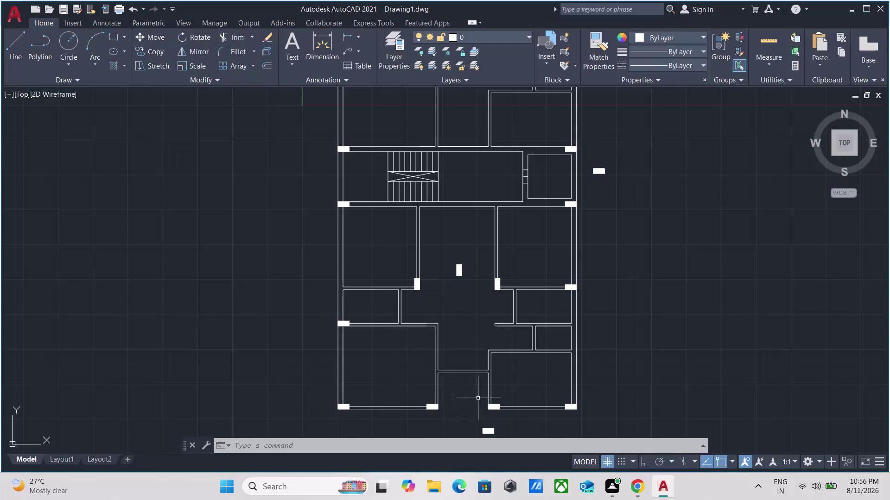
Draw an orthogonal wall line along the top edge between neighbouring column corners.
scroll(down, 3)
scroll(up, 3)
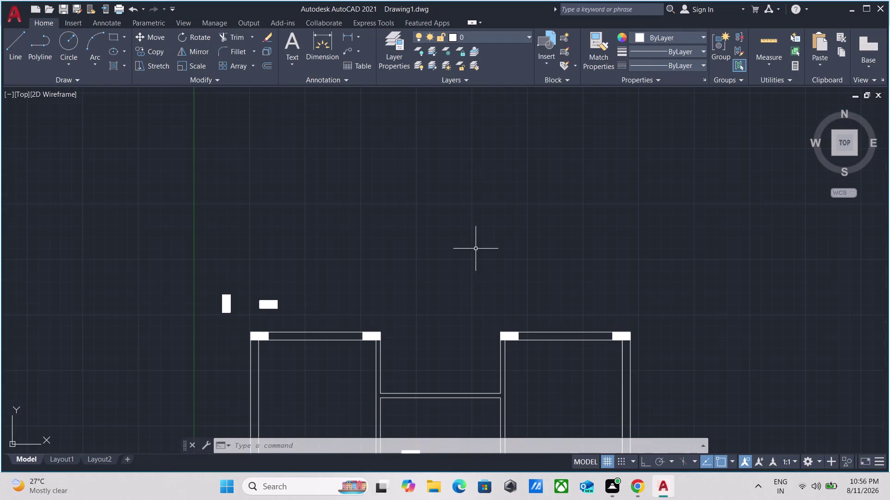
middle_drag(459, 270, 546, 48)
scroll(up, 3)
middle_drag(516, 178, 500, 218)
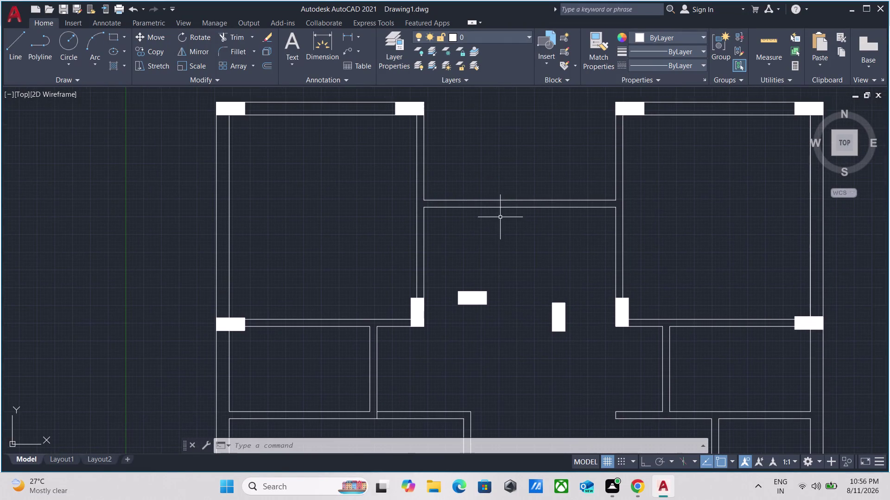
scroll(down, 3)
middle_drag(503, 216, 482, 298)
scroll(up, 3)
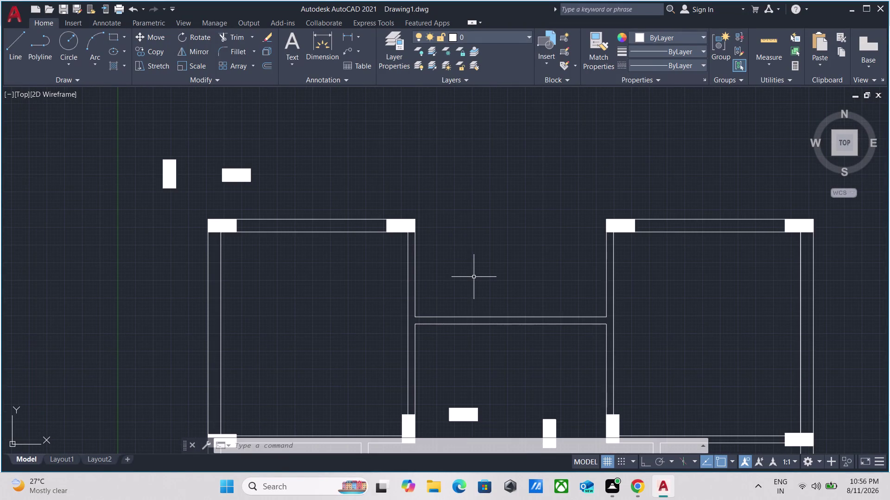
key(l)
key(Return)
scroll(up, 3)
click(413, 211)
scroll(down, 3)
key(F8)
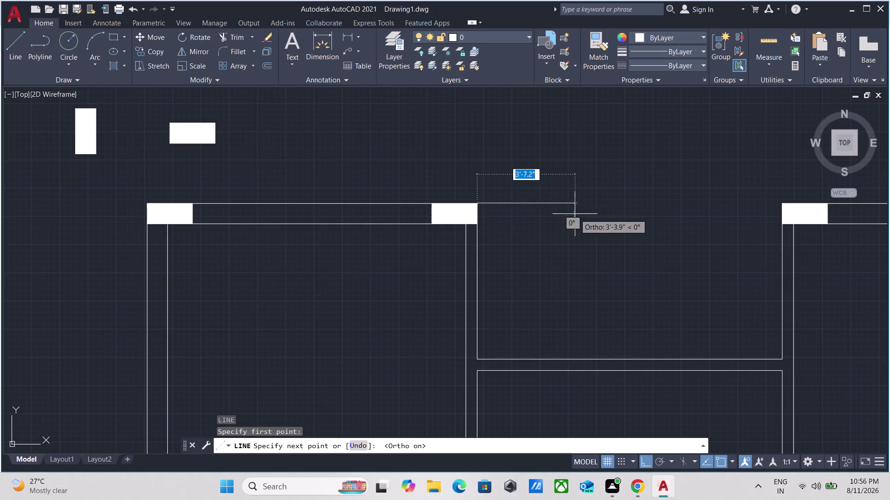
click(780, 203)
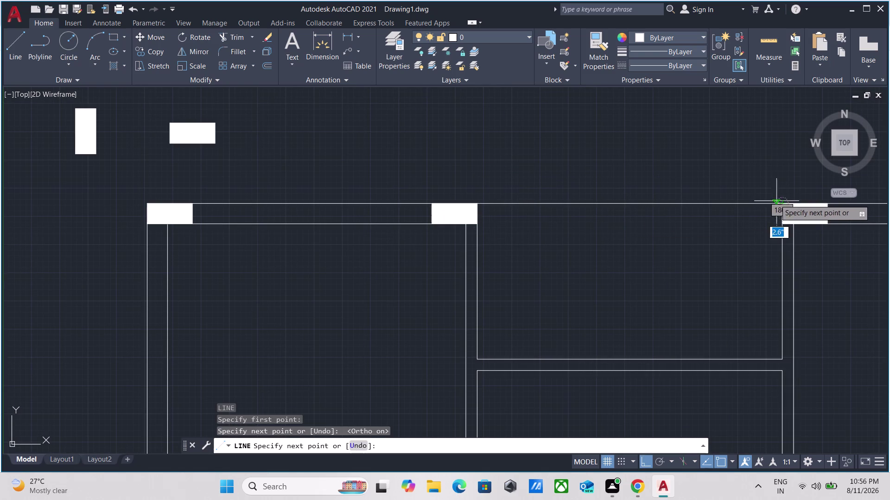
key(Escape)
Draw a wall line along the bottom edge joining two neighbouring columns.
scroll(down, 3)
middle_drag(692, 255, 641, 32)
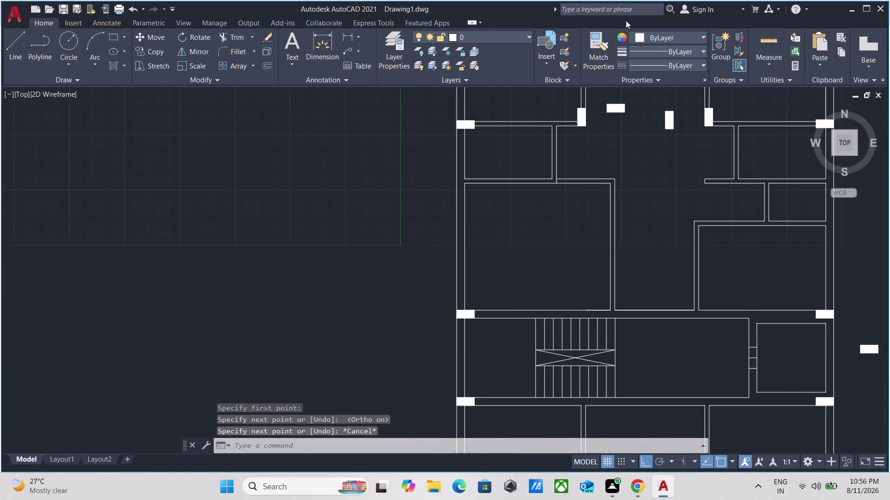
scroll(down, 3)
middle_drag(635, 305, 649, 76)
scroll(up, 3)
middle_drag(633, 186, 612, 363)
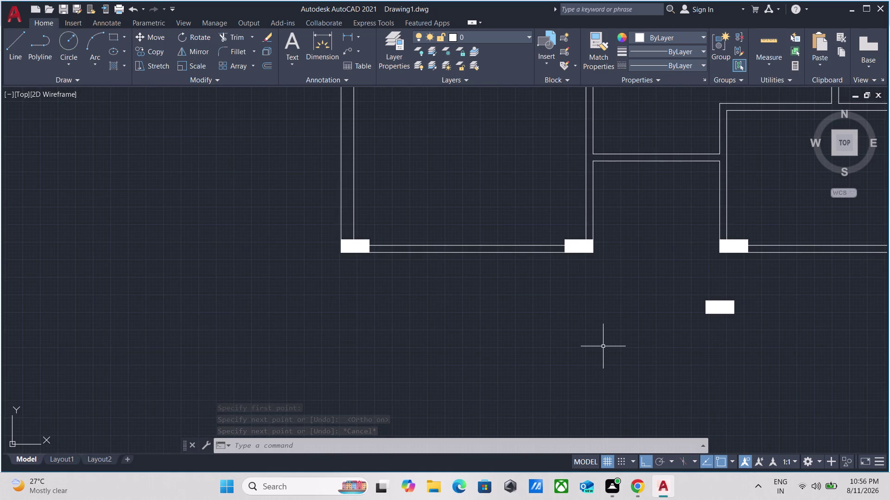
key(l)
key(Return)
scroll(up, 3)
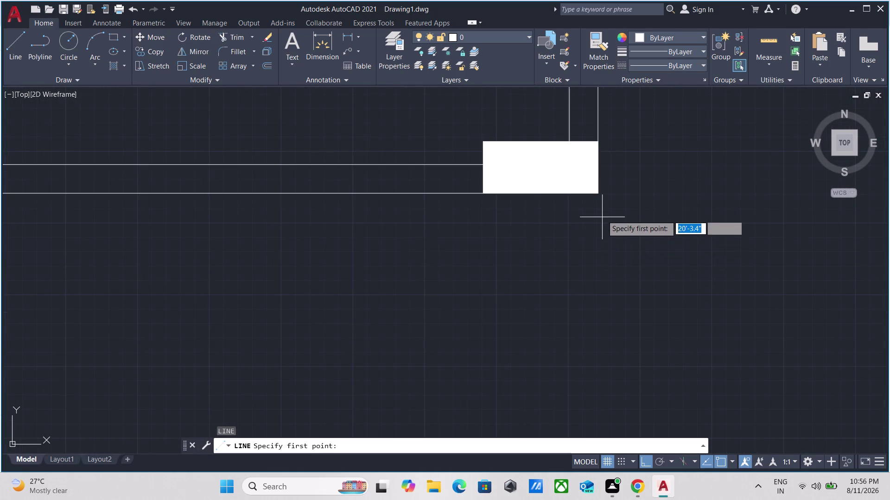
click(600, 194)
scroll(down, 3)
middle_drag(689, 189, 559, 210)
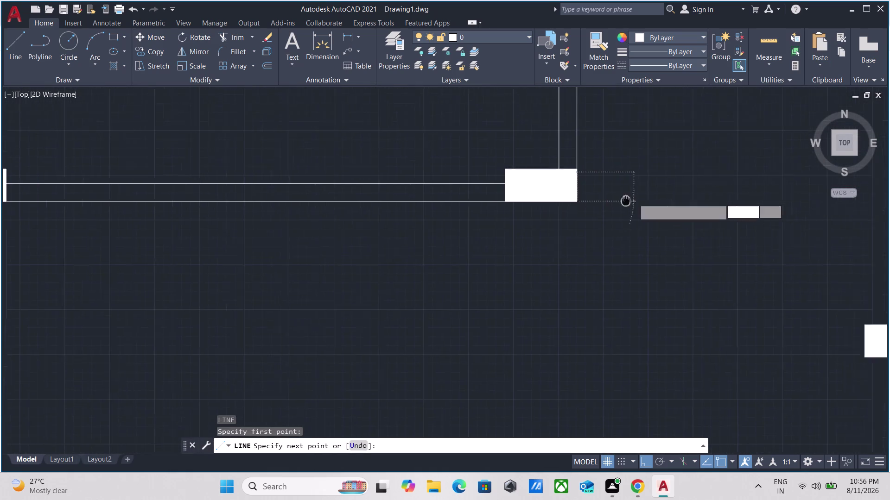
middle_drag(559, 210, 464, 213)
click(732, 213)
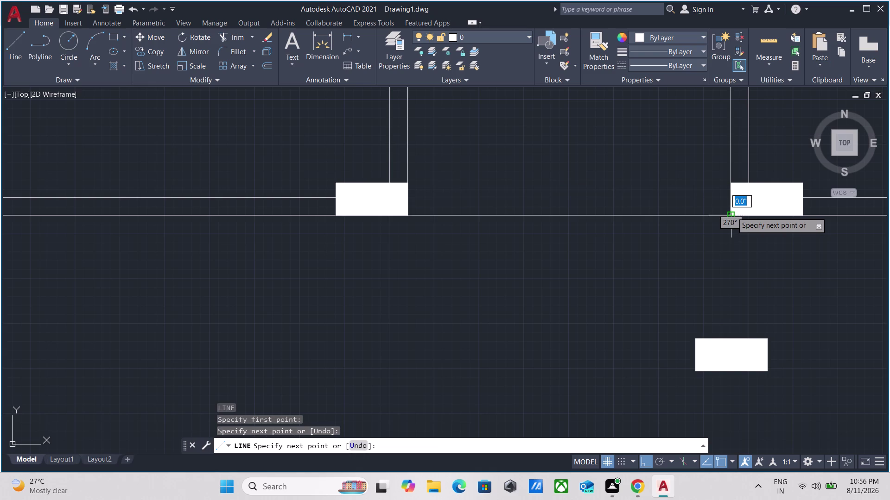
key(Escape)
Cancel an accidental selection box and pan along the bottom wall of the plan.
scroll(down, 3)
scroll(up, 3)
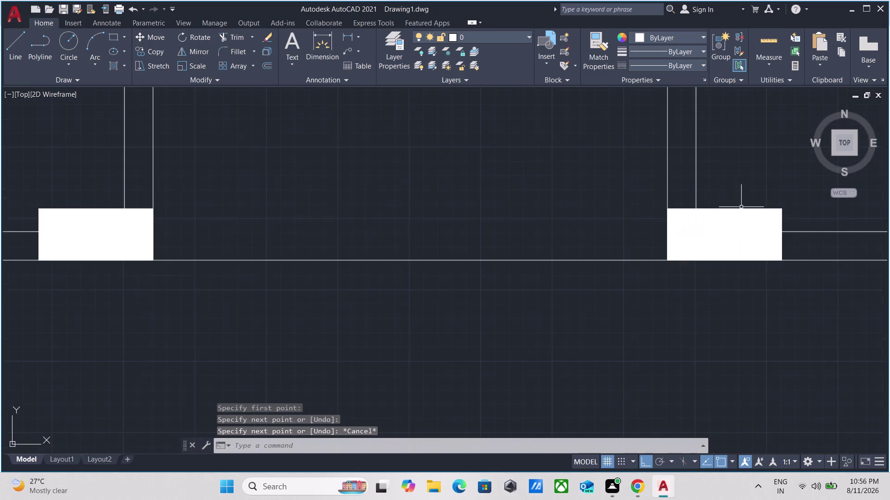
scroll(up, 3)
click(586, 194)
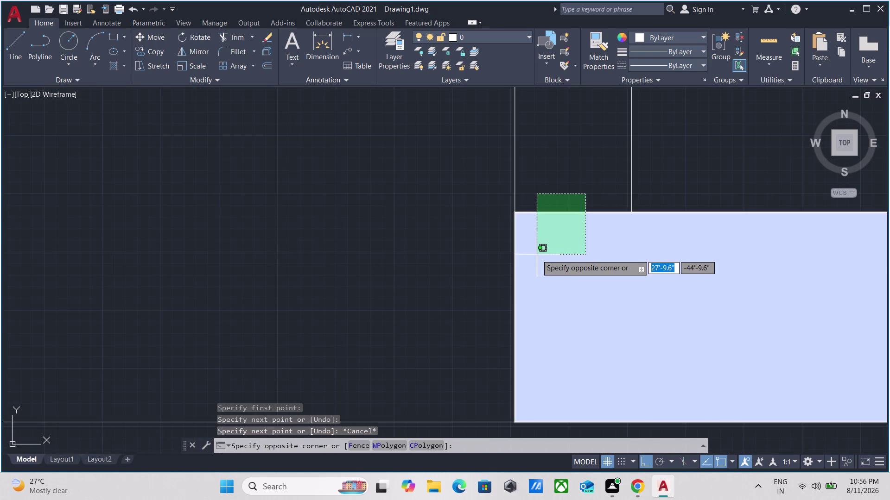
key(Escape)
scroll(down, 3)
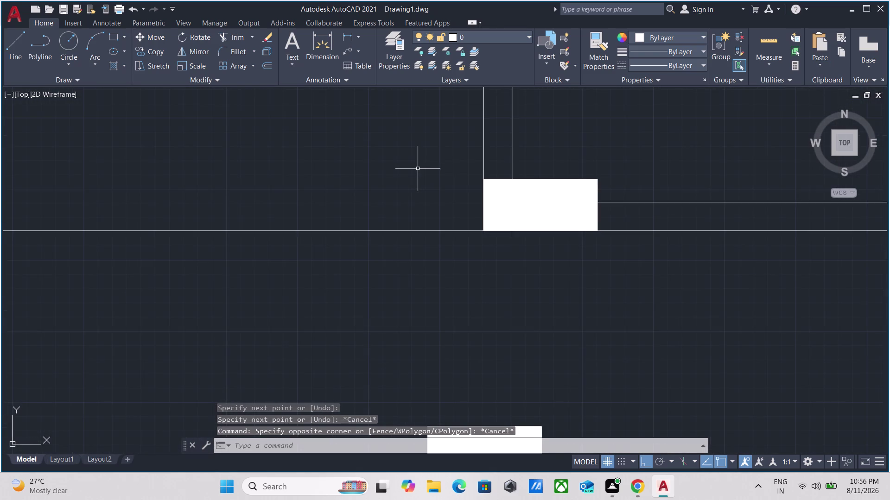
middle_drag(419, 168, 632, 239)
scroll(down, 3)
middle_drag(602, 241, 614, 313)
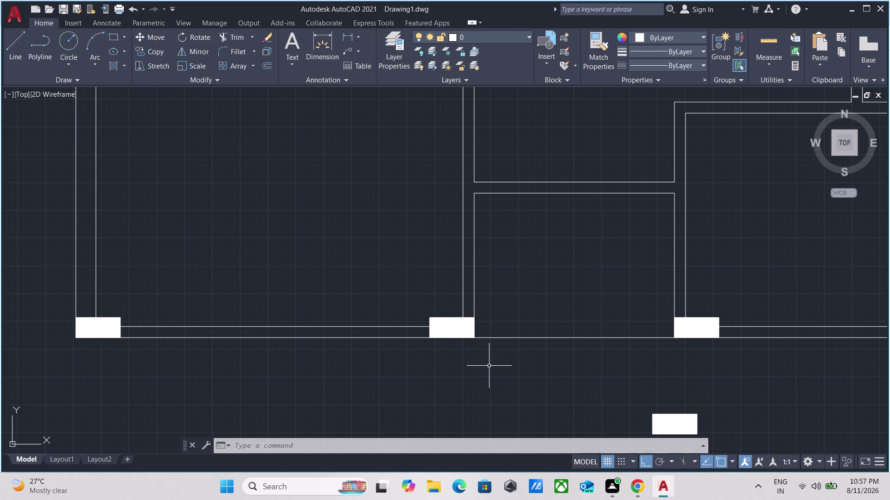
scroll(down, 3)
scroll(down, 3)
scroll(up, 3)
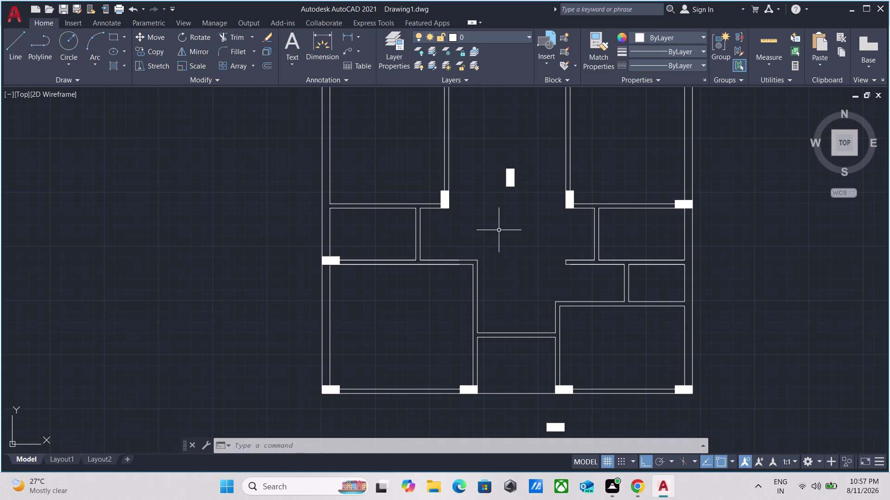
middle_drag(499, 230, 470, 335)
scroll(down, 3)
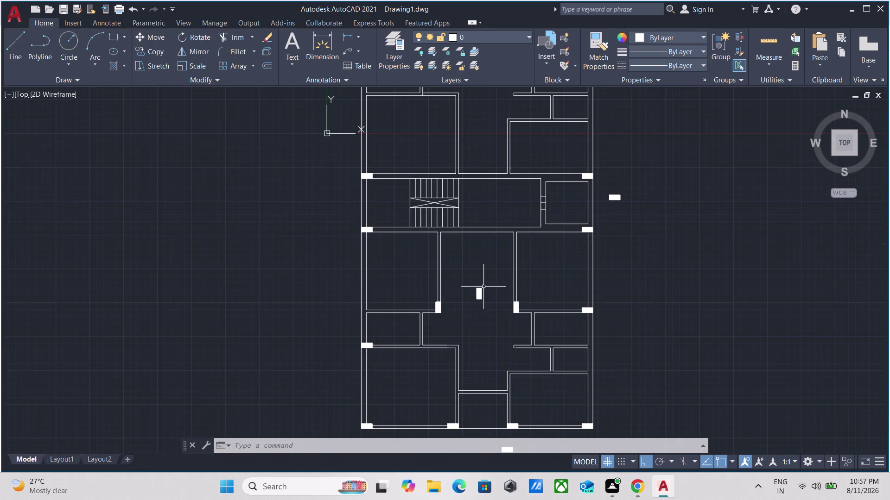
scroll(up, 3)
scroll(down, 3)
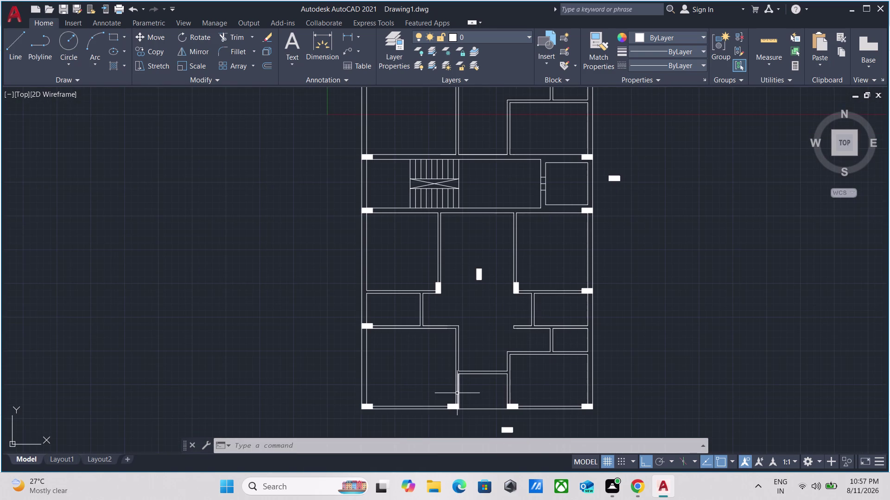
scroll(up, 3)
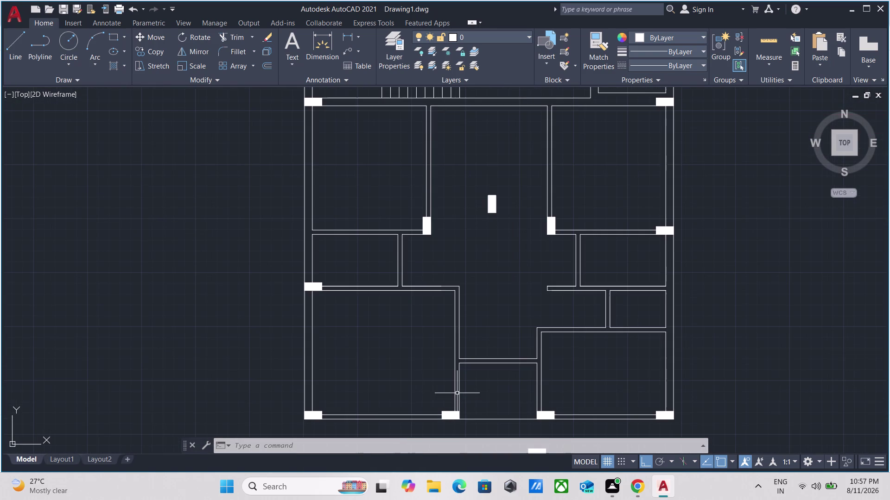
scroll(down, 3)
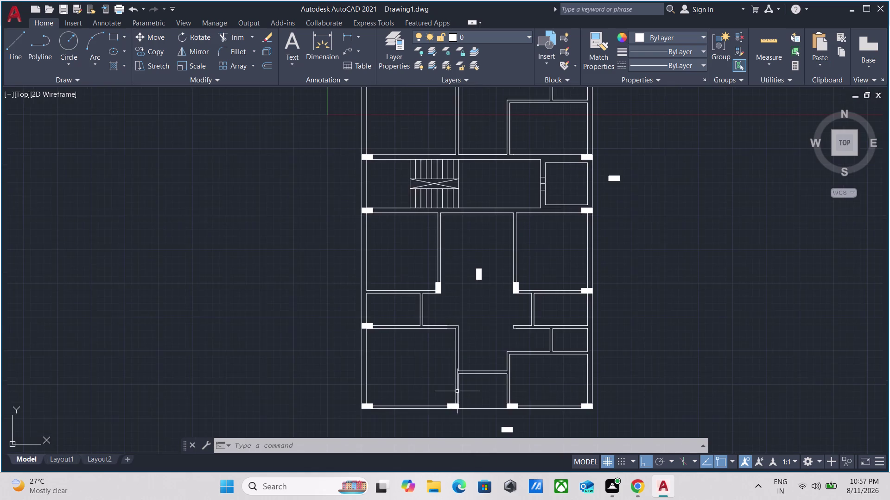
scroll(up, 3)
scroll(down, 3)
middle_drag(498, 220, 371, 404)
scroll(down, 3)
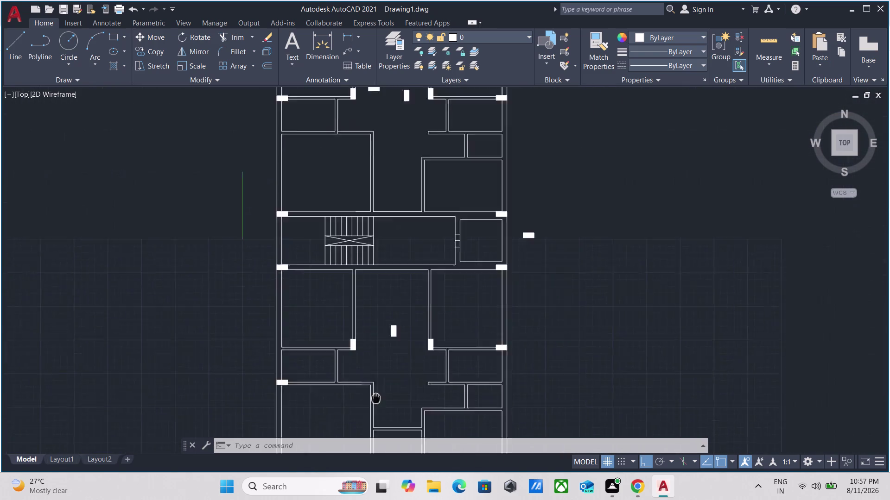
middle_drag(372, 405, 359, 422)
scroll(up, 3)
scroll(up, 3)
middle_drag(306, 195, 356, 330)
text(T)
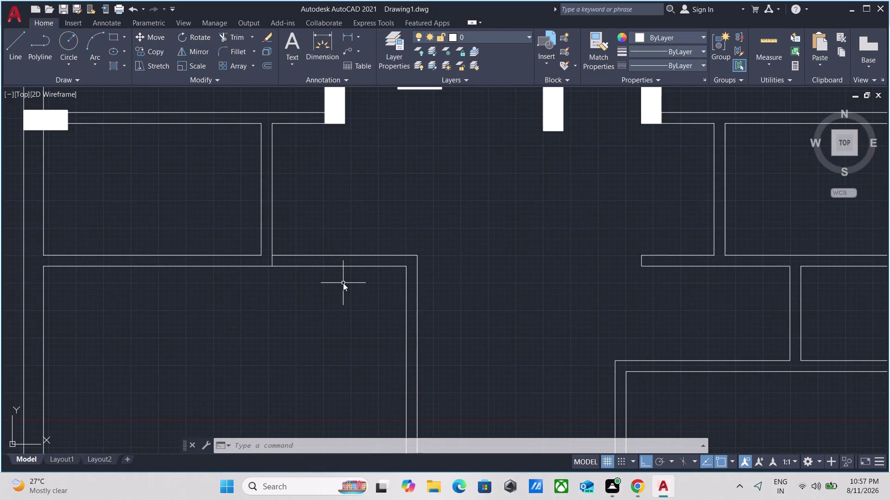
text(R)
key(Return)
scroll(up, 3)
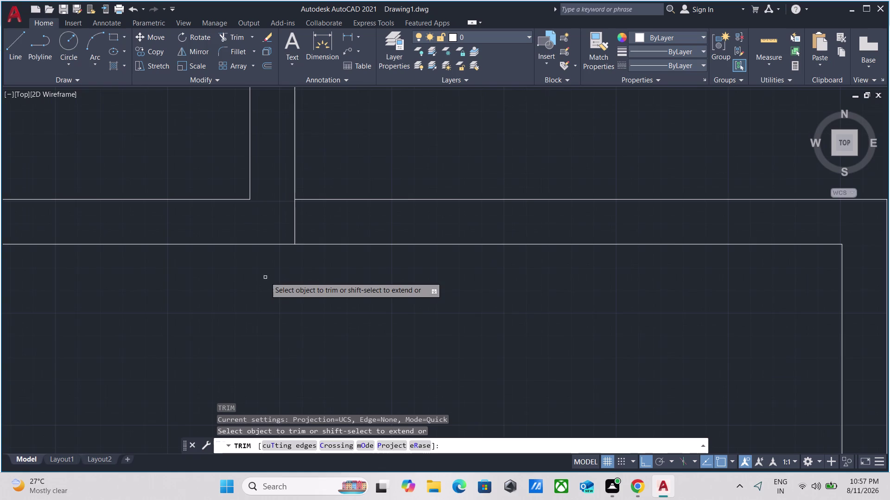
click(303, 225)
click(284, 220)
key(Escape)
scroll(down, 3)
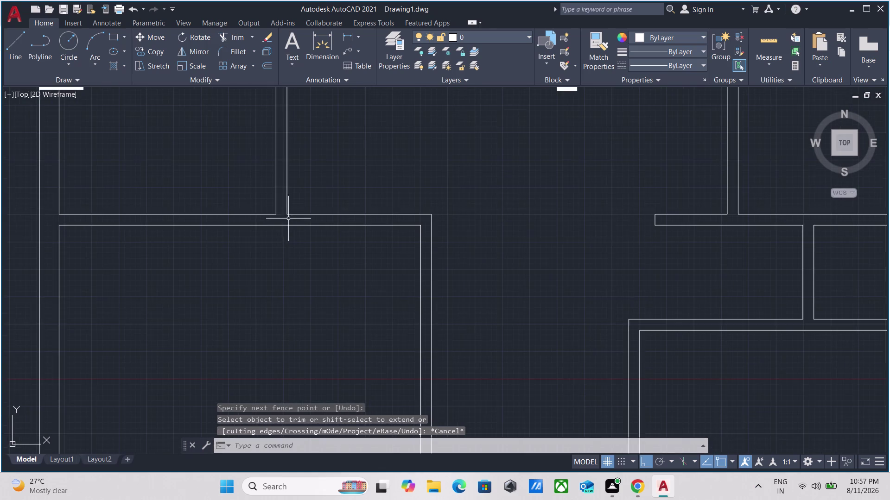
scroll(down, 3)
middle_drag(316, 185, 327, 336)
scroll(up, 3)
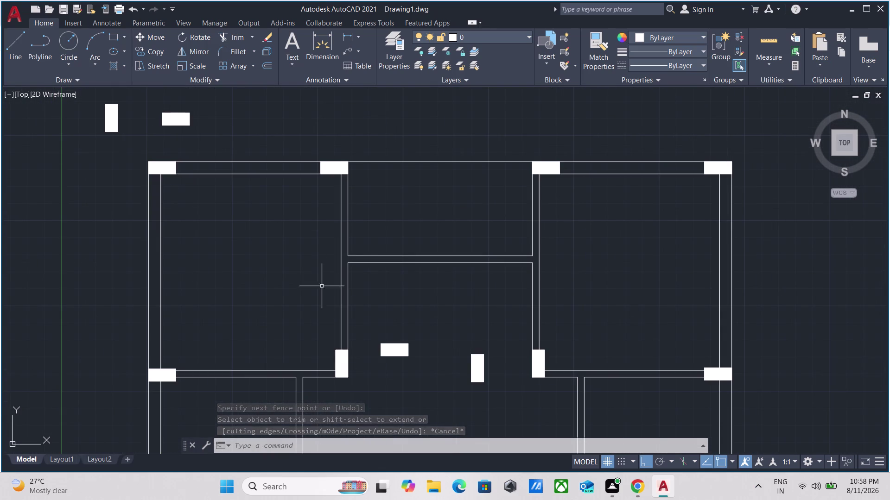
scroll(up, 3)
middle_drag(323, 327, 322, 287)
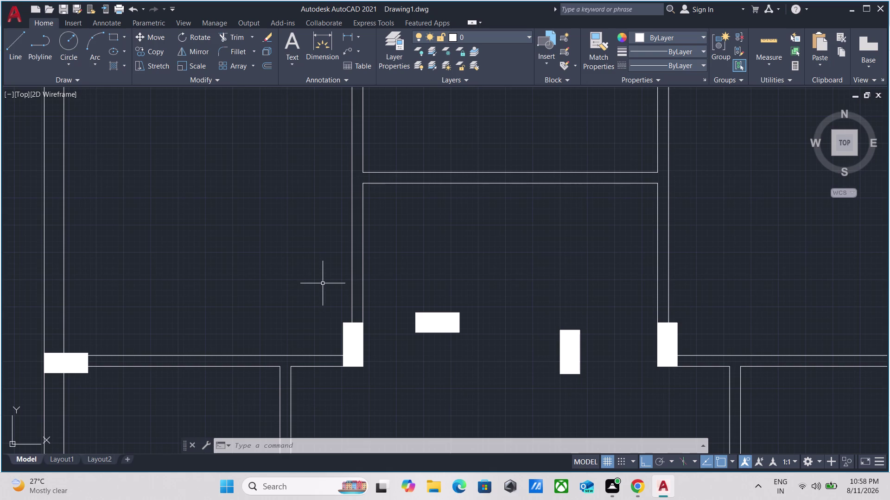
scroll(up, 3)
scroll(down, 3)
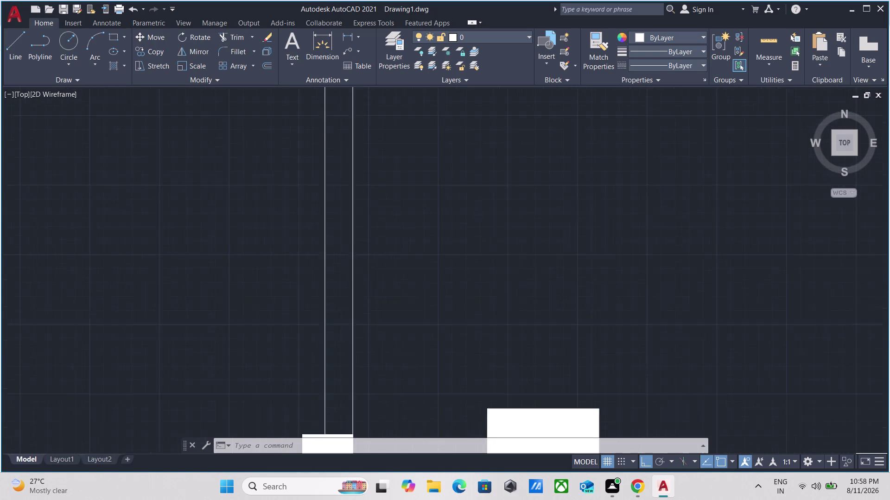
middle_drag(368, 249, 376, 291)
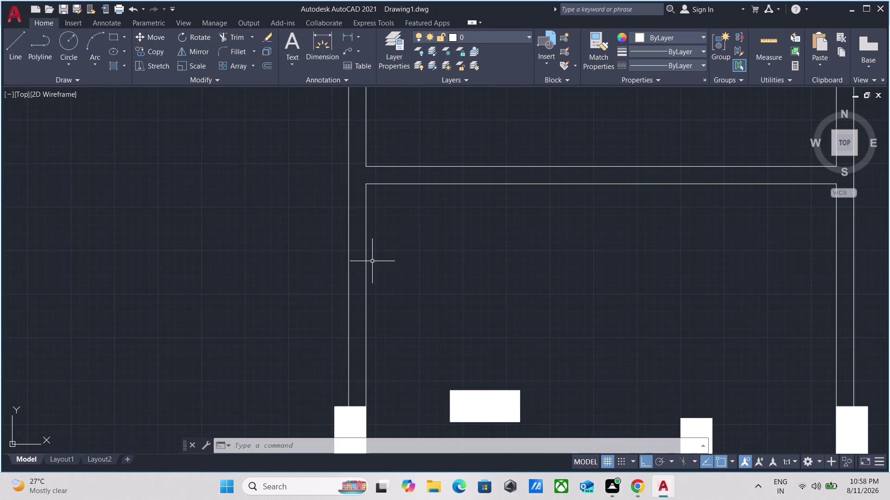
key(l)
key(Return)
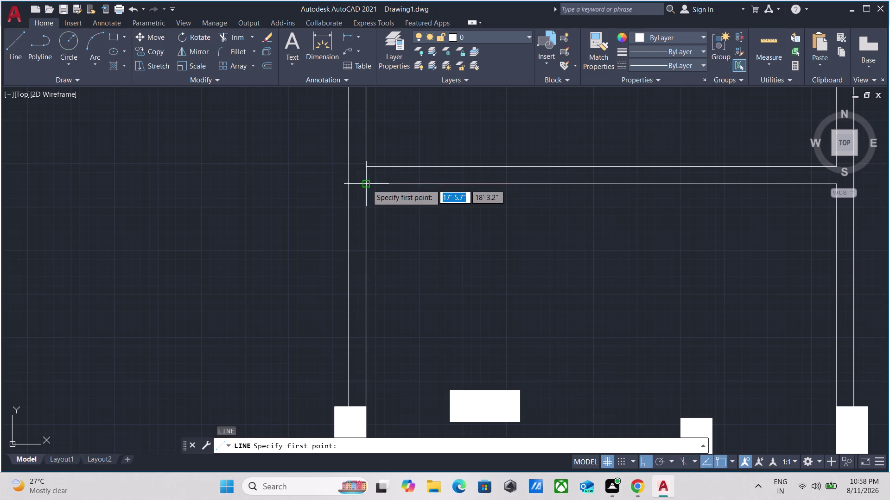
click(366, 185)
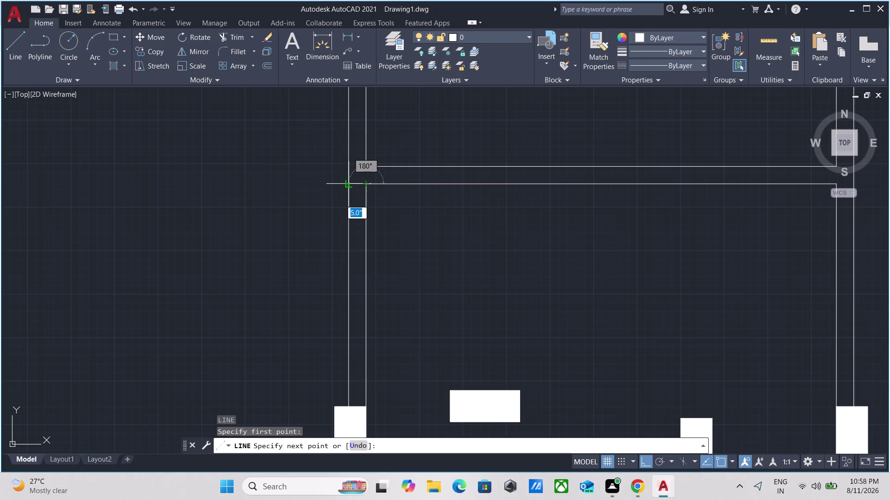
key(Escape)
scroll(down, 3)
middle_drag(389, 256, 413, 166)
scroll(up, 3)
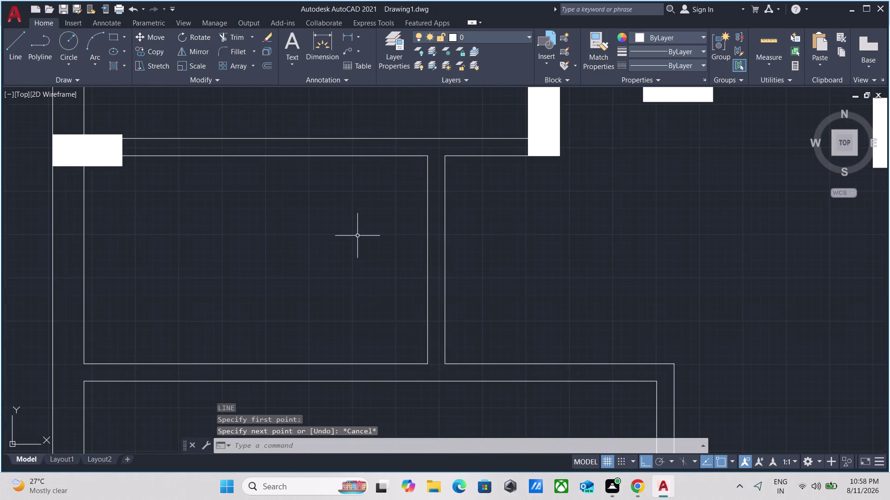
scroll(down, 3)
key(m)
text(E)
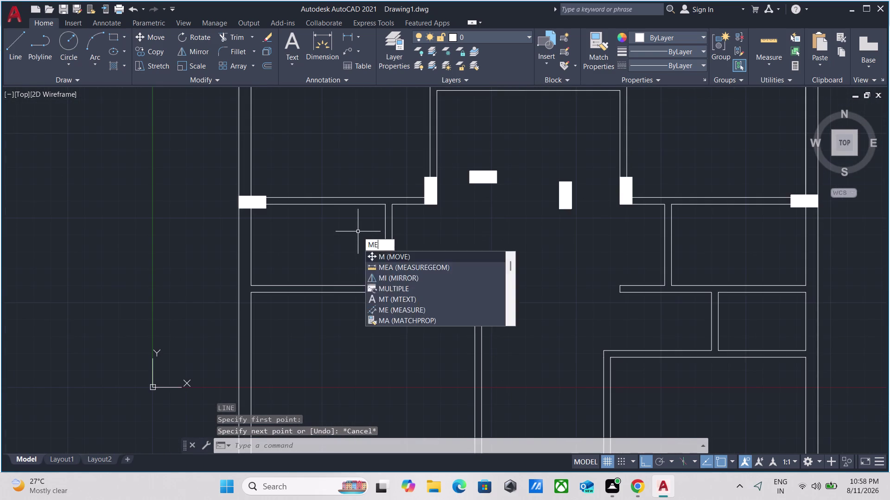
text(A)
key(Return)
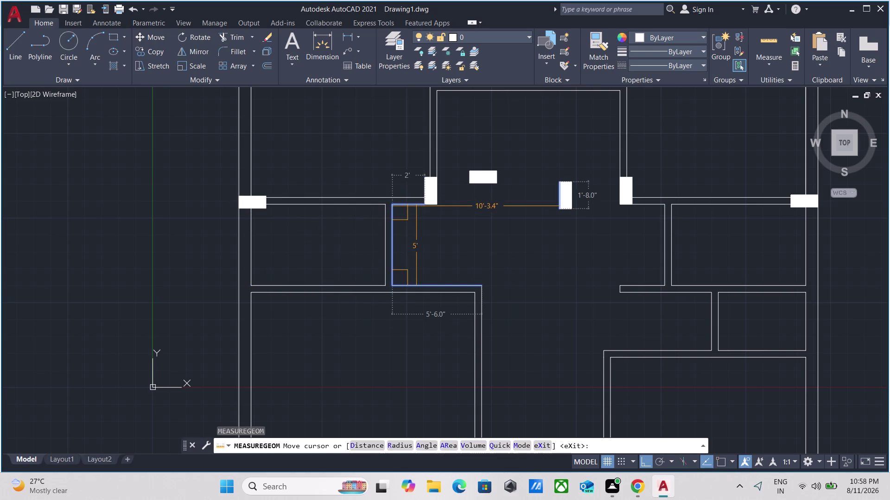
scroll(up, 3)
scroll(down, 3)
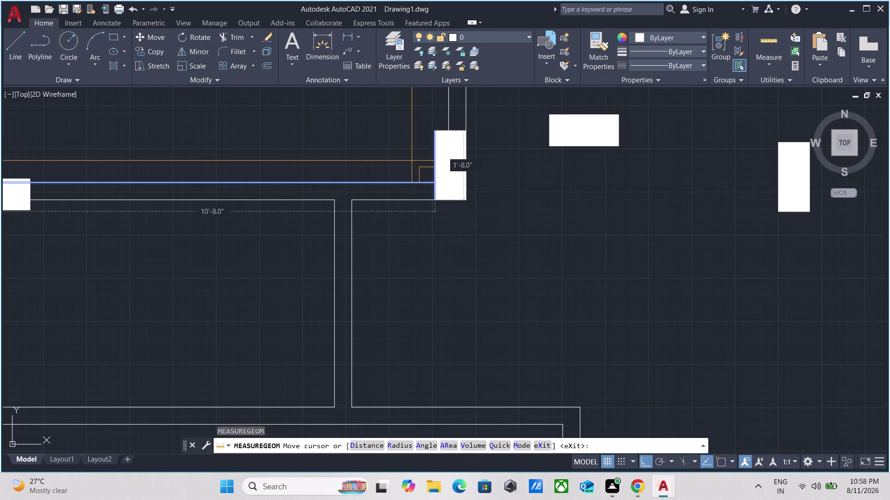
scroll(down, 3)
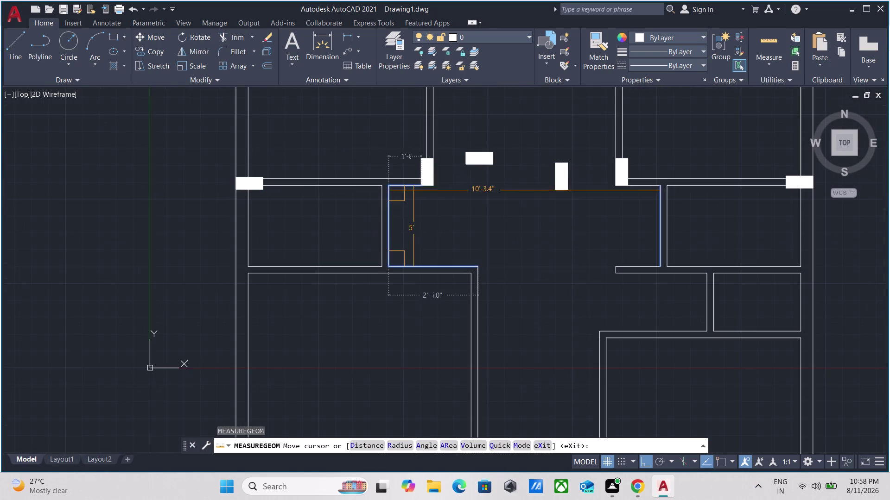
scroll(down, 3)
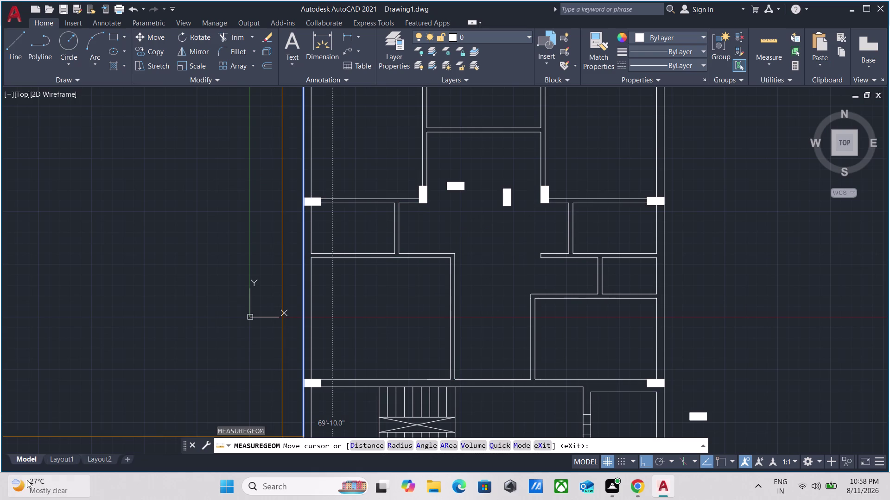
middle_drag(397, 298, 401, 192)
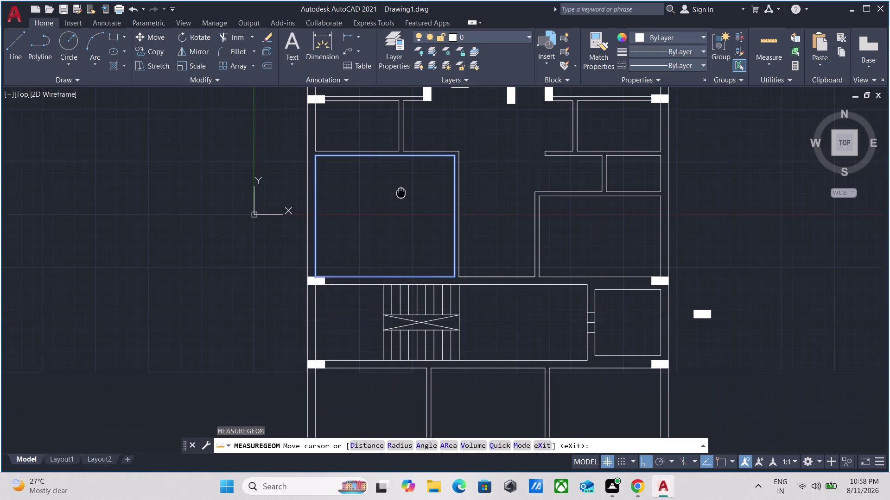
middle_drag(400, 192, 401, 189)
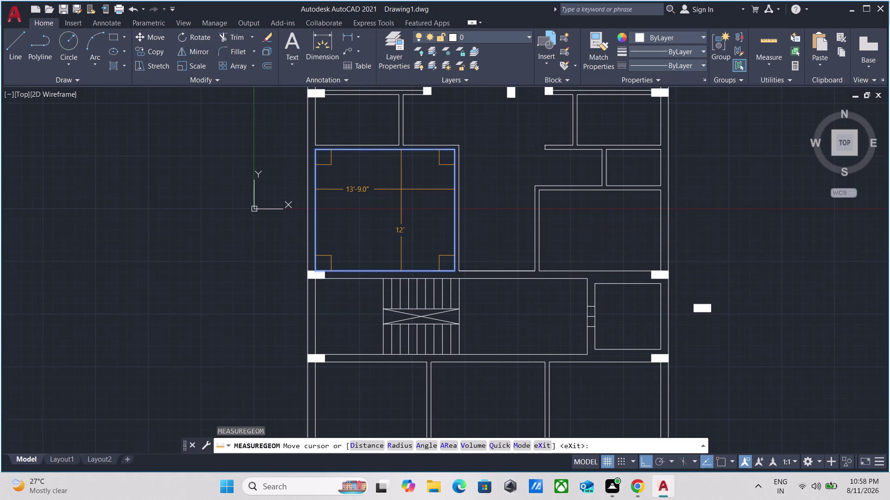
scroll(down, 3)
middle_drag(406, 191, 433, 47)
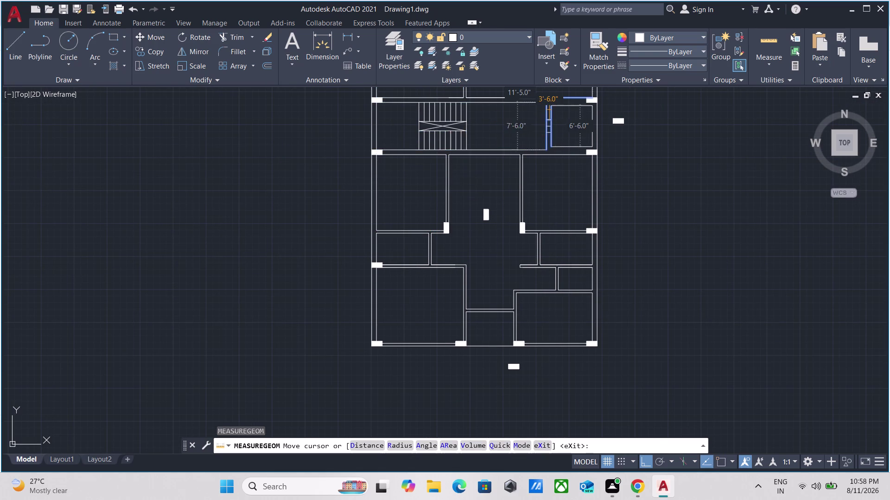
scroll(up, 3)
middle_drag(634, 143, 605, 187)
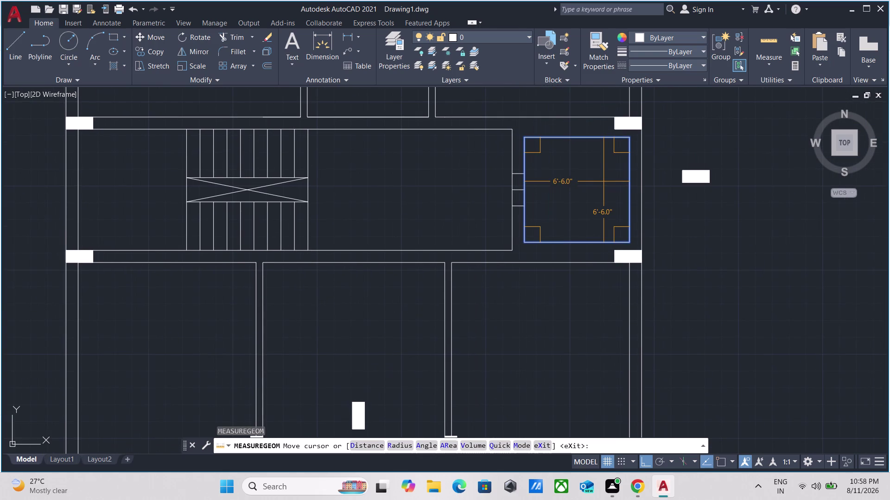
key(Escape)
click(757, 176)
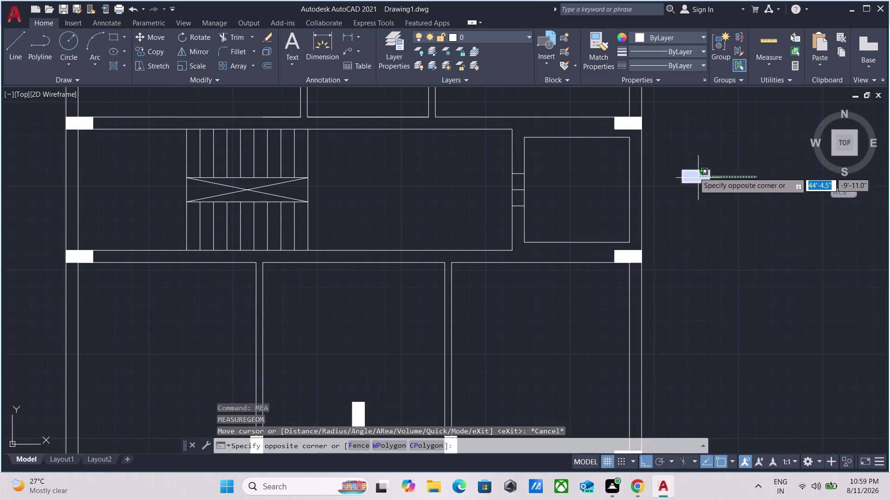
Window-select the spare column and start COPY using its corner as base point.
click(677, 154)
drag(715, 193, 711, 188)
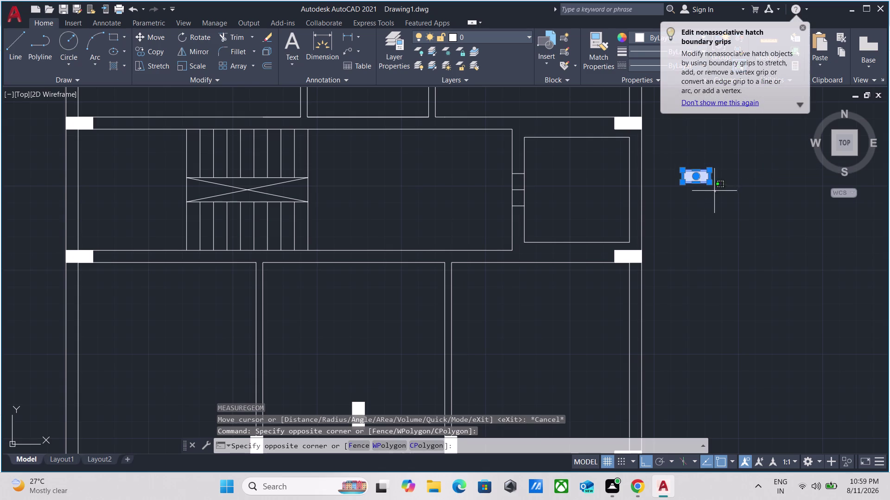
click(678, 161)
text(C)
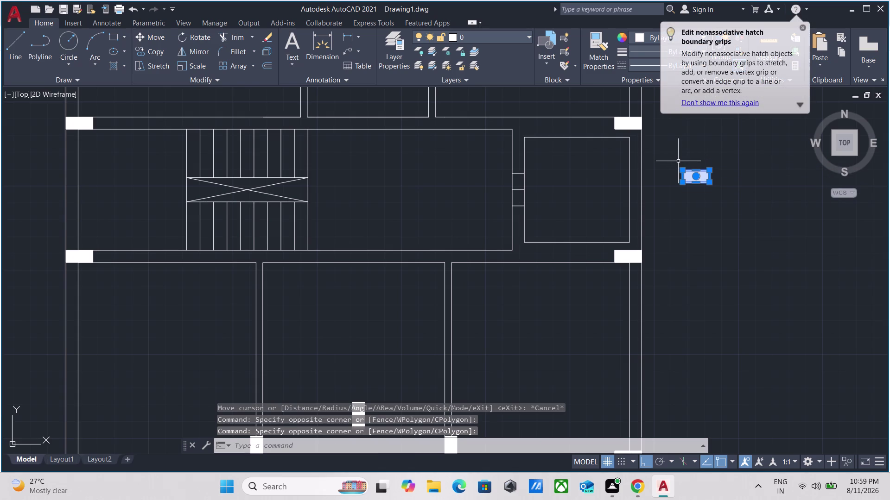
text(O)
key(Return)
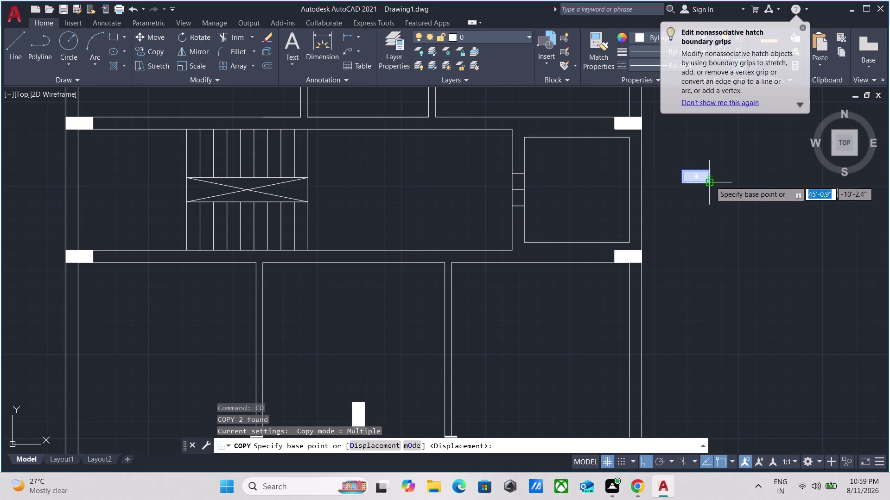
click(710, 181)
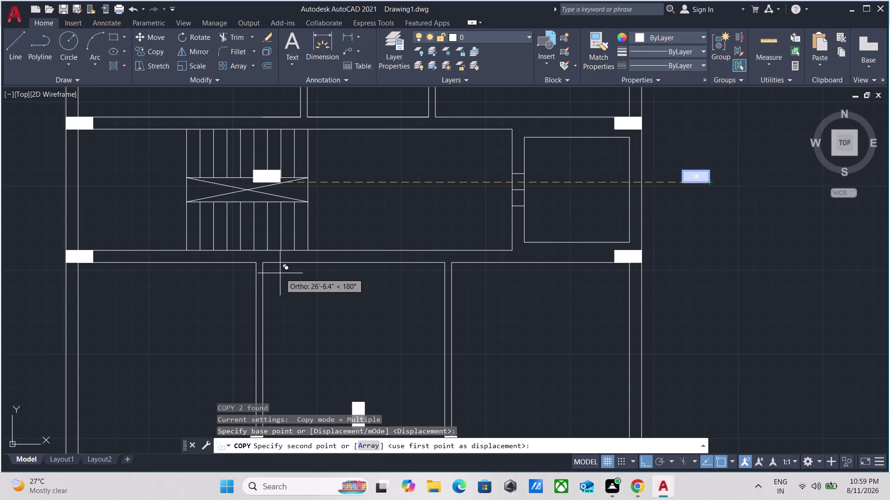
Place the column copy on the wall below the stairs with Ortho off, then end copying.
key(F8)
scroll(up, 3)
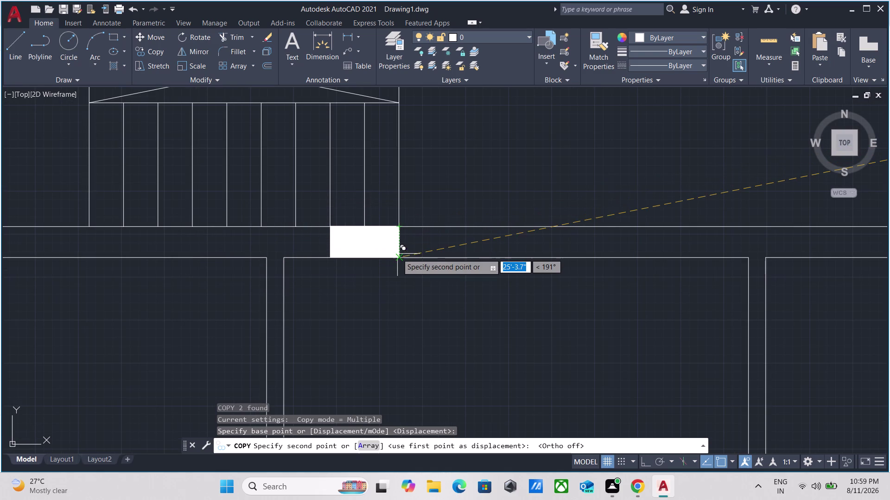
click(397, 255)
scroll(down, 3)
middle_drag(441, 149, 426, 327)
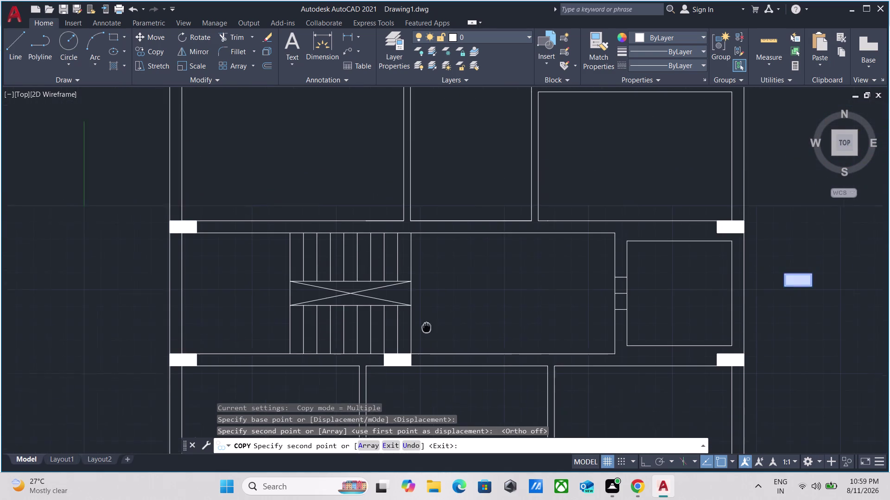
middle_drag(426, 327, 426, 328)
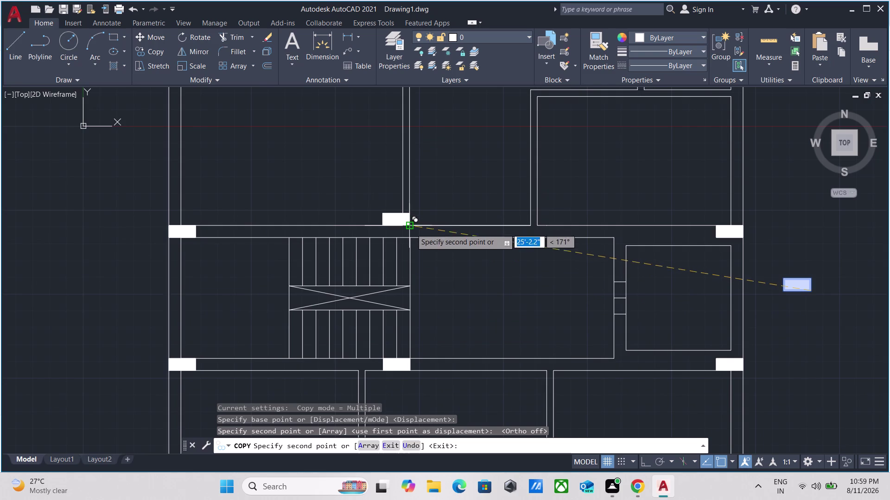
key(Escape)
scroll(up, 3)
scroll(up, 3)
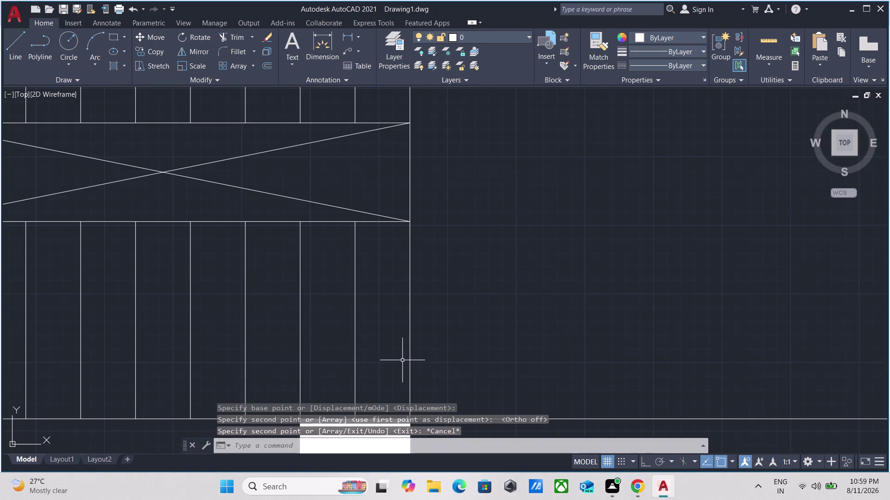
middle_drag(405, 355, 516, 83)
scroll(up, 3)
Move the copied column from its left edge onto the wall junction.
click(548, 144)
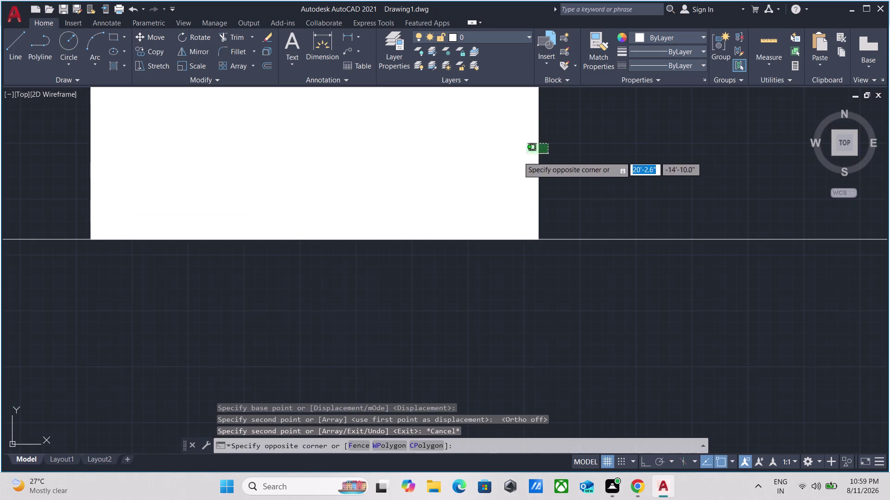
click(16, 199)
scroll(down, 3)
middle_drag(139, 206, 175, 214)
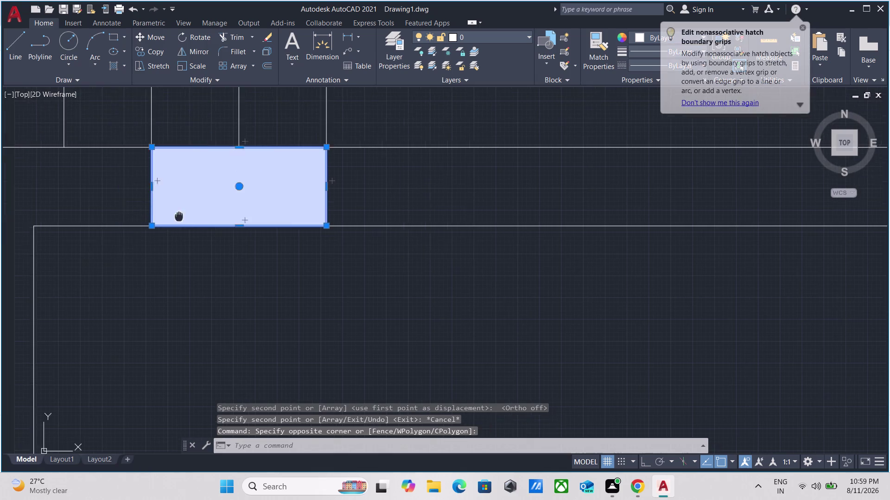
middle_drag(175, 215, 249, 243)
key(m)
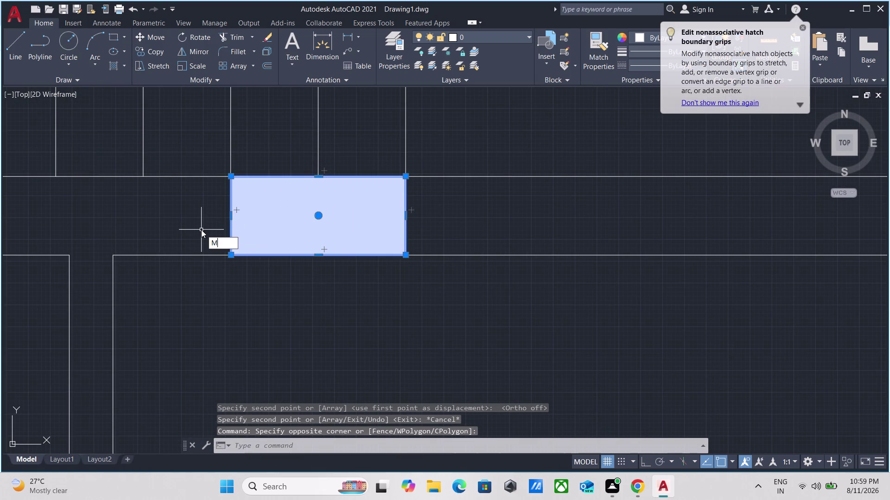
key(Return)
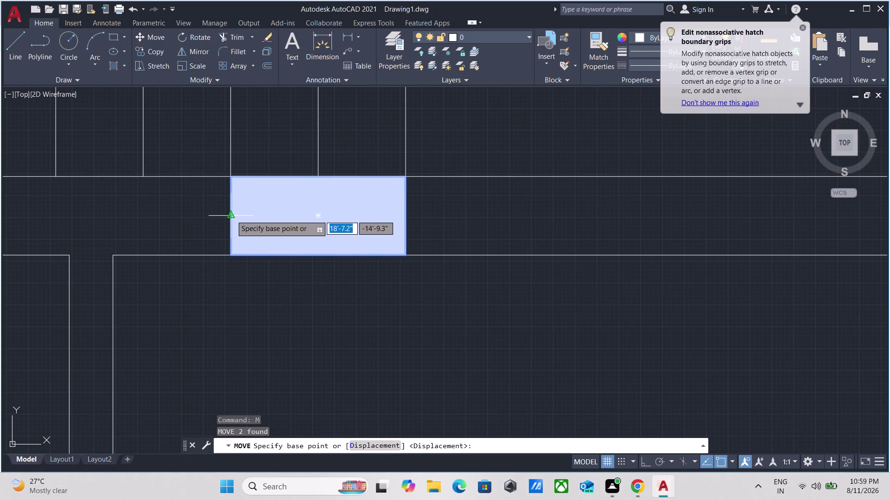
click(231, 215)
scroll(down, 3)
middle_drag(172, 213, 326, 218)
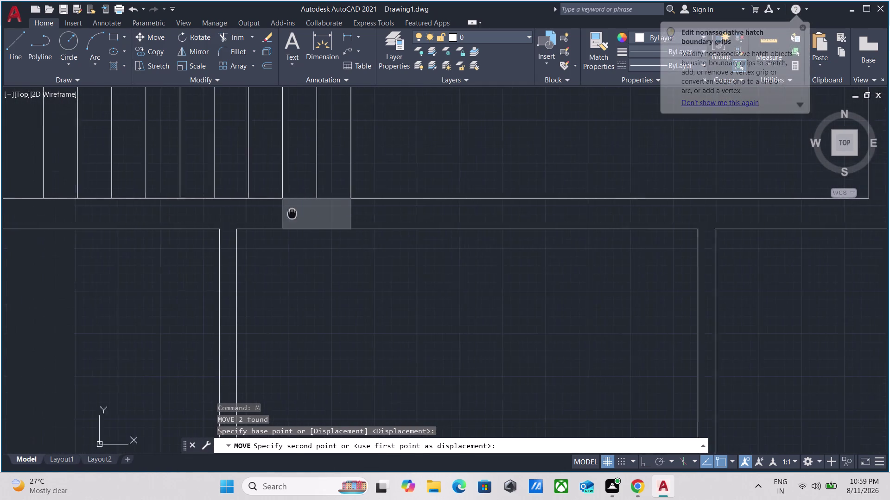
middle_drag(326, 218, 406, 234)
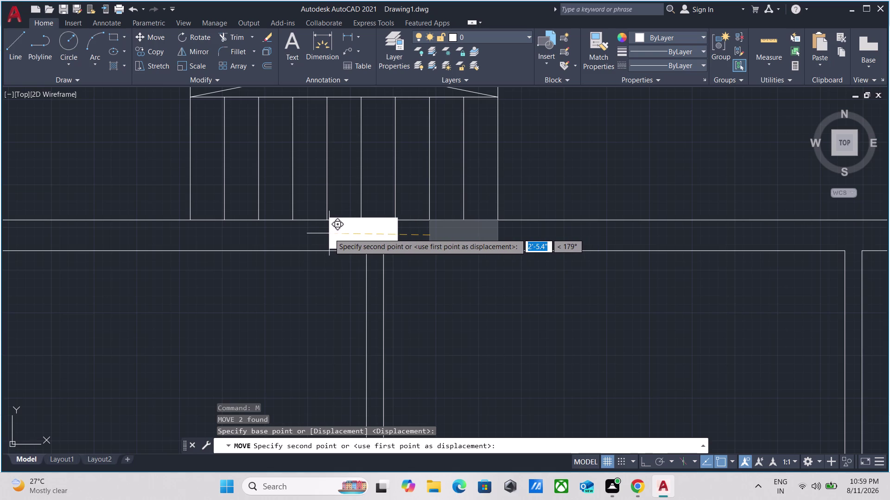
click(329, 234)
scroll(down, 3)
scroll(up, 3)
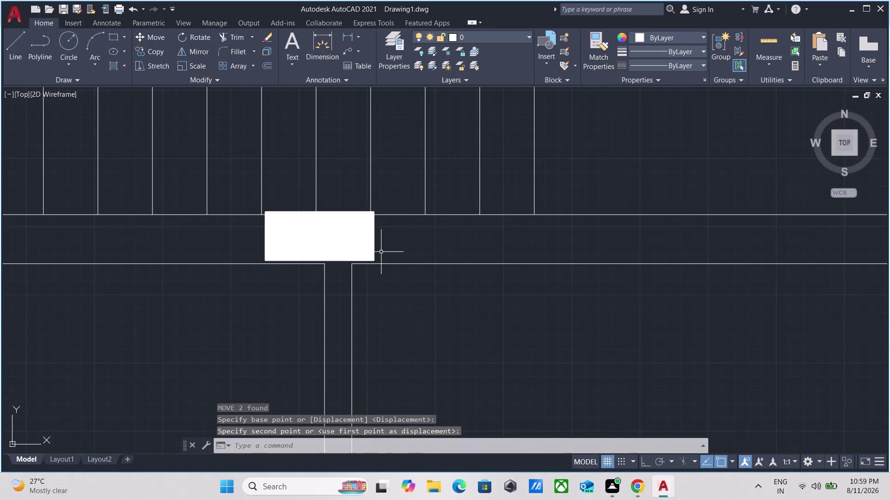
scroll(up, 3)
Move the column again from its top-right corner so it sits flush with the wall line.
click(384, 226)
click(327, 237)
scroll(down, 3)
middle_drag(410, 227, 467, 275)
key(m)
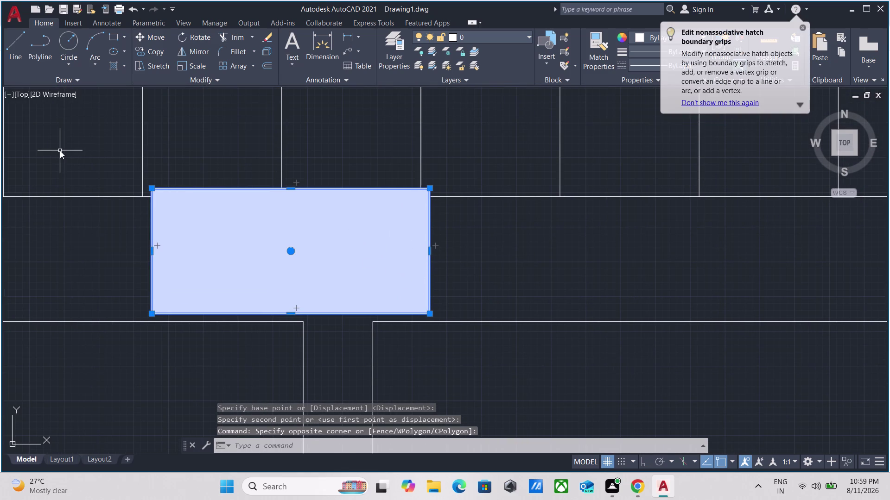
key(Return)
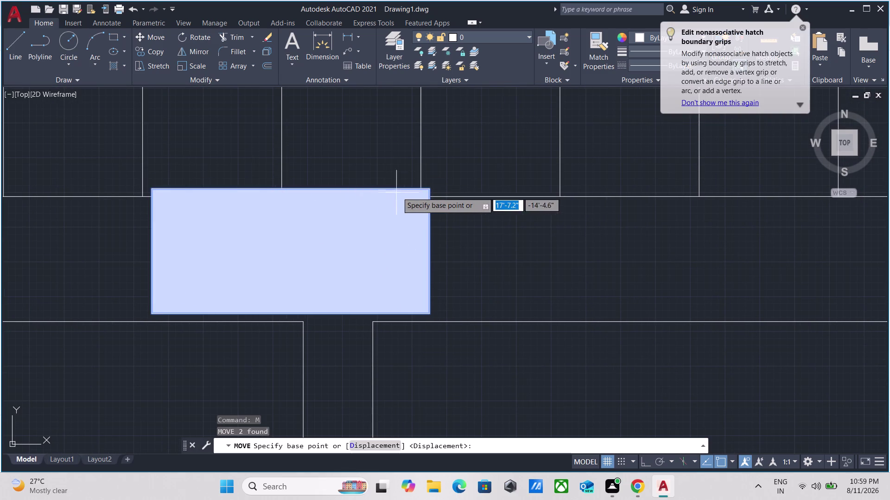
click(432, 190)
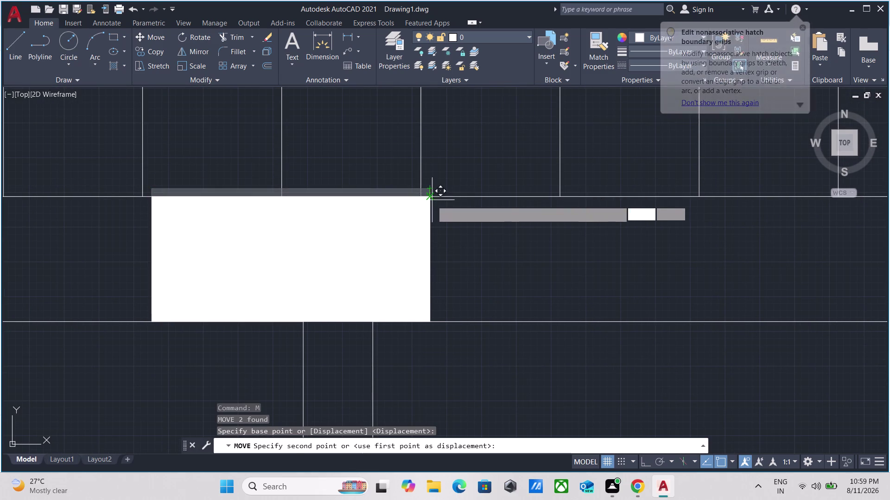
click(432, 199)
scroll(down, 3)
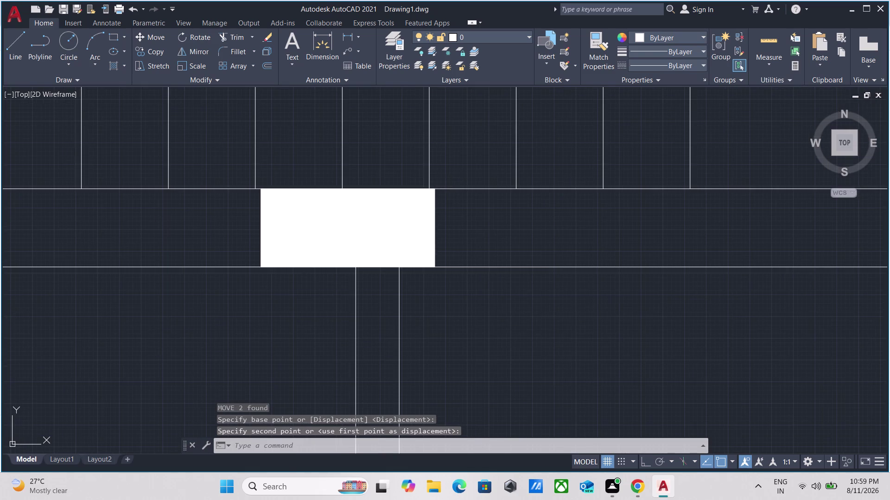
scroll(up, 3)
scroll(down, 3)
scroll(down, 3)
scroll(down, 3)
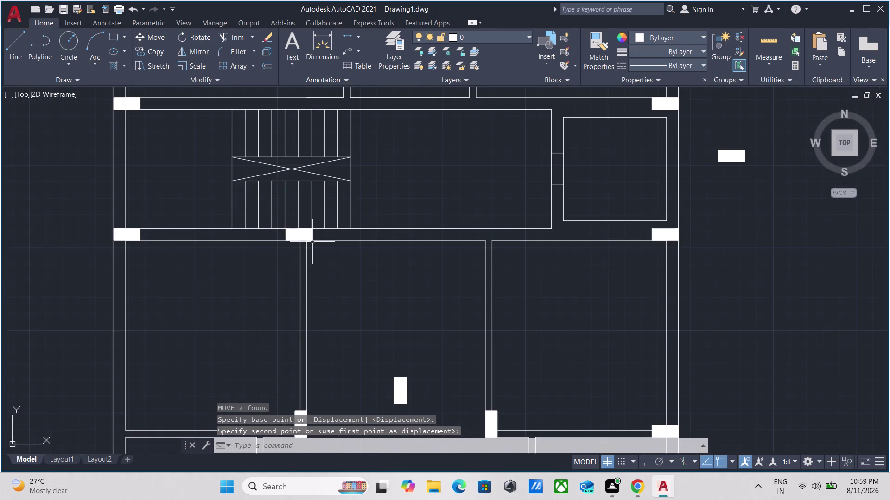
scroll(up, 3)
click(329, 215)
Copy the aligned column straight up with Ortho onto the staircase room's upper corridor wall.
click(252, 203)
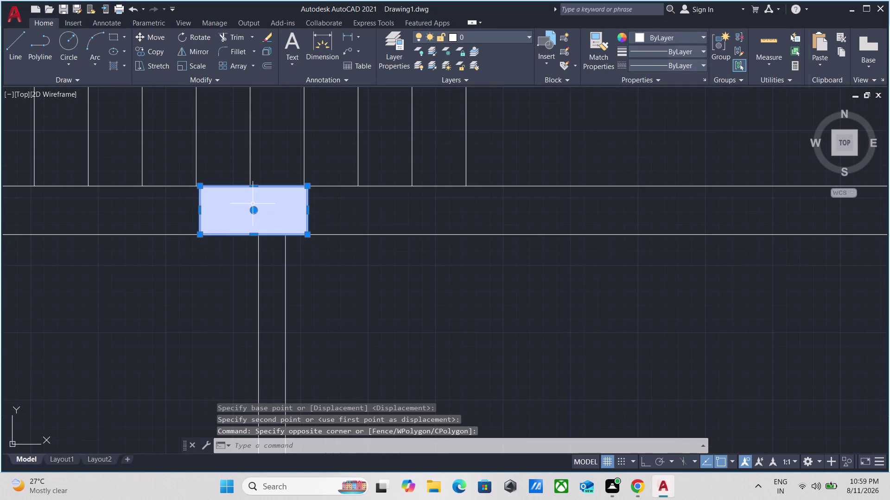
text(CO)
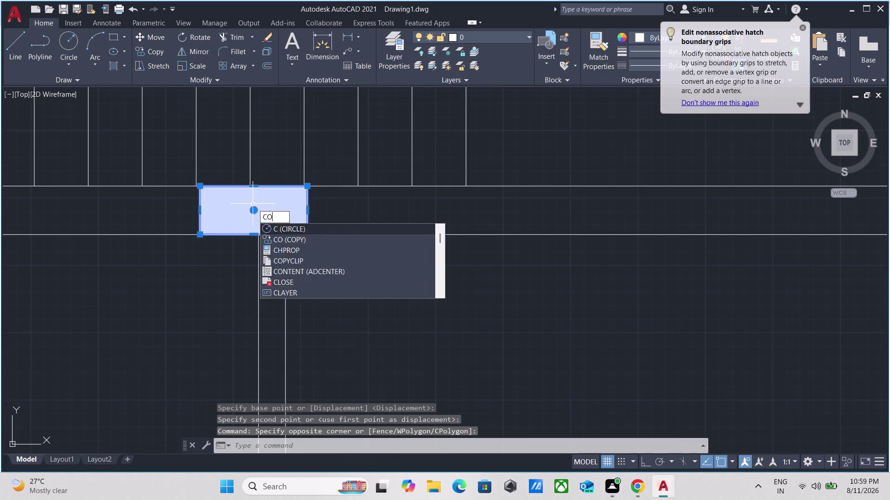
key(Return)
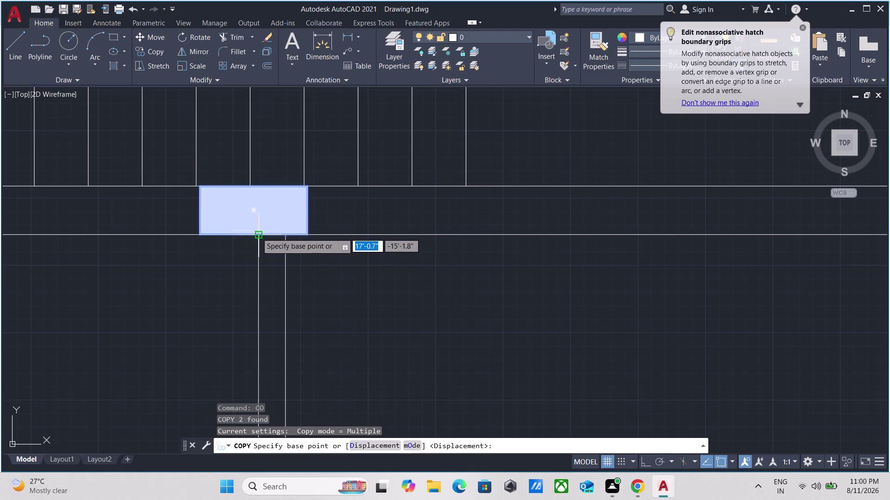
click(253, 231)
scroll(down, 3)
middle_drag(252, 123, 250, 322)
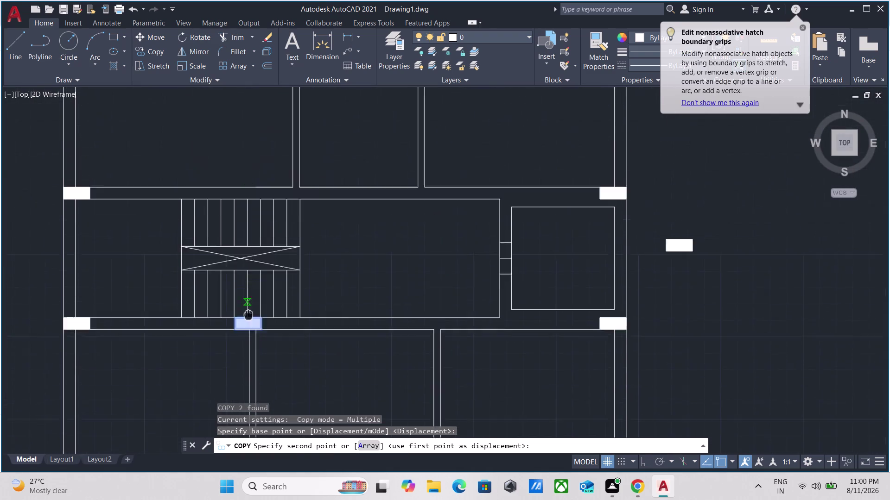
middle_drag(250, 321, 255, 323)
scroll(up, 3)
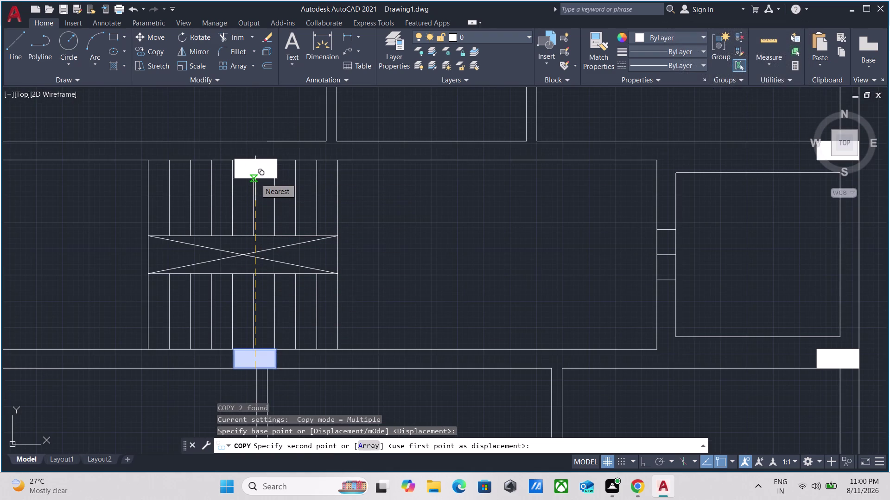
key(F8)
scroll(up, 3)
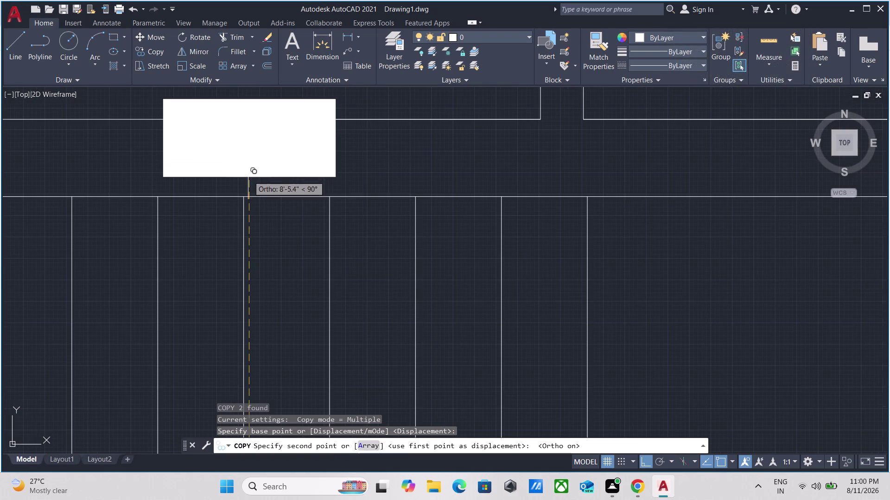
click(248, 195)
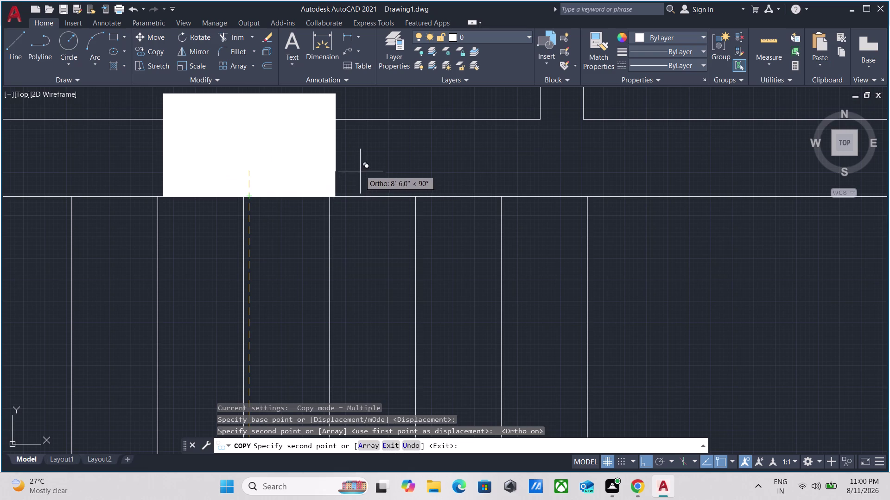
key(Escape)
scroll(down, 3)
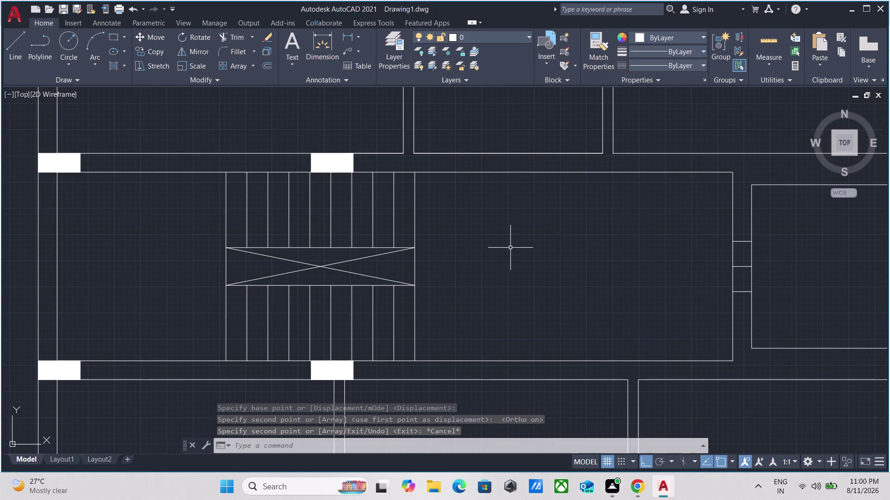
scroll(down, 3)
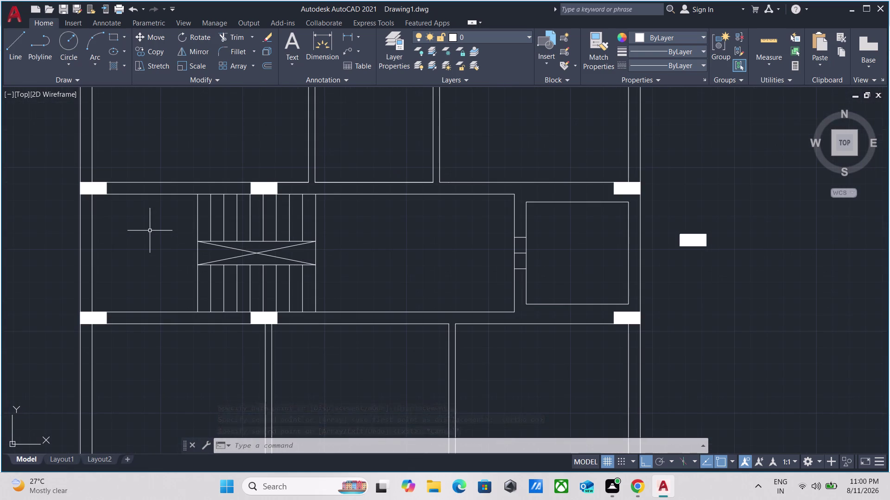
middle_drag(149, 231, 223, 192)
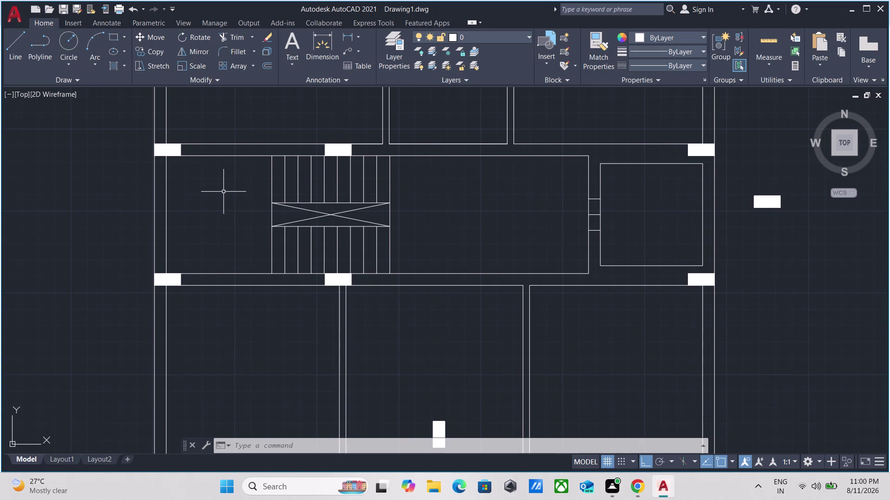
scroll(up, 3)
scroll(down, 3)
middle_drag(483, 242, 407, 291)
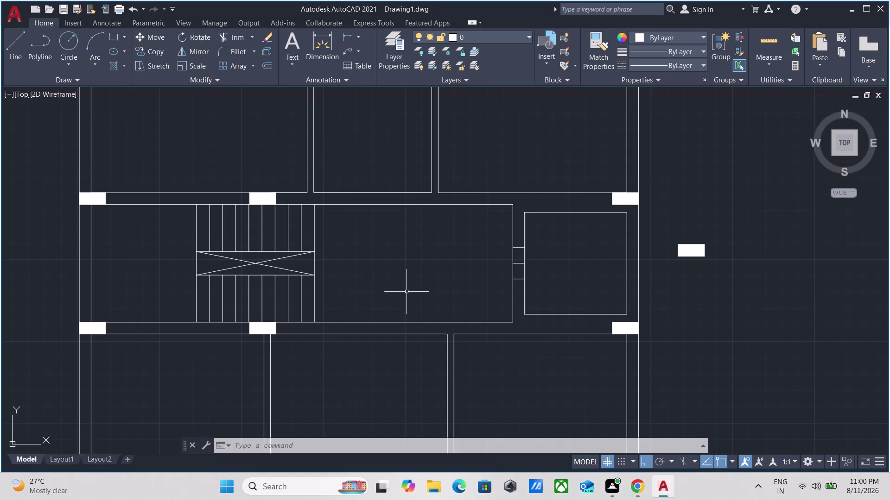
scroll(down, 3)
scroll(up, 3)
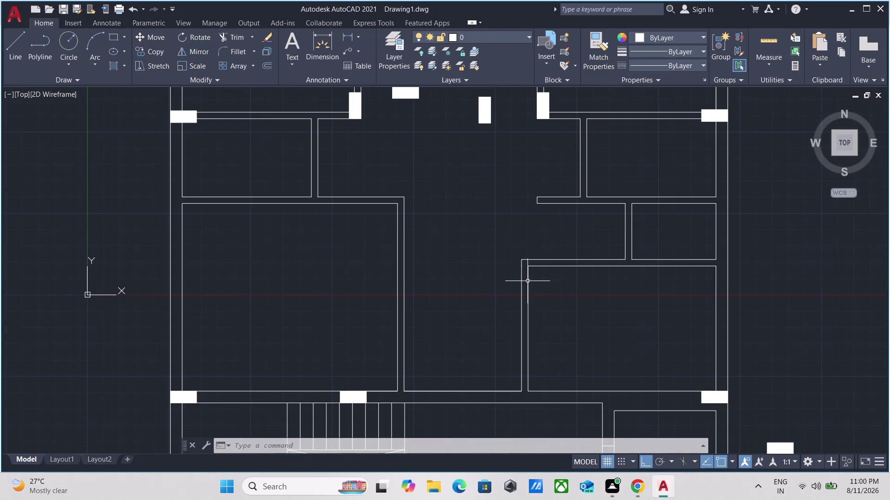
scroll(up, 3)
scroll(down, 3)
scroll(up, 3)
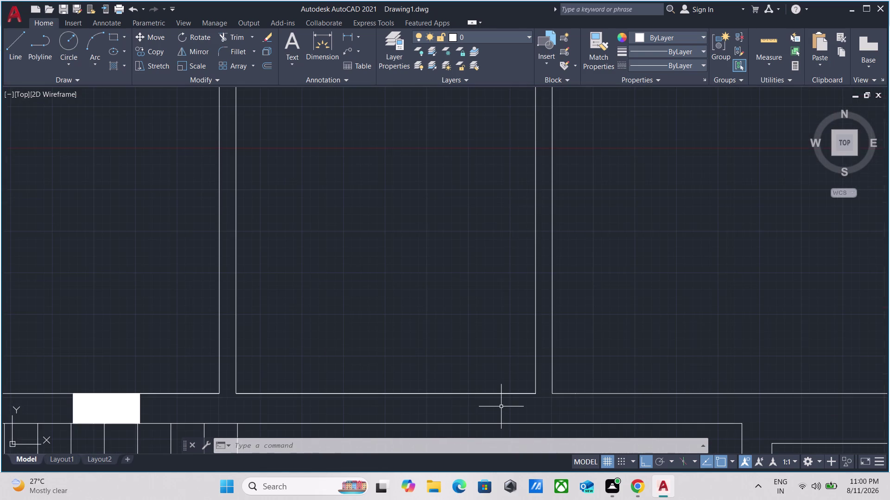
scroll(down, 3)
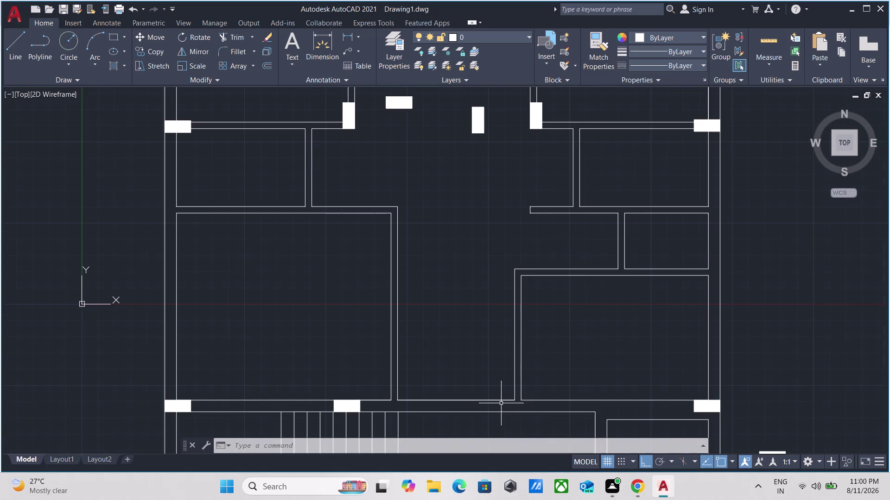
middle_drag(501, 403, 501, 367)
scroll(up, 3)
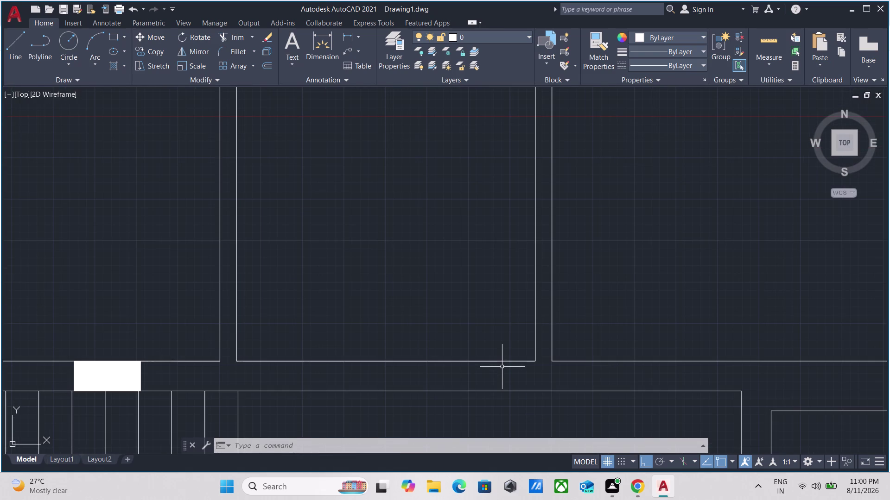
Draw the first partition edge from its corner to the corridor wall's outer edge.
key(l)
key(Return)
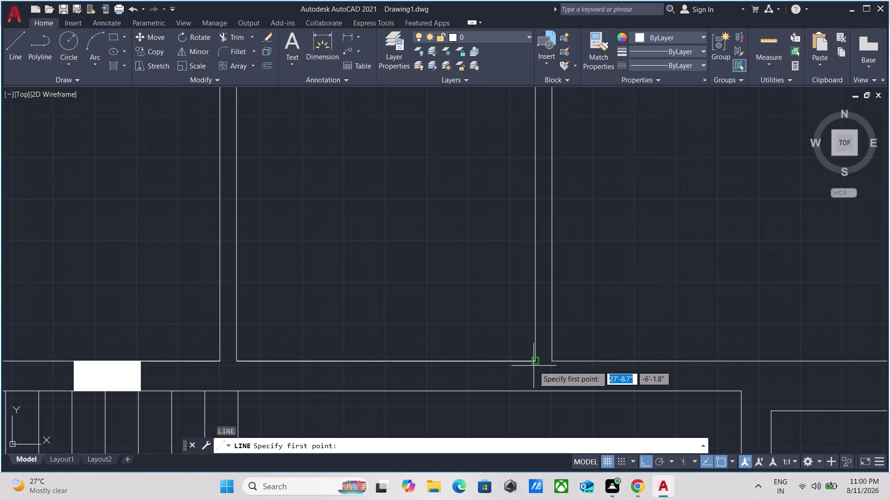
click(537, 362)
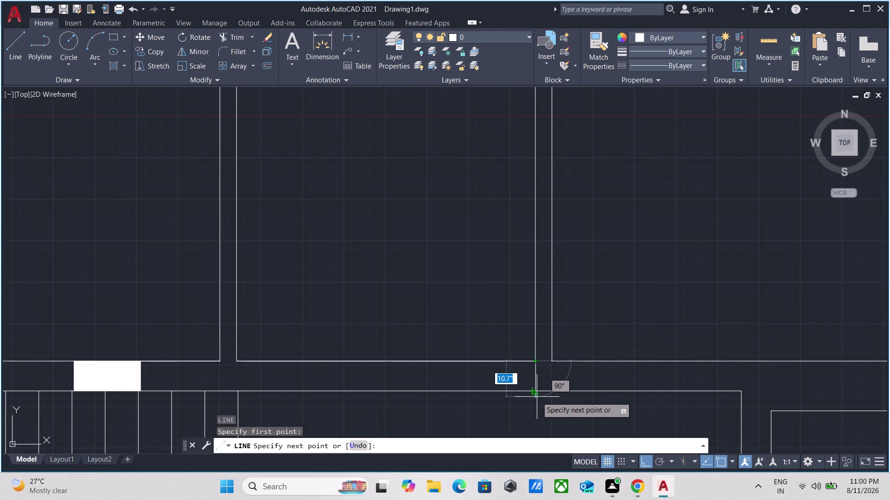
click(533, 391)
key(grave)
scroll(up, 3)
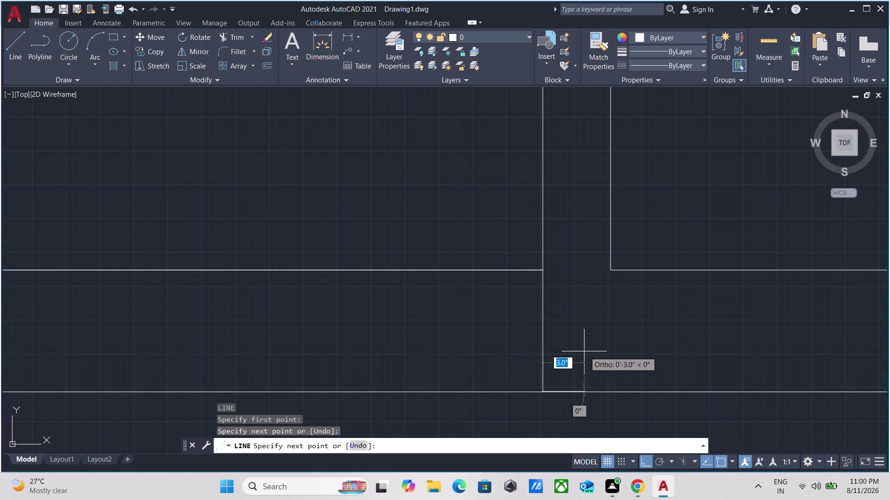
key(Escape)
Offset the first partition line 6" to form the partition thickness.
click(581, 349)
click(500, 327)
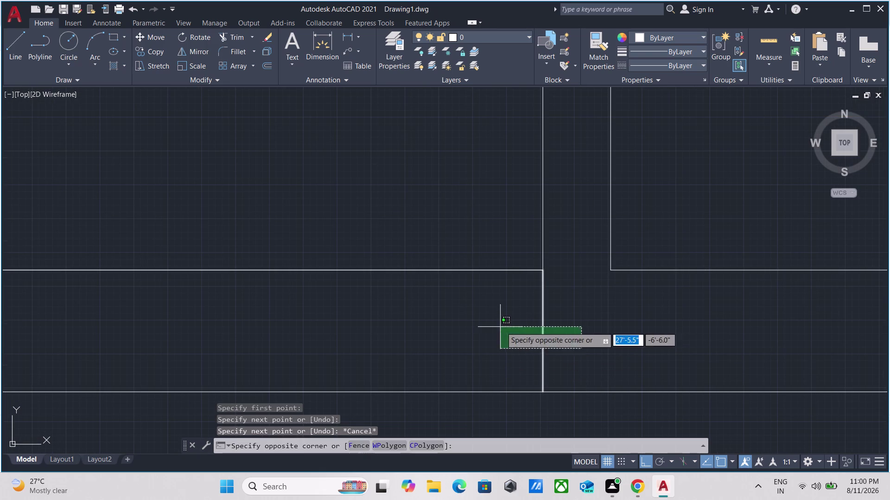
key(o)
key(Return)
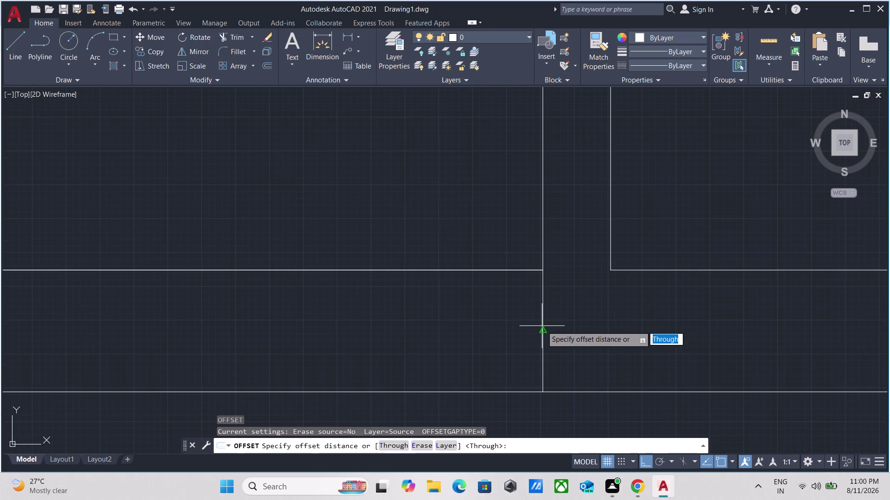
click(544, 326)
click(508, 328)
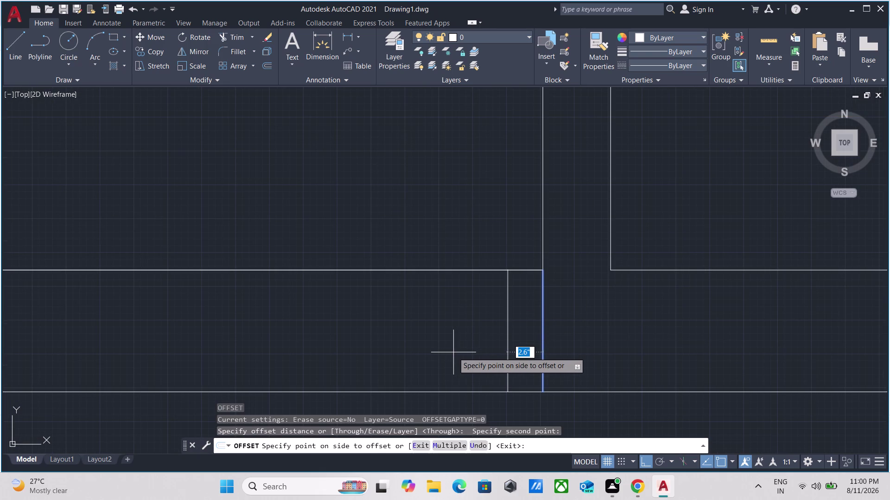
key(6)
key(shift+quotedbl)
key(Return)
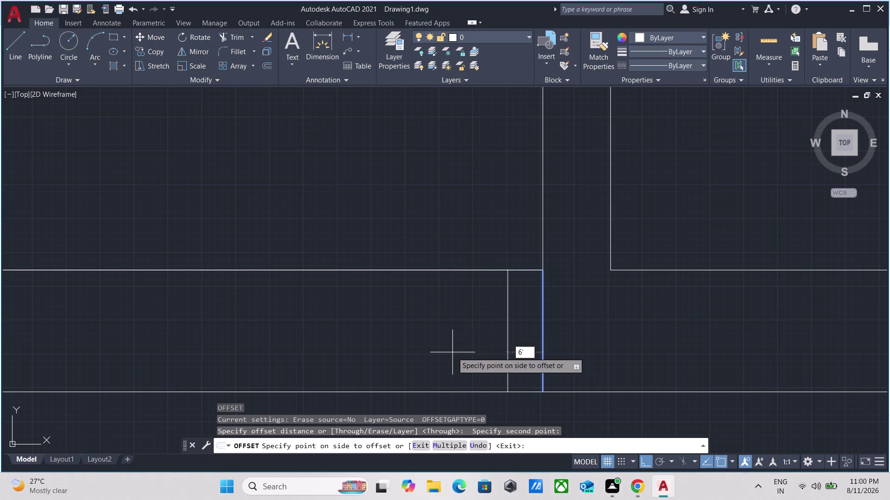
key(Escape)
scroll(down, 3)
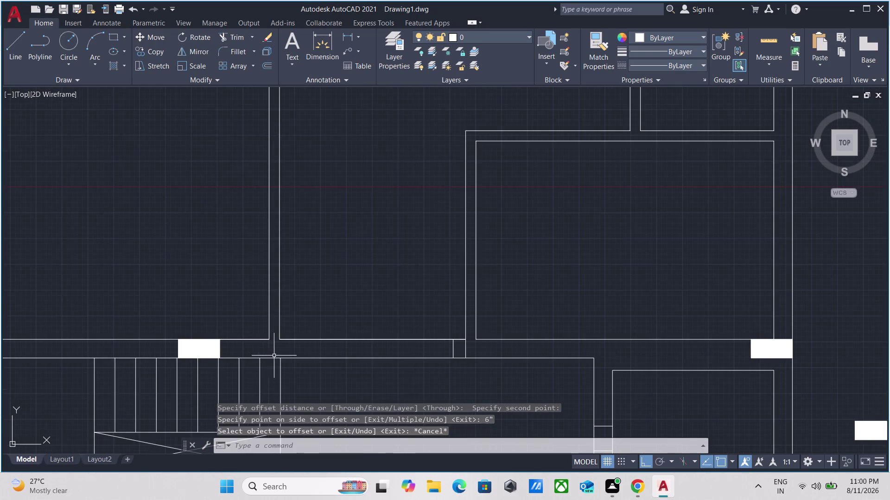
scroll(up, 3)
Draw the second partition edge from its corner to the corridor wall's outer edge.
key(l)
key(Return)
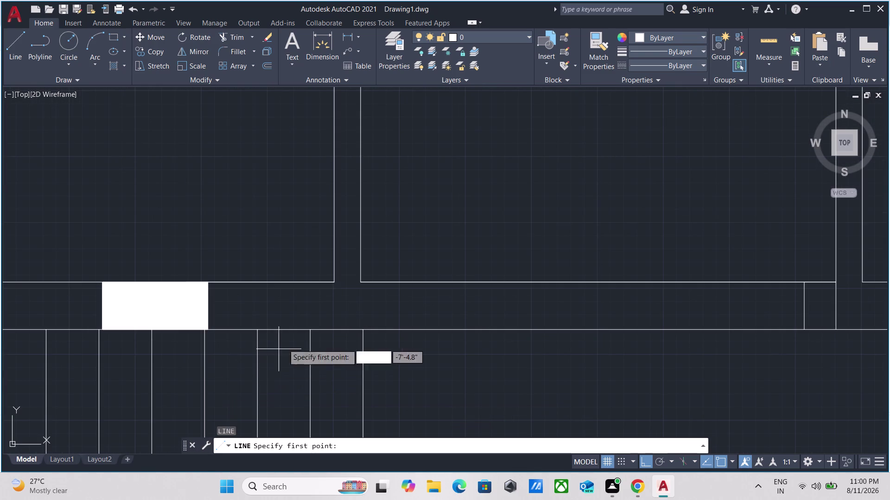
click(362, 281)
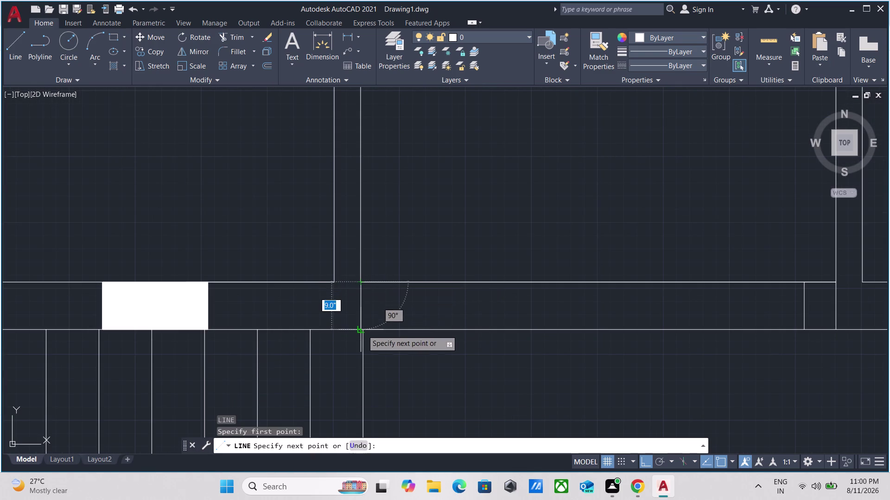
click(363, 332)
key(Escape)
Offset the second partition line 6" to the right.
scroll(up, 3)
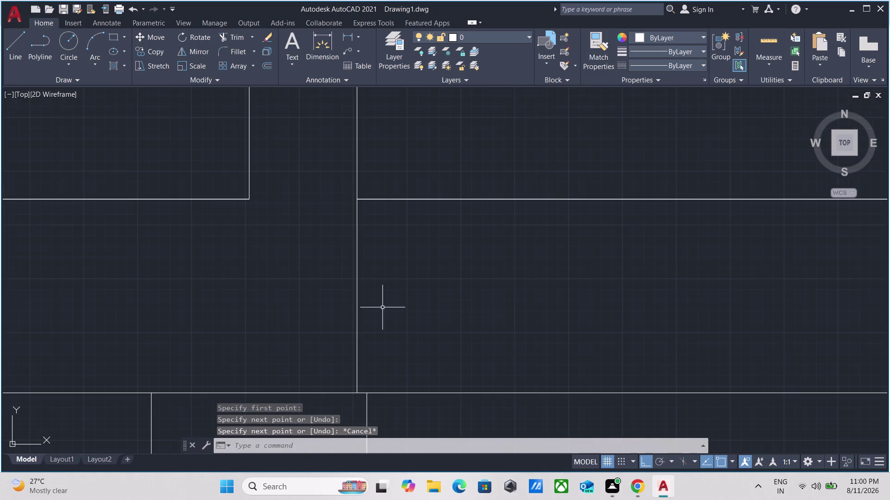
click(383, 307)
click(283, 291)
key(o)
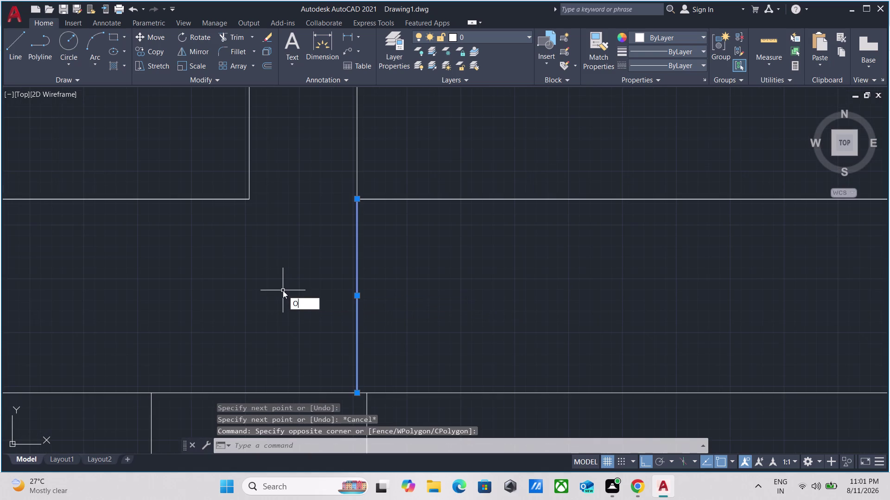
key(Return)
click(358, 298)
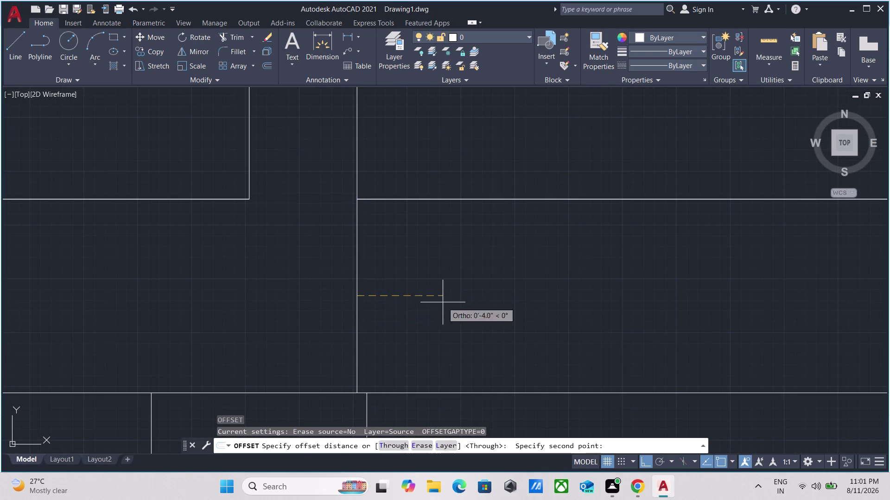
click(442, 303)
key(6)
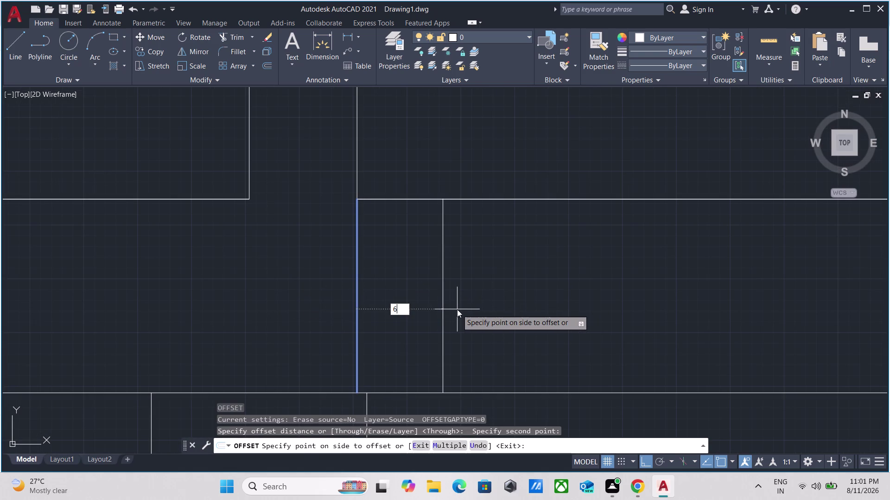
key(shift+quotedbl)
key(Return)
scroll(down, 3)
key(Escape)
scroll(down, 3)
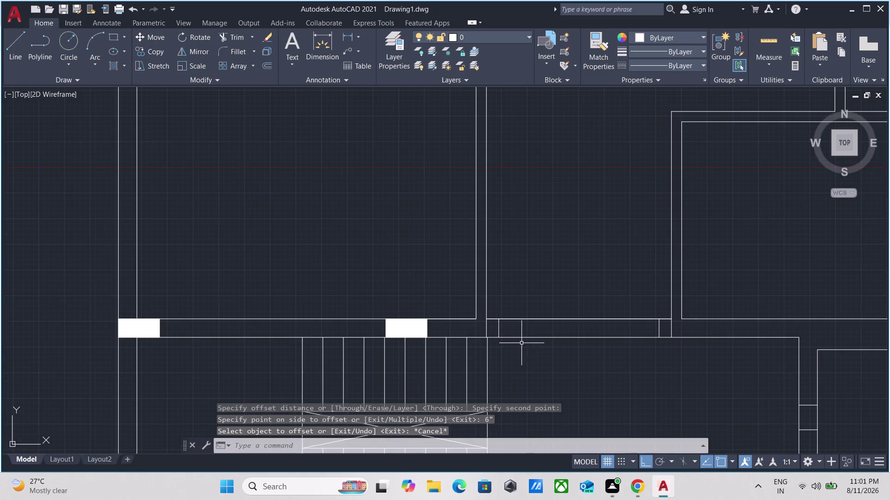
Pan back over the corridor near the staircase and start TRIM.
middle_drag(527, 362, 447, 332)
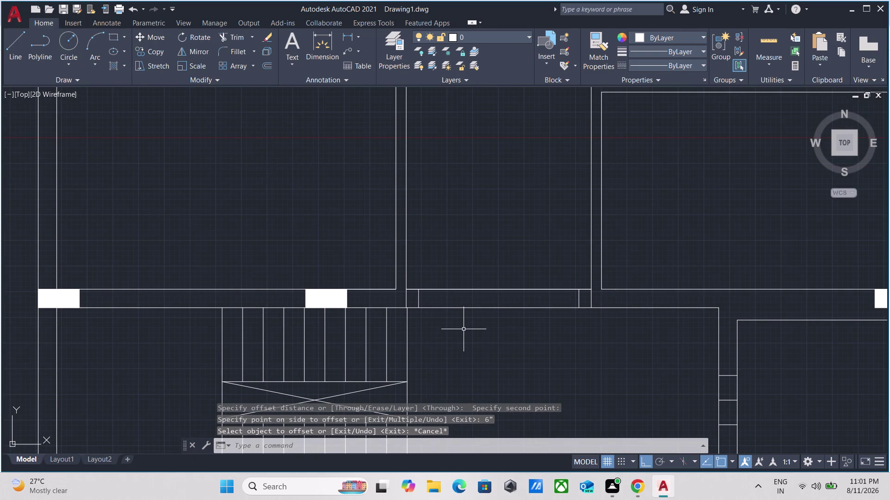
text(TR)
key(Return)
Trim the corridor wall pieces where both new partitions cross it.
click(465, 328)
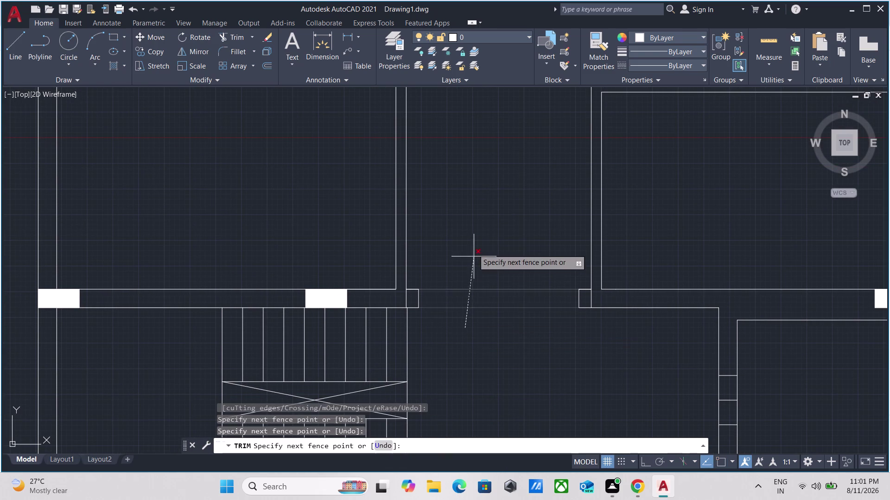
click(473, 238)
scroll(up, 3)
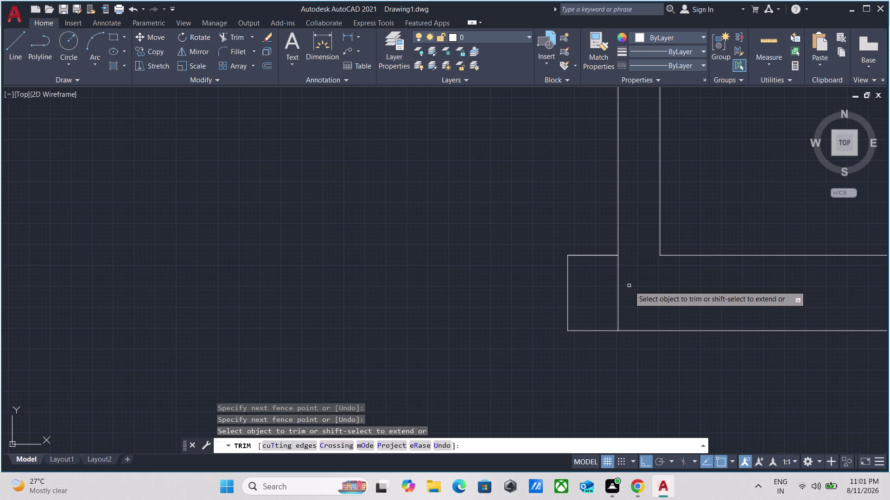
click(629, 286)
click(599, 293)
scroll(down, 3)
middle_drag(322, 325, 512, 279)
scroll(up, 3)
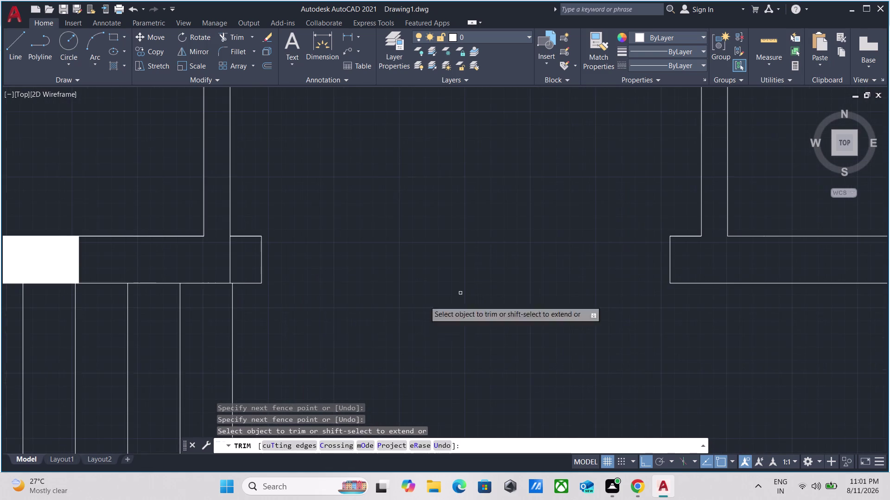
scroll(up, 3)
click(235, 257)
click(207, 260)
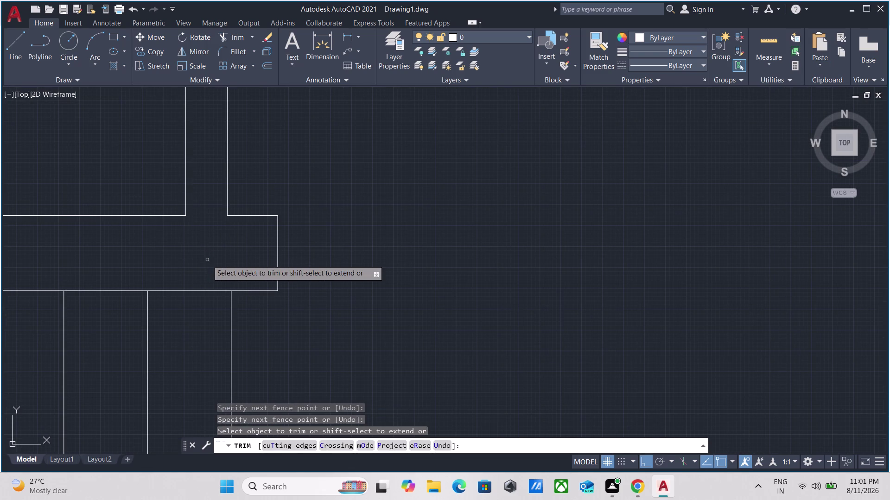
End trimming and zoom to the wall junction below the staircase.
scroll(down, 3)
key(Escape)
scroll(down, 3)
middle_drag(278, 261, 322, 215)
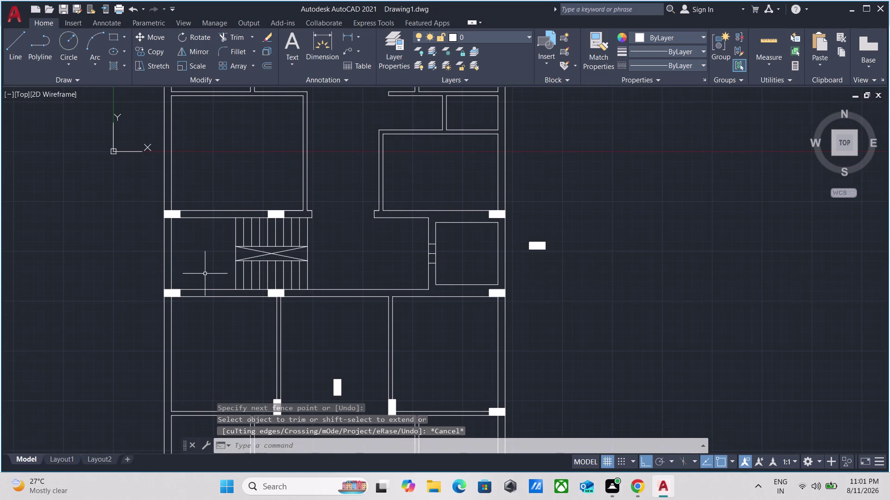
scroll(up, 3)
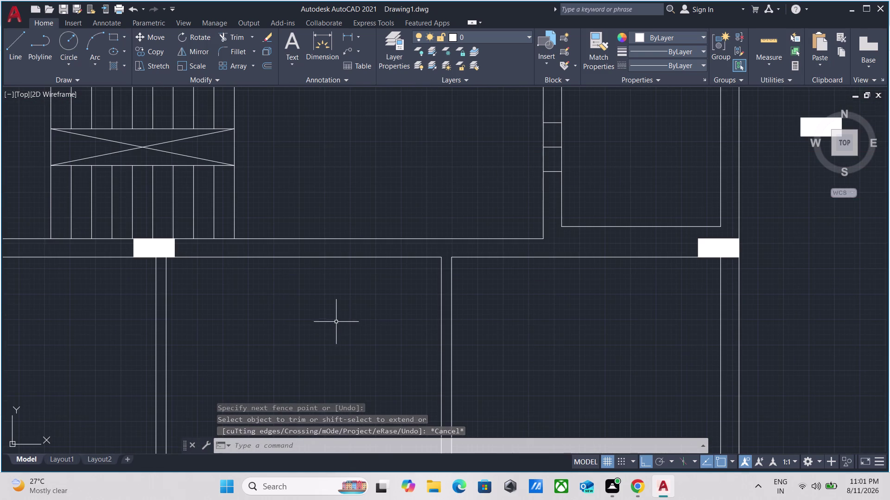
Draw the first cross line over the wall thickness at the junction.
key(l)
key(Return)
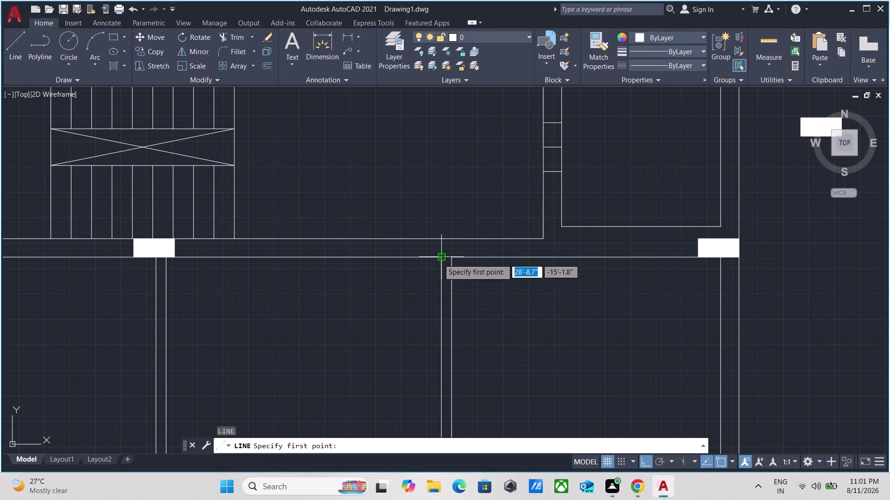
click(439, 258)
scroll(up, 3)
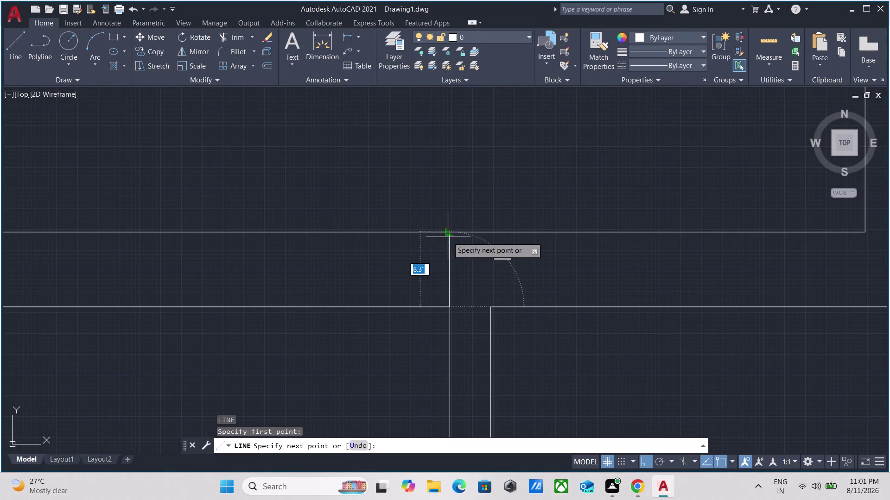
click(451, 232)
key(Escape)
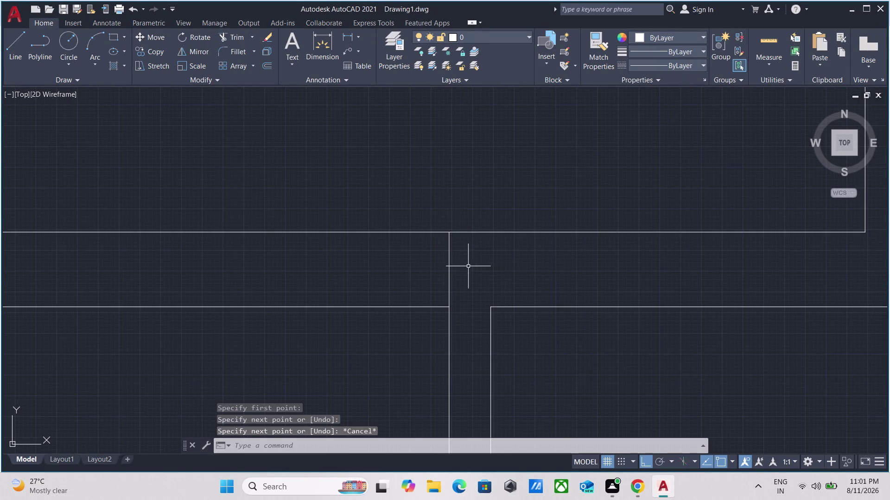
drag(470, 271, 453, 266)
click(401, 246)
Offset the first cross line 9" to the left.
key(o)
key(Return)
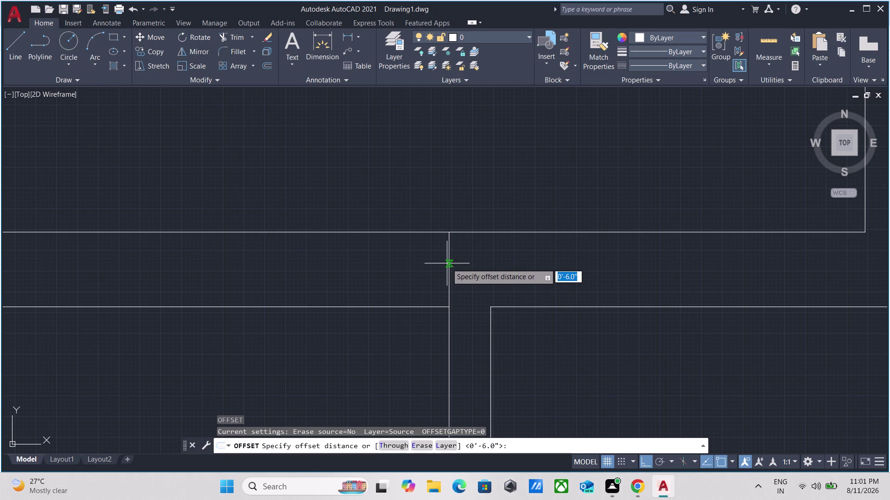
drag(450, 268, 445, 268)
click(414, 269)
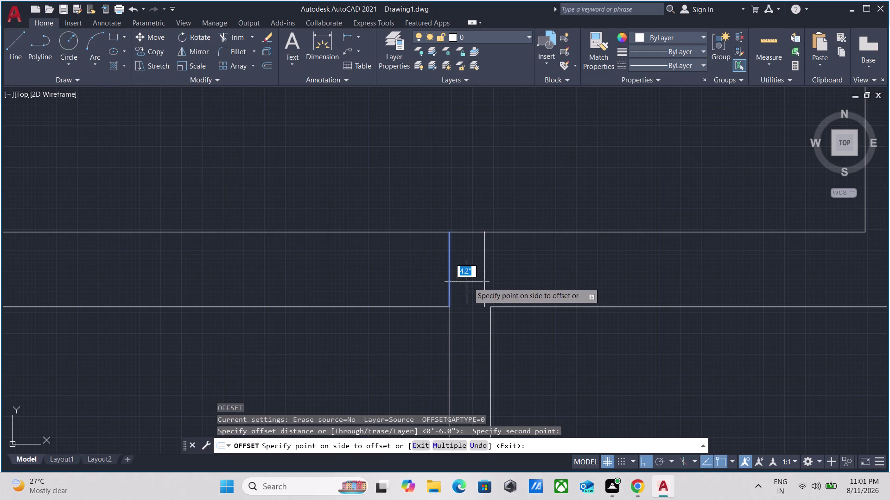
key(9)
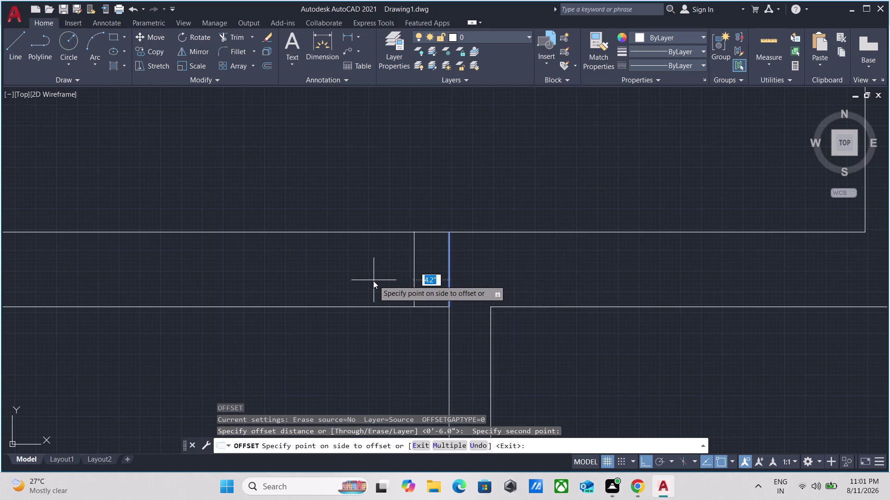
key(shift+quotedbl)
key(Return)
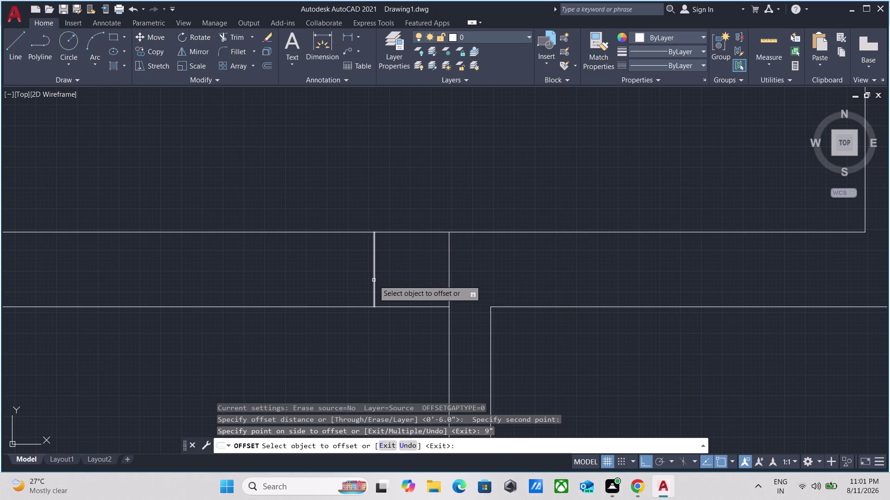
scroll(down, 3)
scroll(up, 3)
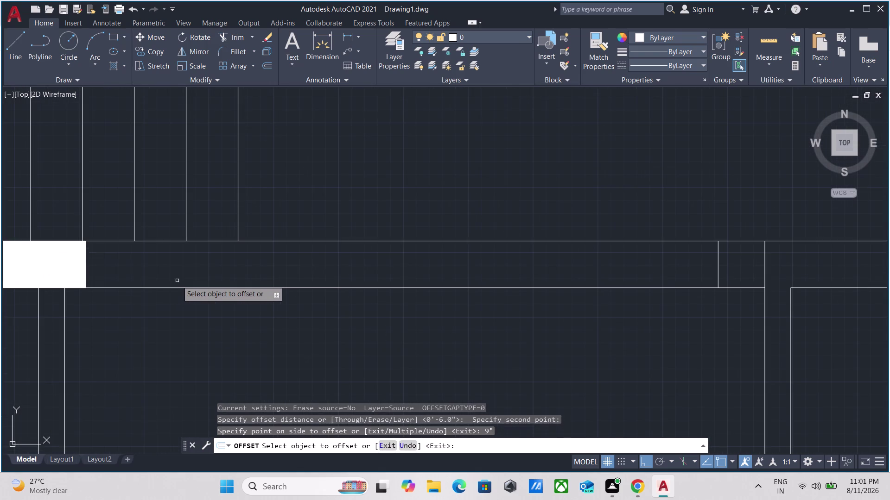
key(Escape)
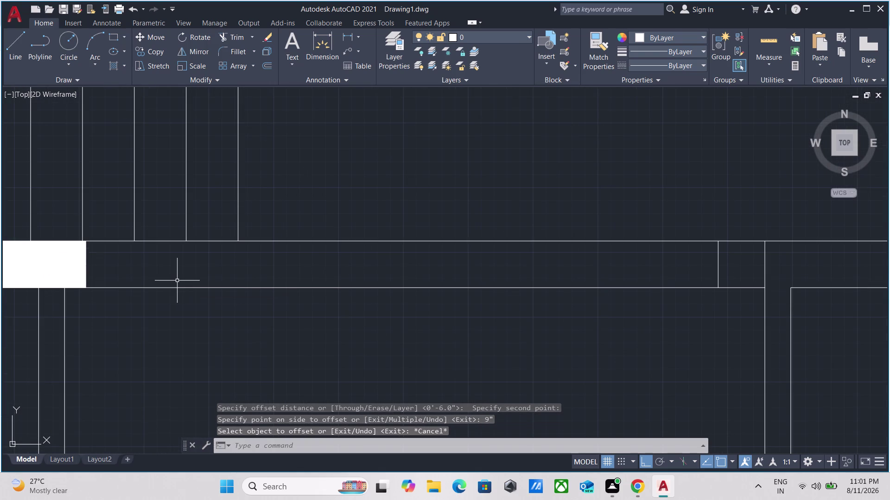
Draw a second cross line from the upper to the lower wall edge.
key(l)
key(Return)
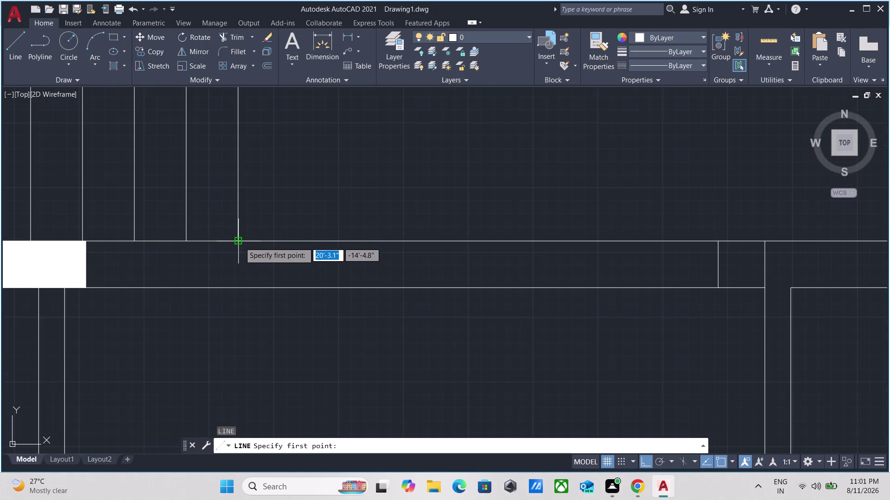
click(239, 238)
click(237, 289)
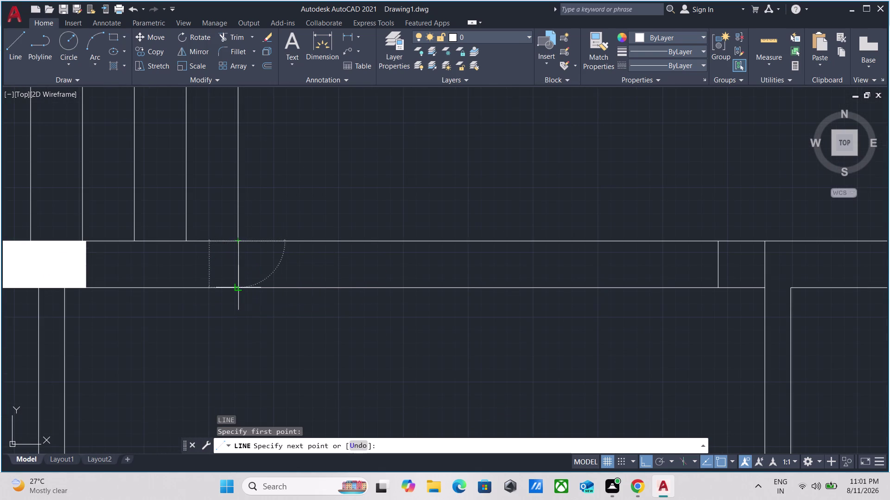
key(Escape)
click(240, 268)
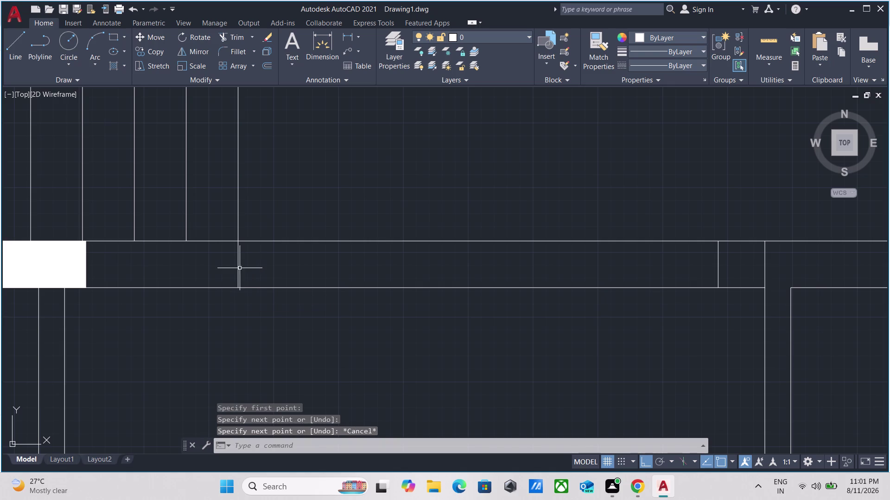
key(Escape)
drag(255, 268, 245, 267)
click(199, 260)
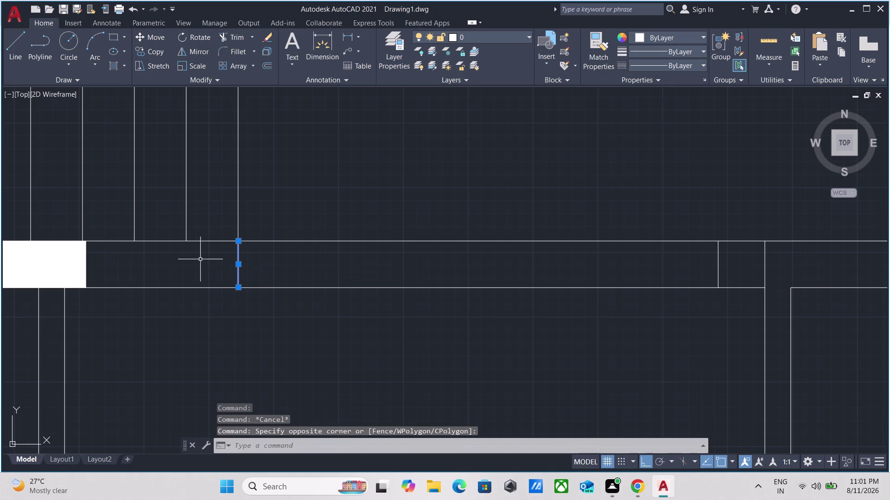
Offset the second cross line 9" to the right.
key(o)
key(Return)
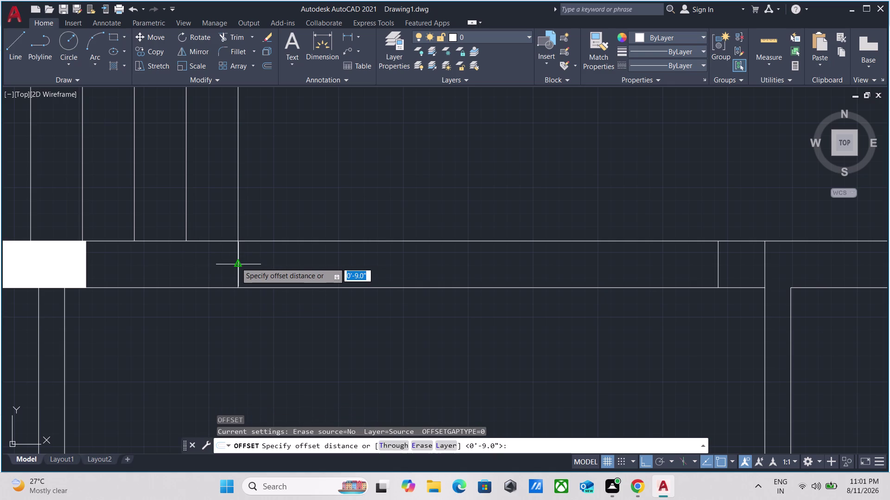
drag(236, 262, 245, 261)
click(288, 261)
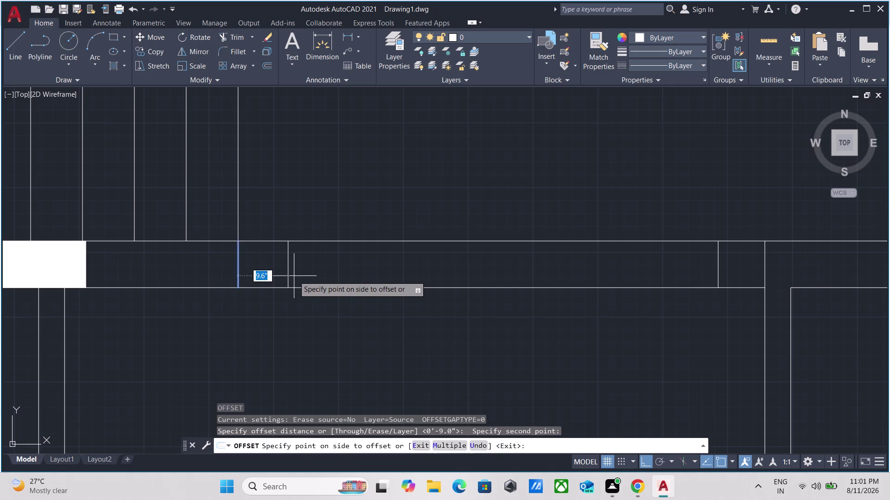
key(9)
key(shift+quotedbl)
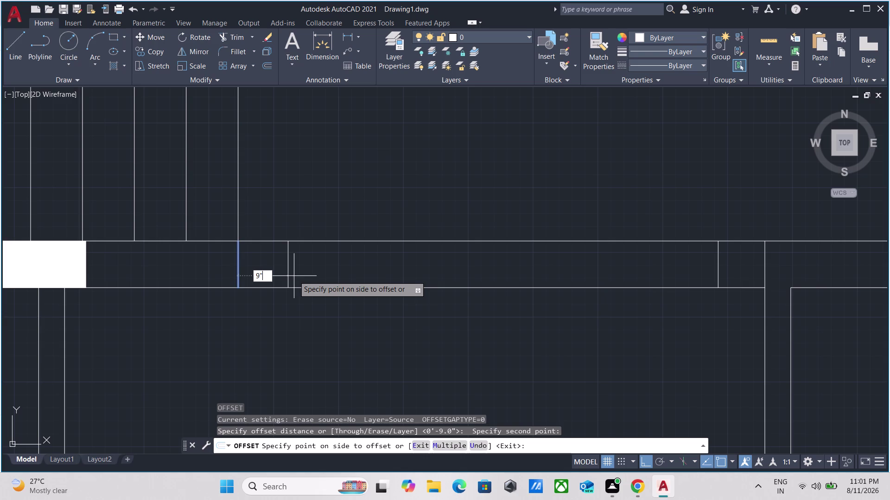
key(Return)
key(Escape)
scroll(down, 3)
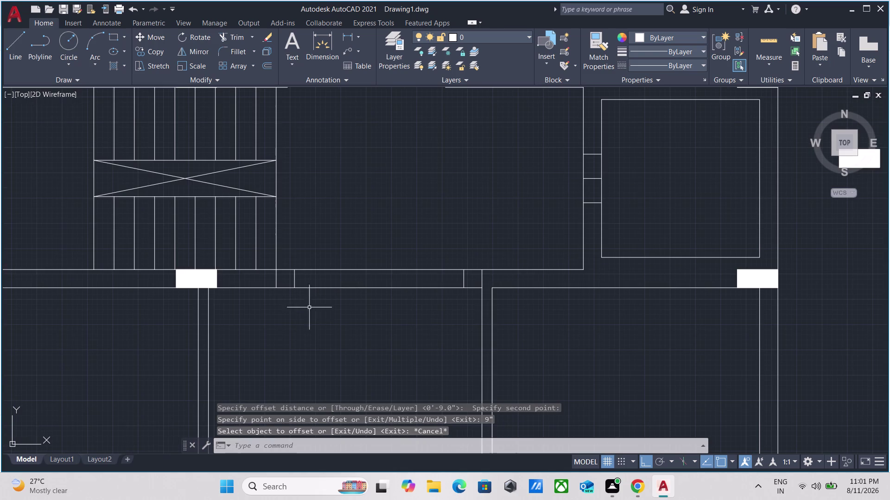
Trim the wall lines between the 9" jamb lines below the staircase.
text(TR)
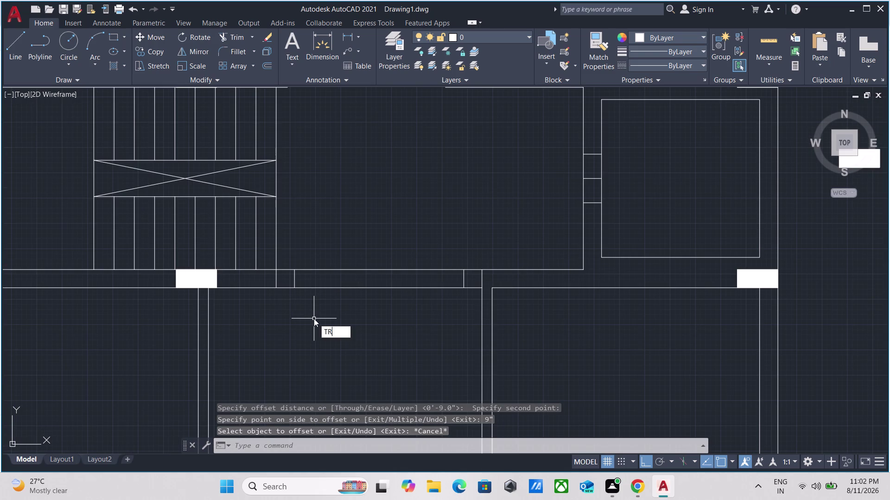
key(Return)
click(371, 317)
click(372, 244)
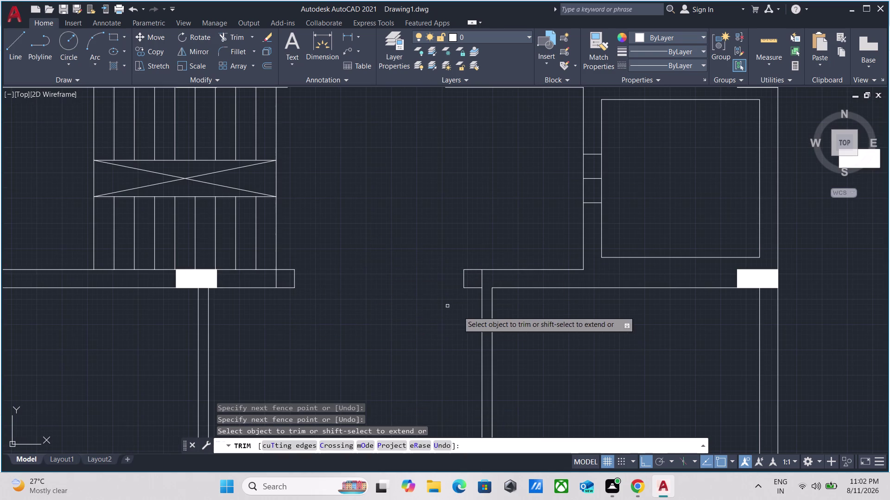
scroll(up, 3)
click(472, 228)
click(433, 229)
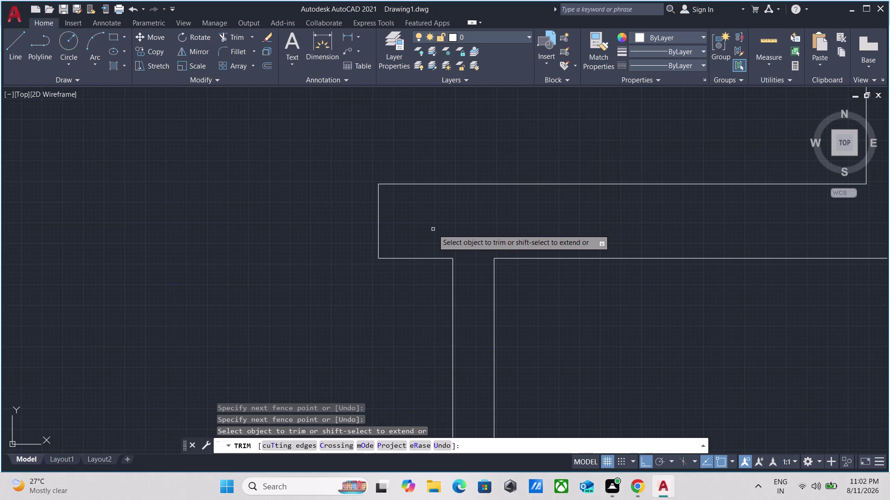
Pan across the plan and back to the staircase, then end trimming.
scroll(down, 3)
scroll(down, 3)
middle_drag(127, 347, 318, 348)
scroll(up, 3)
drag(327, 301, 323, 301)
click(268, 303)
scroll(down, 3)
middle_drag(345, 240, 350, 361)
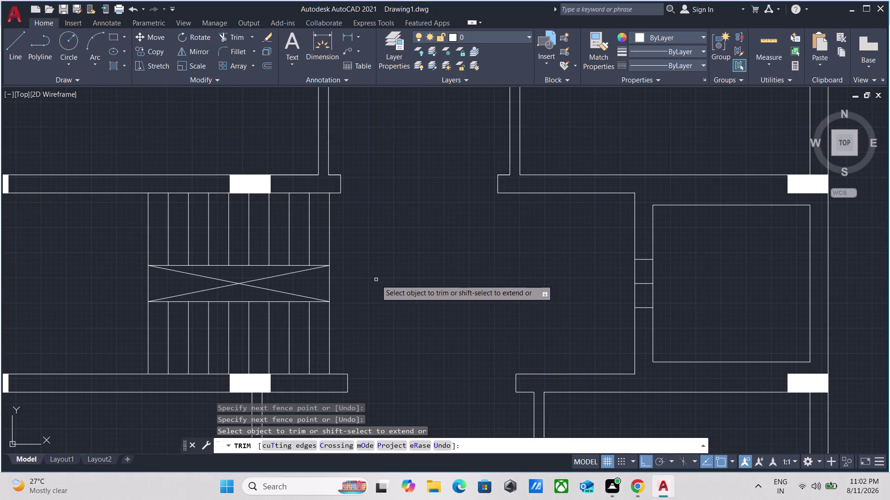
key(Escape)
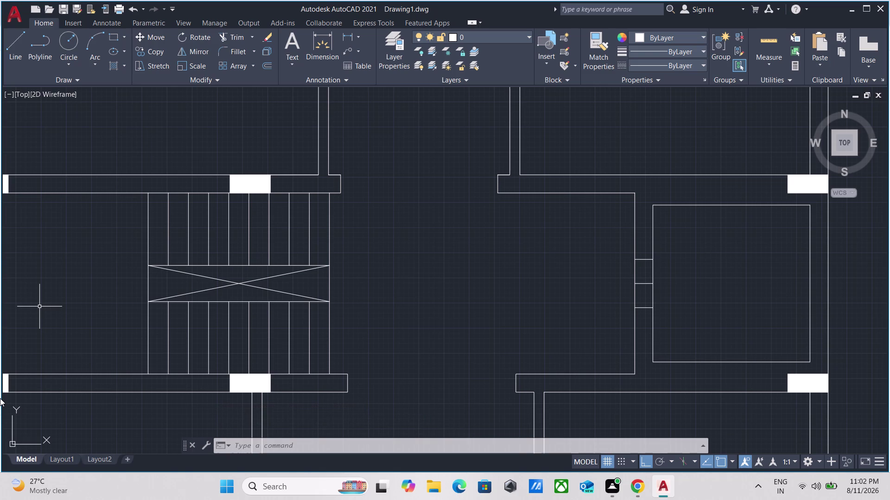
Start a 4-inch line from the wall corner, then cancel the unfinished line.
key(l)
key(Return)
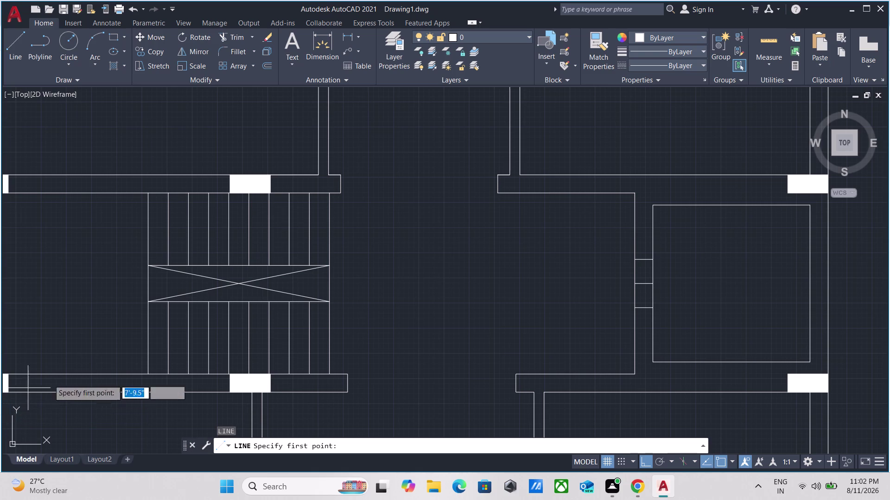
scroll(up, 3)
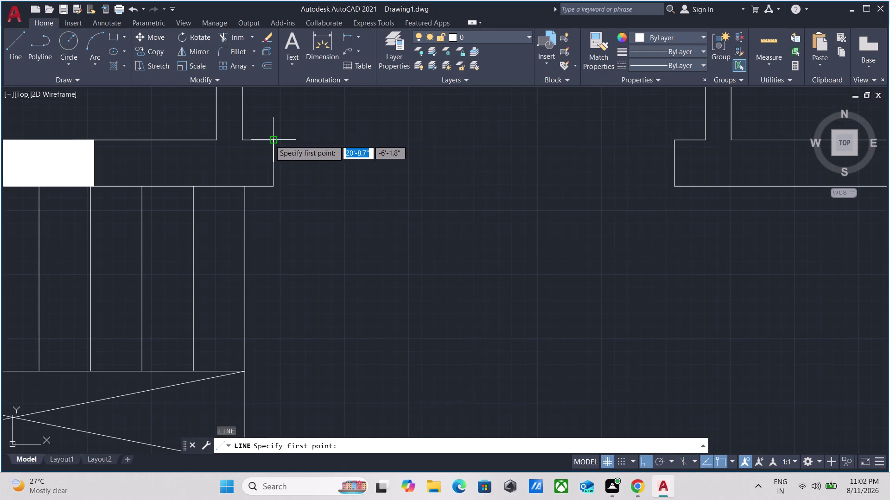
click(270, 138)
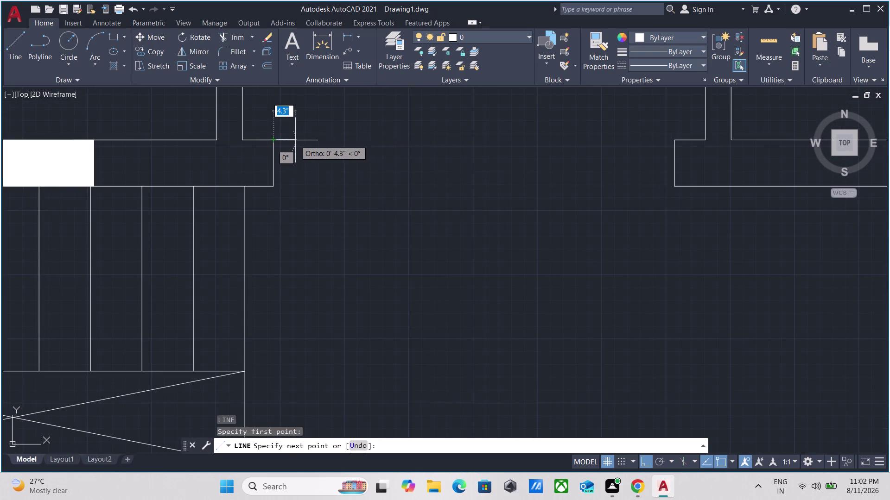
scroll(up, 3)
scroll(down, 3)
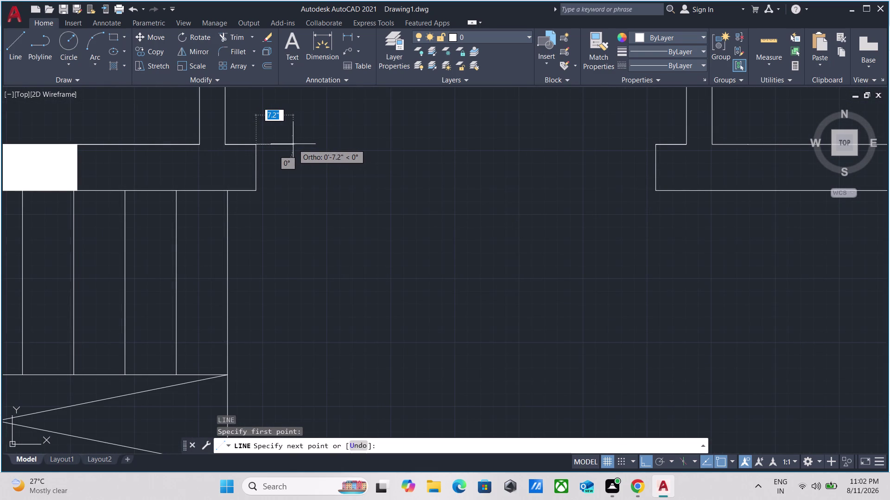
key(4)
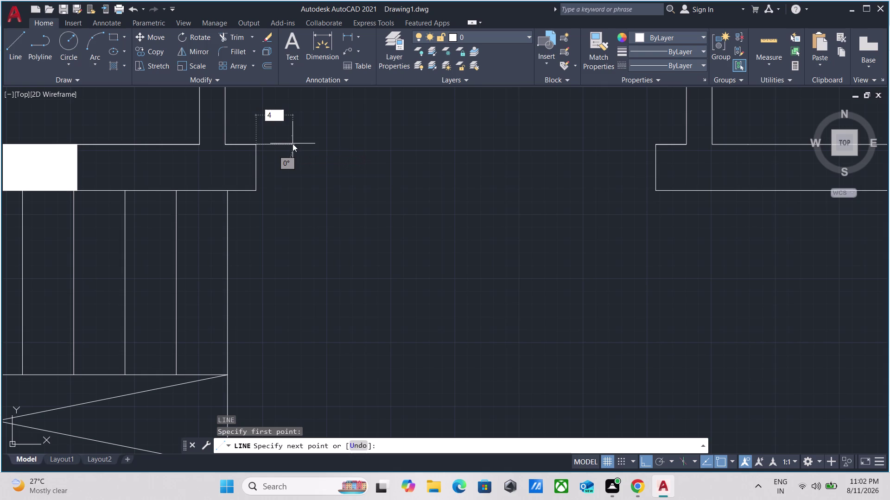
key(Return)
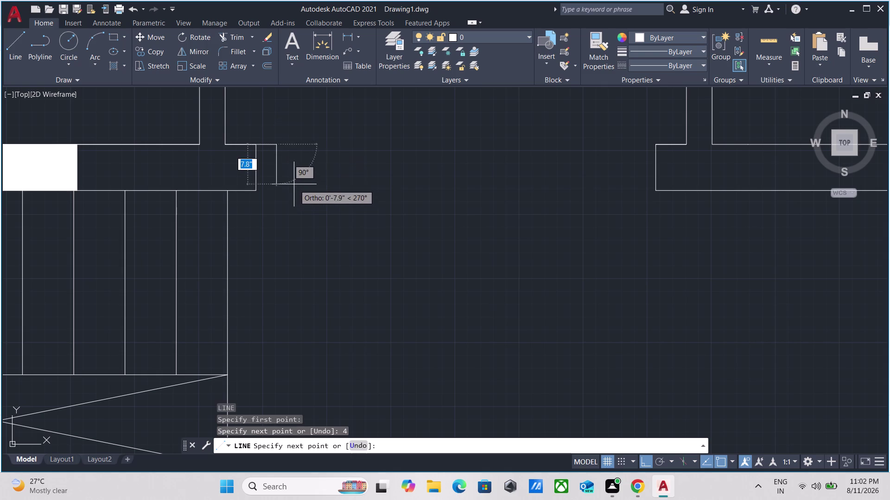
scroll(up, 3)
scroll(down, 3)
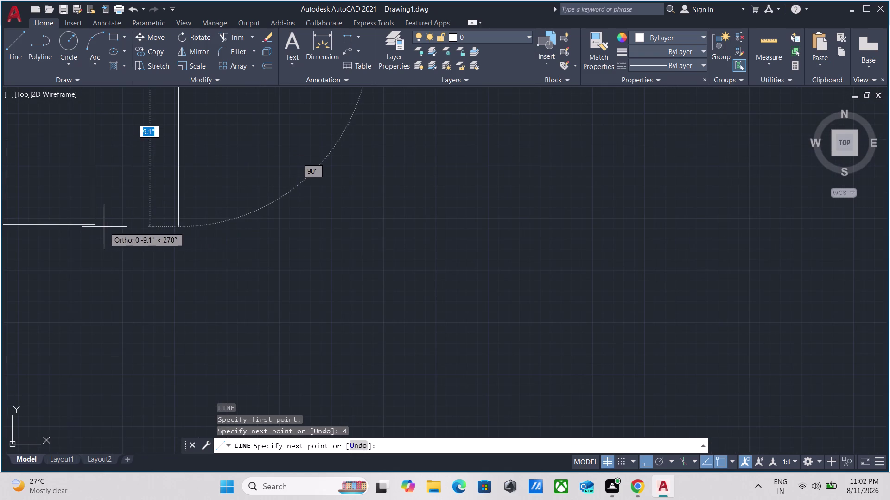
click(179, 224)
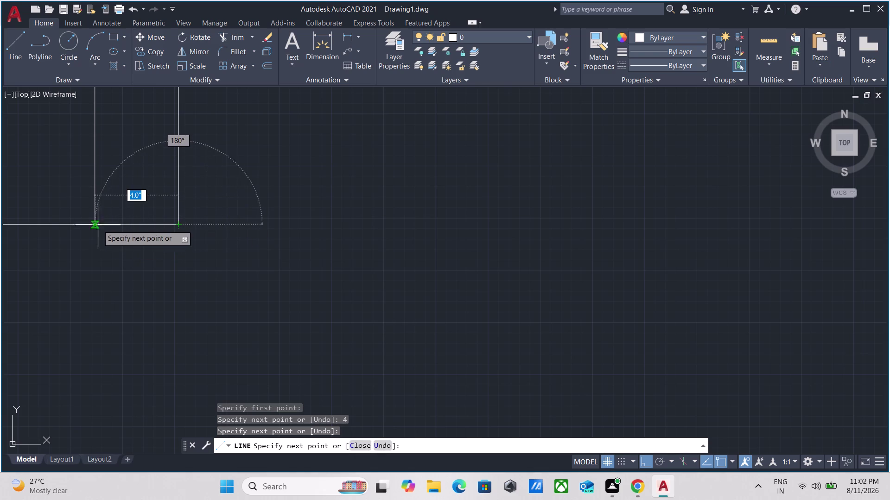
click(95, 222)
key(Escape)
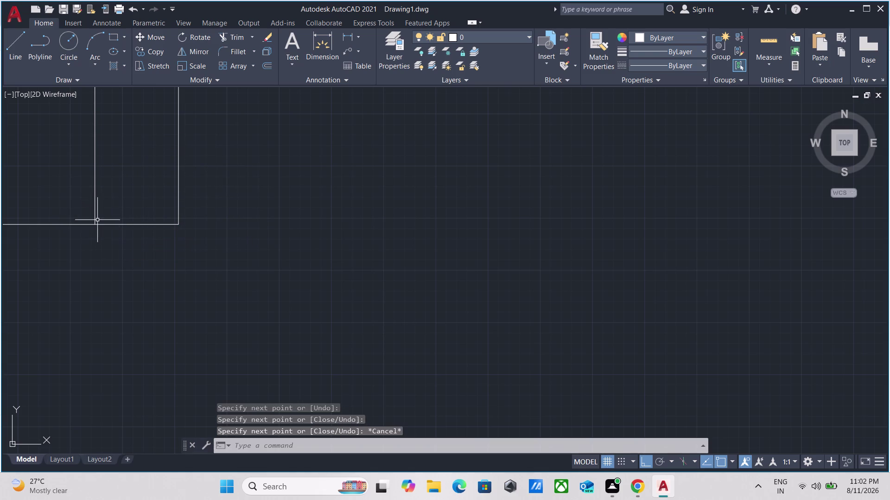
Select the short stray line across the wall and erase it.
scroll(down, 3)
middle_drag(111, 202, 234, 226)
click(232, 213)
click(153, 195)
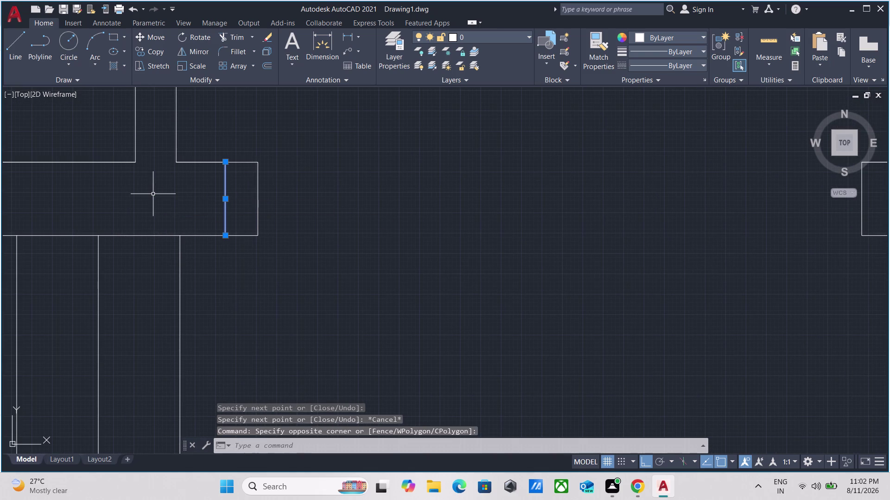
right_click(152, 196)
click(189, 259)
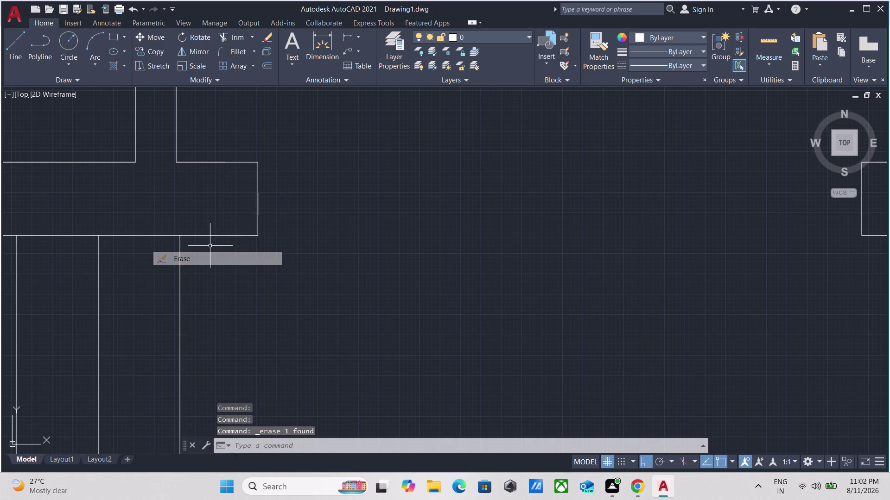
scroll(down, 3)
middle_drag(292, 185, 176, 201)
scroll(up, 3)
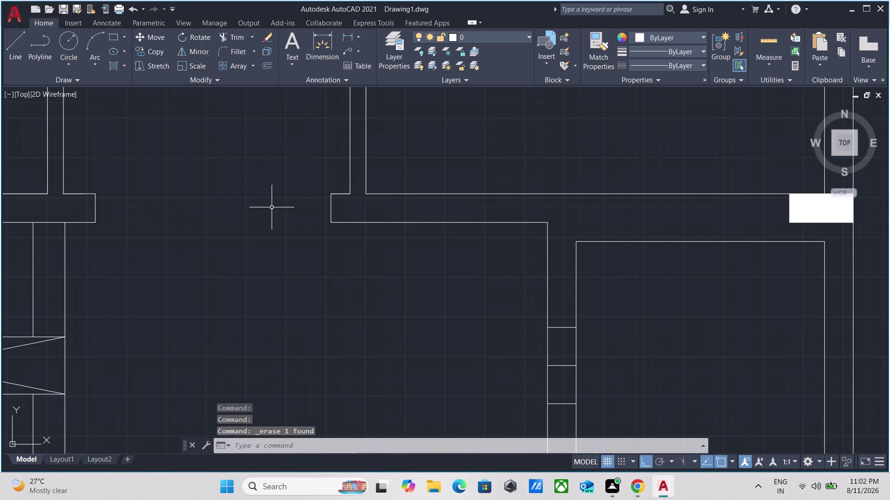
Draw a 4" wall return from the wall corner up to the existing wall.
key(l)
key(Return)
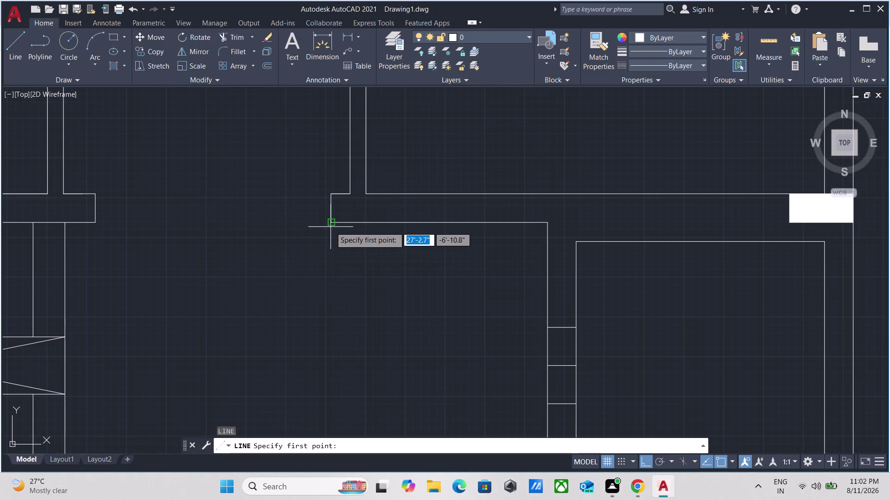
click(331, 225)
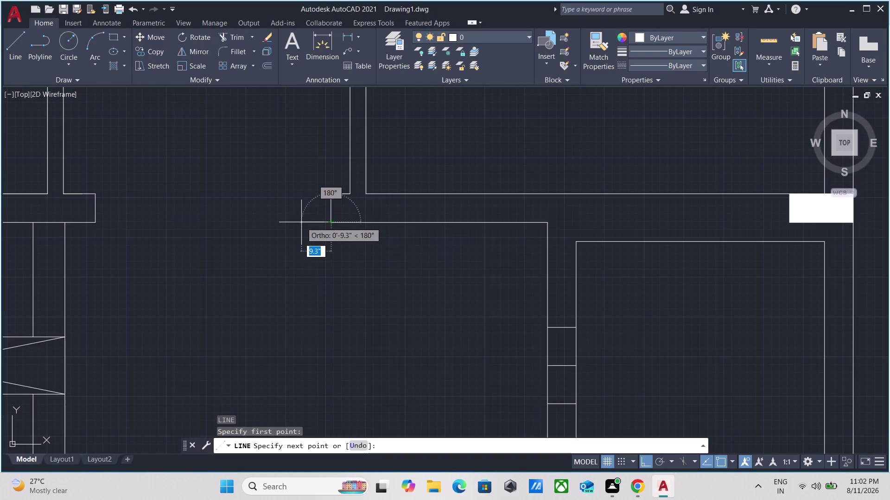
key(4)
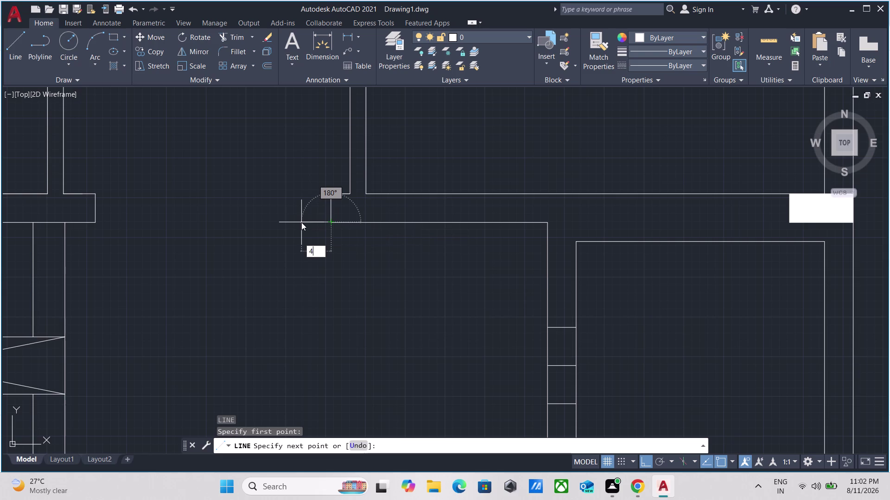
key(shift+quotedbl)
key(Return)
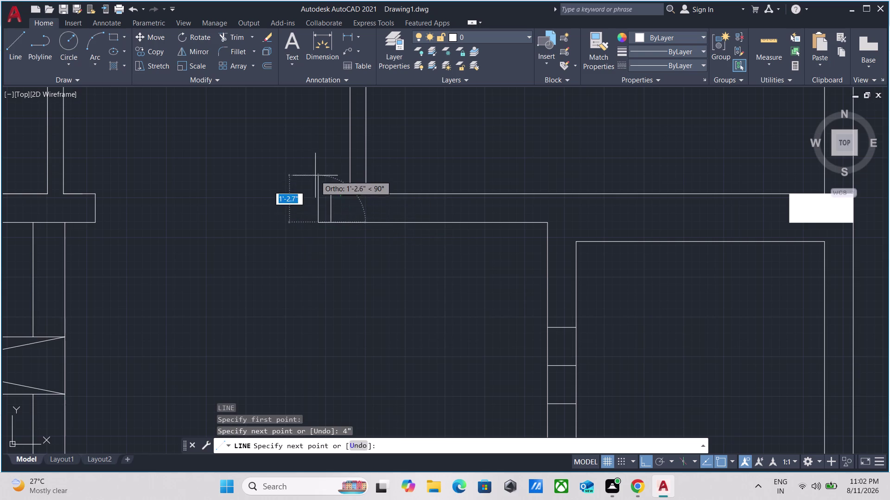
scroll(up, 3)
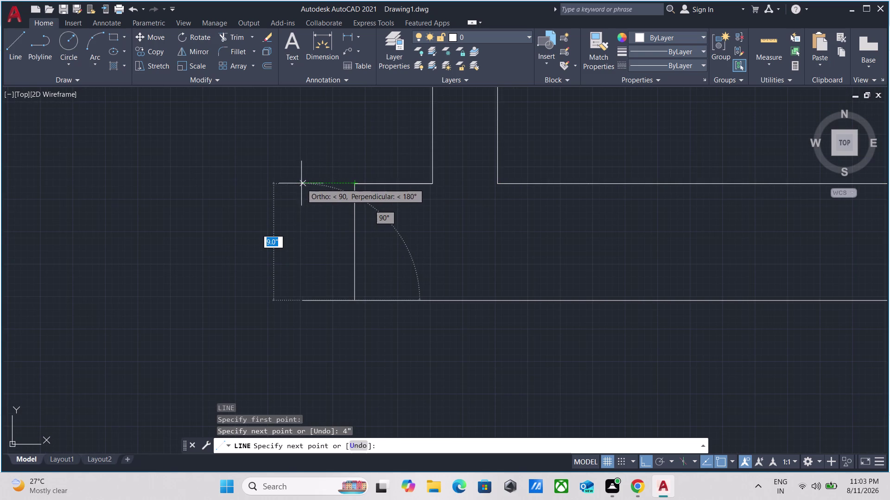
click(301, 183)
click(352, 182)
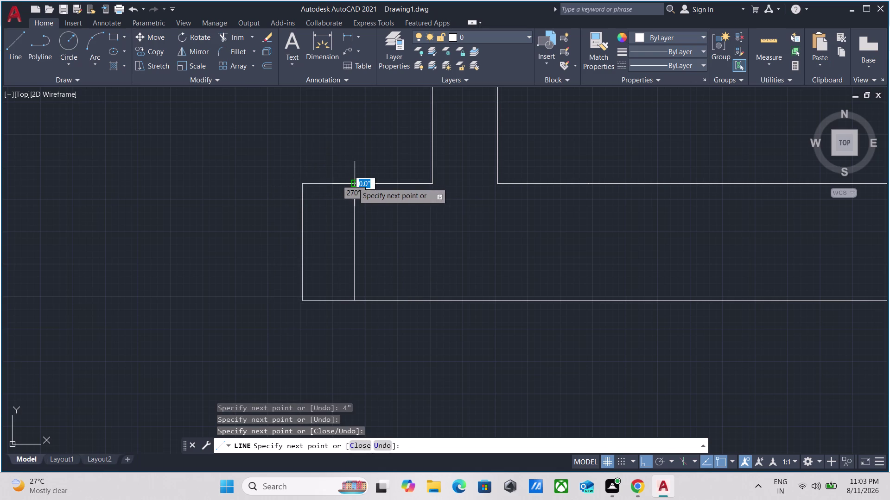
key(Escape)
scroll(down, 3)
scroll(up, 3)
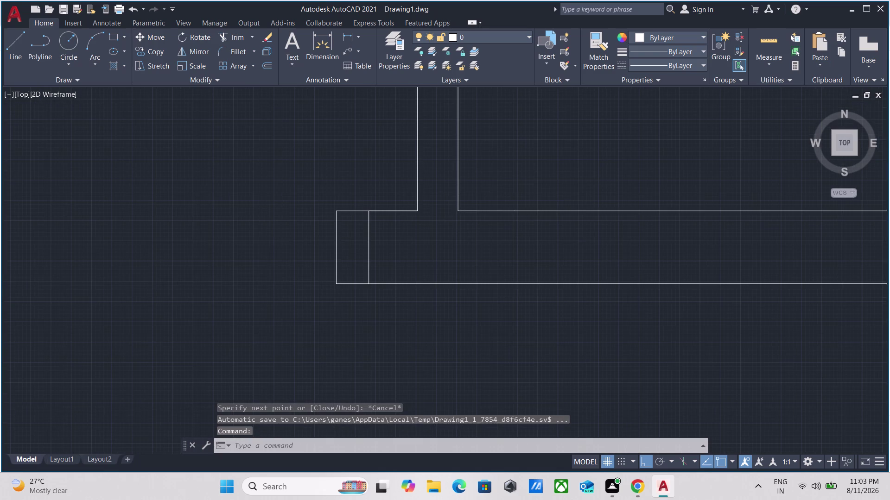
Start a TR fence trim across the wall lines, then cancel it.
text(TR)
key(Return)
click(396, 255)
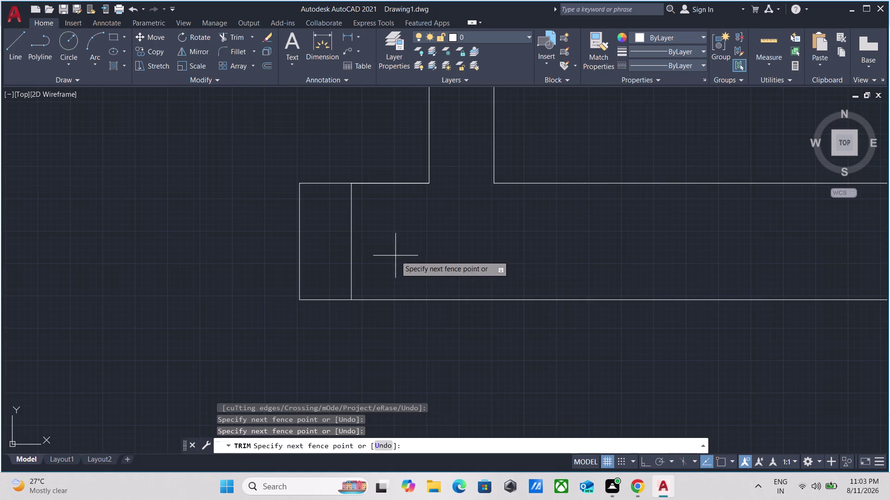
click(337, 262)
key(Escape)
scroll(down, 3)
scroll(down, 3)
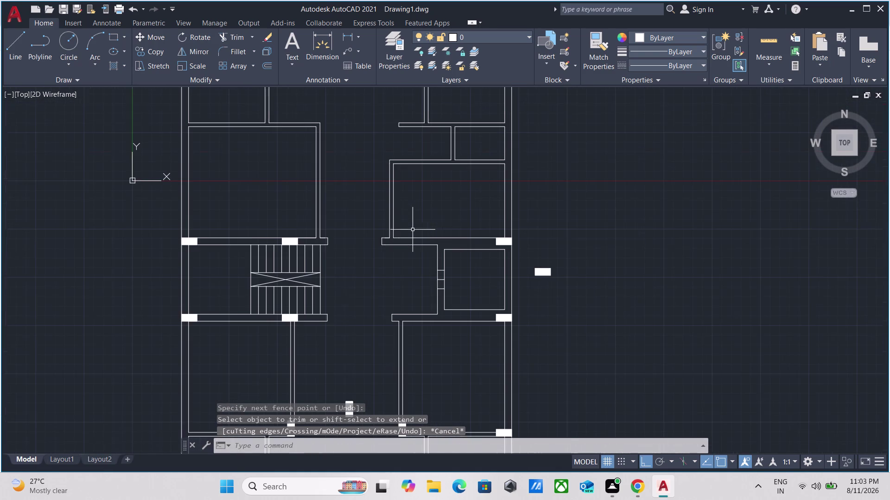
middle_click(413, 230)
scroll(up, 3)
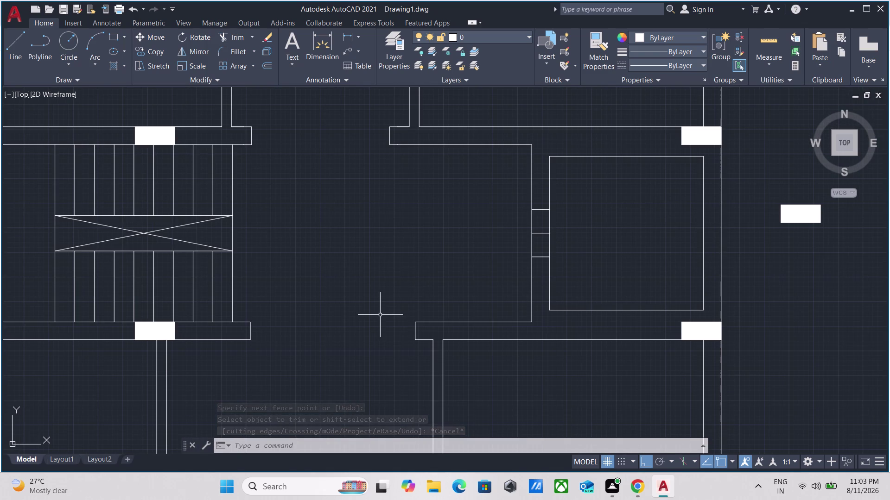
scroll(down, 3)
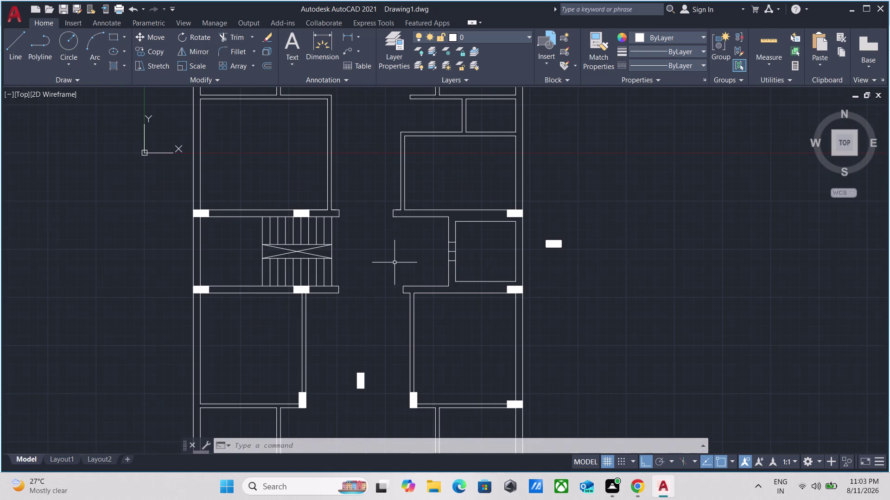
middle_drag(394, 263, 396, 283)
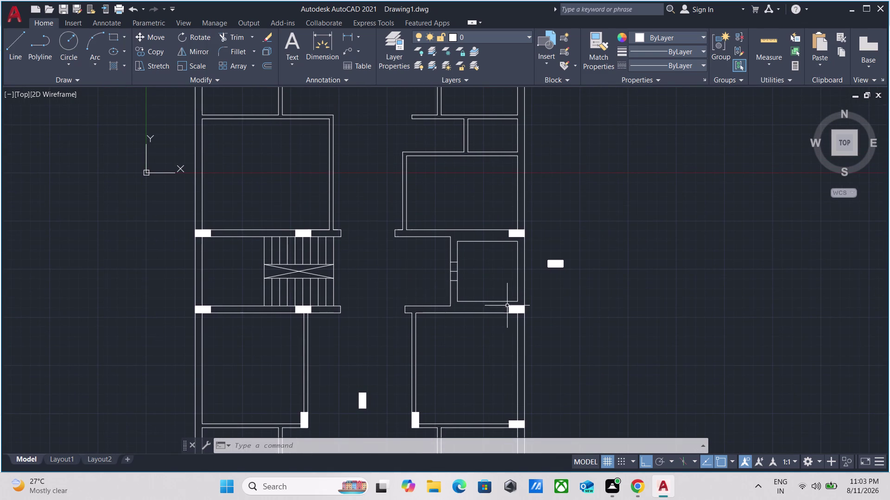
scroll(up, 3)
middle_drag(464, 207, 491, 340)
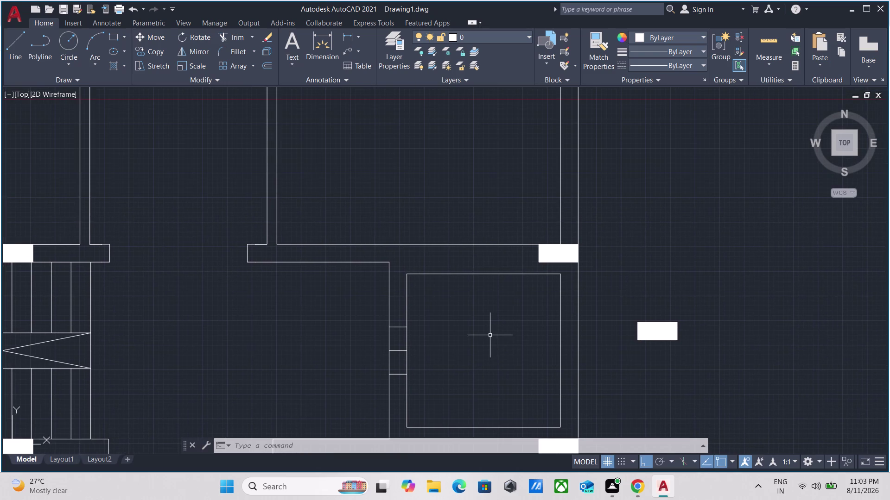
scroll(down, 3)
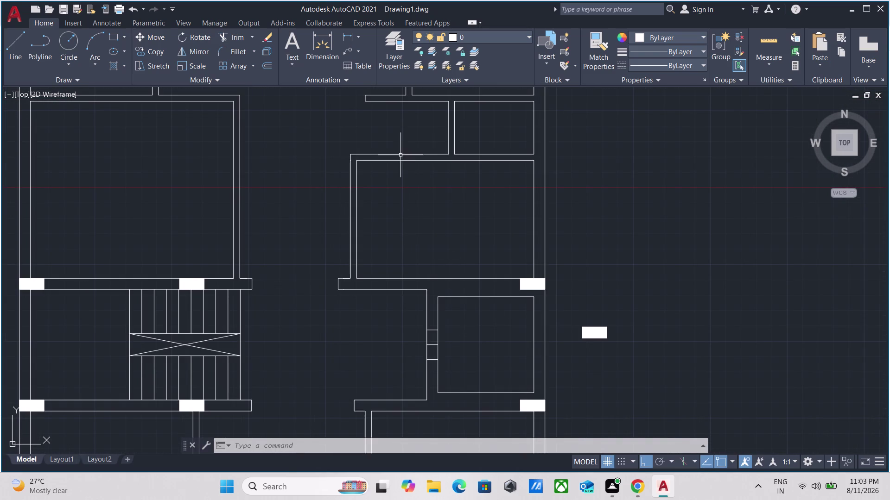
scroll(up, 3)
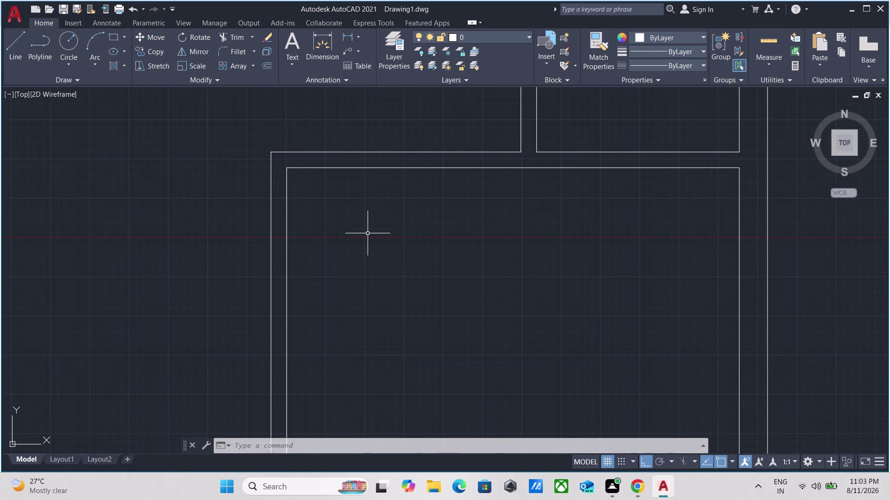
scroll(down, 3)
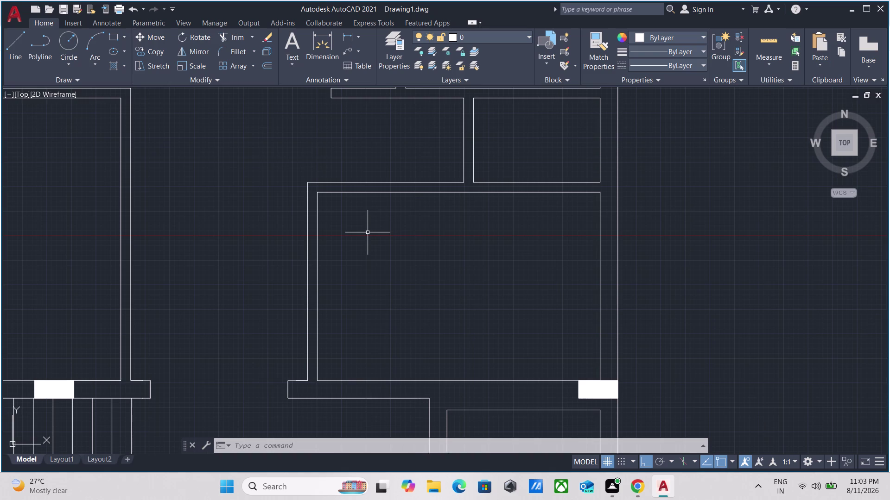
scroll(down, 3)
scroll(up, 3)
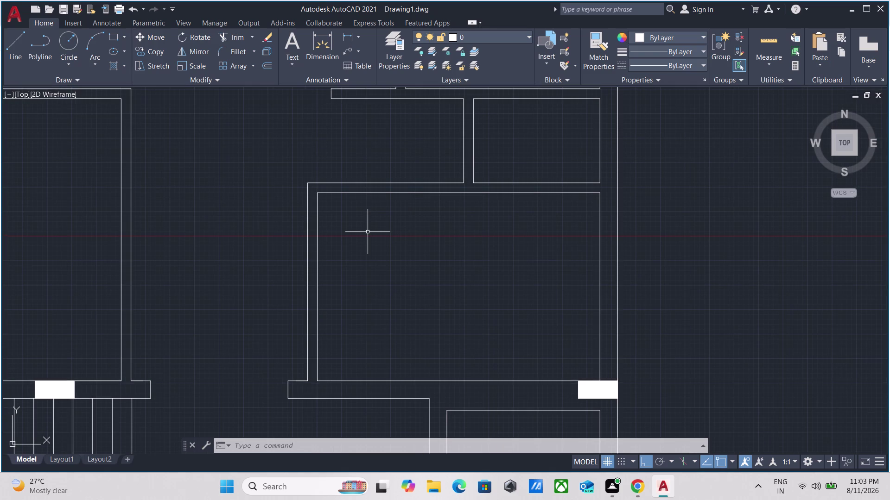
scroll(down, 3)
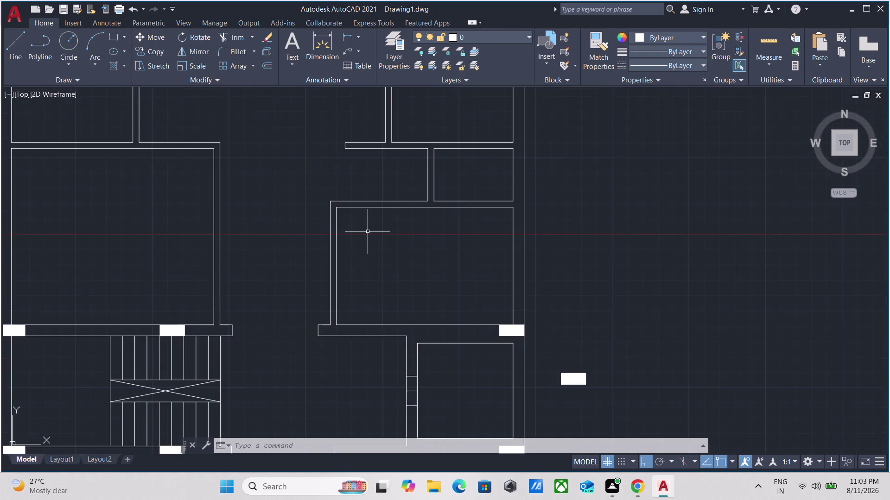
scroll(down, 3)
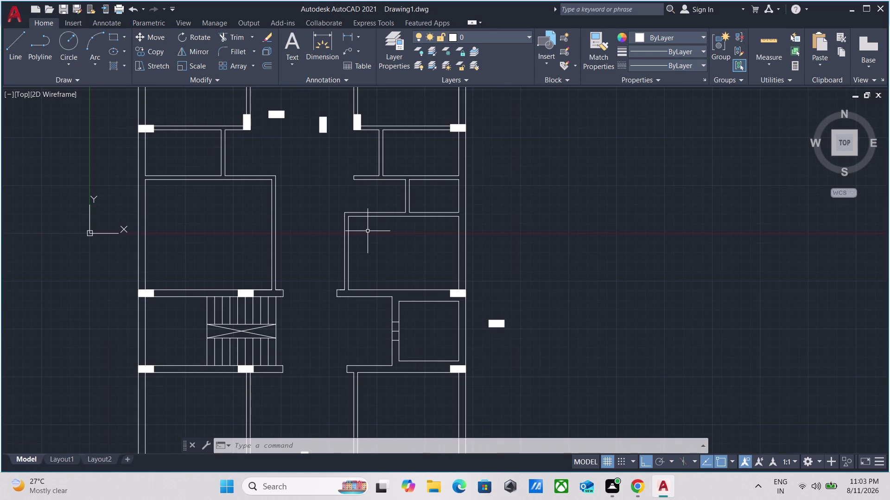
scroll(up, 3)
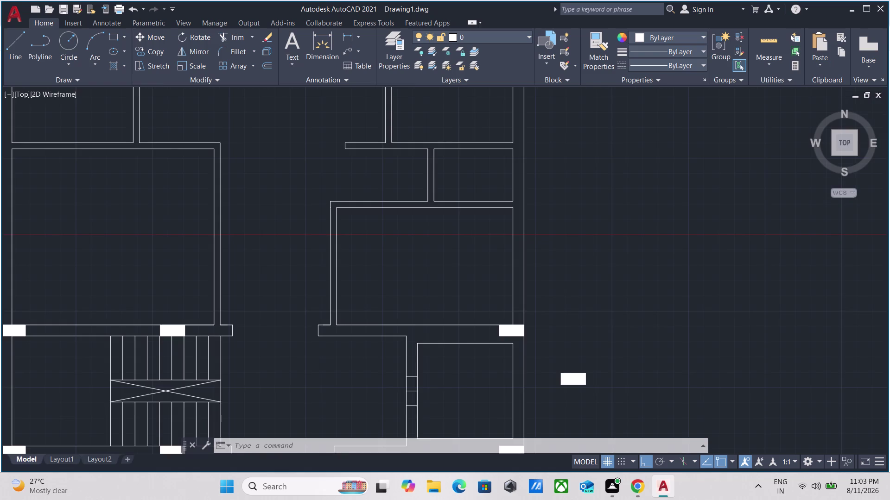
middle_drag(367, 231, 371, 310)
scroll(down, 3)
middle_drag(310, 198, 319, 213)
scroll(up, 3)
scroll(up, 3)
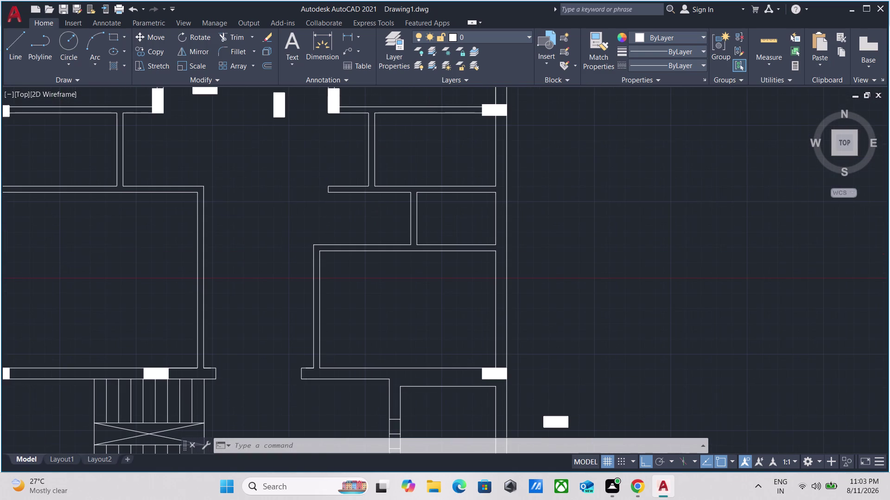
scroll(down, 3)
middle_drag(319, 213, 325, 244)
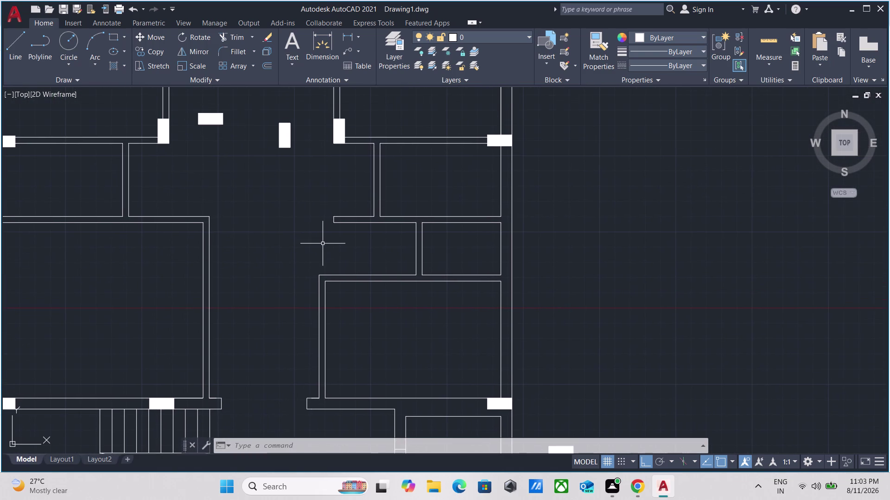
text(EX)
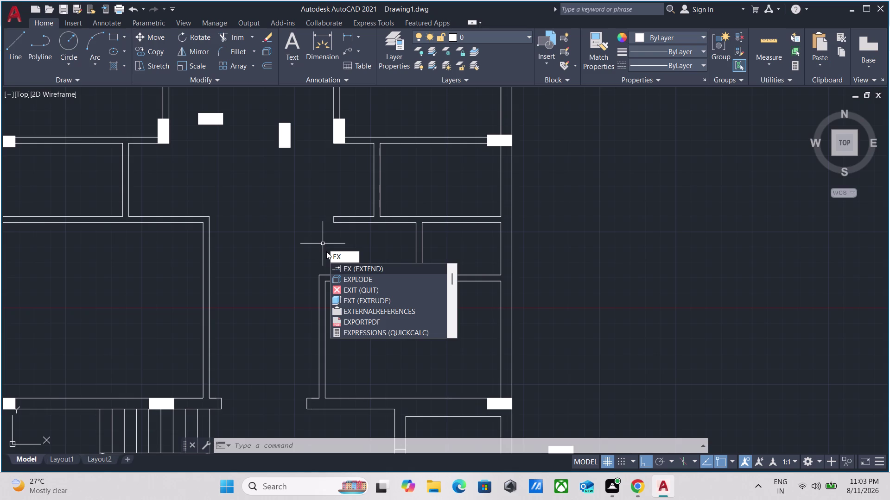
key(Escape)
scroll(up, 3)
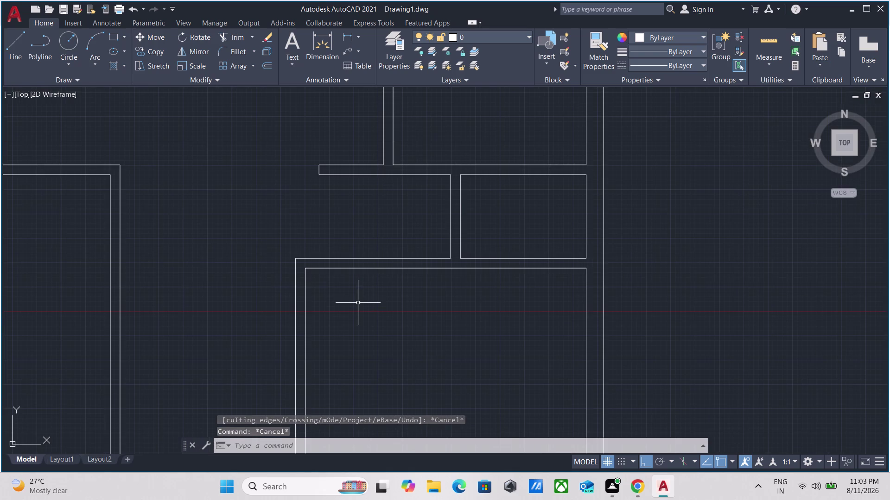
scroll(down, 3)
middle_drag(470, 308, 497, 183)
middle_drag(494, 205, 473, 219)
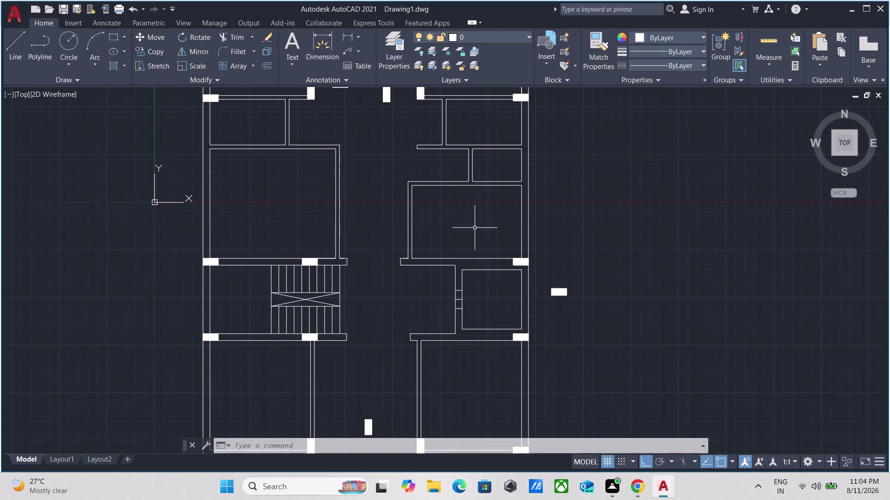
scroll(up, 3)
scroll(down, 3)
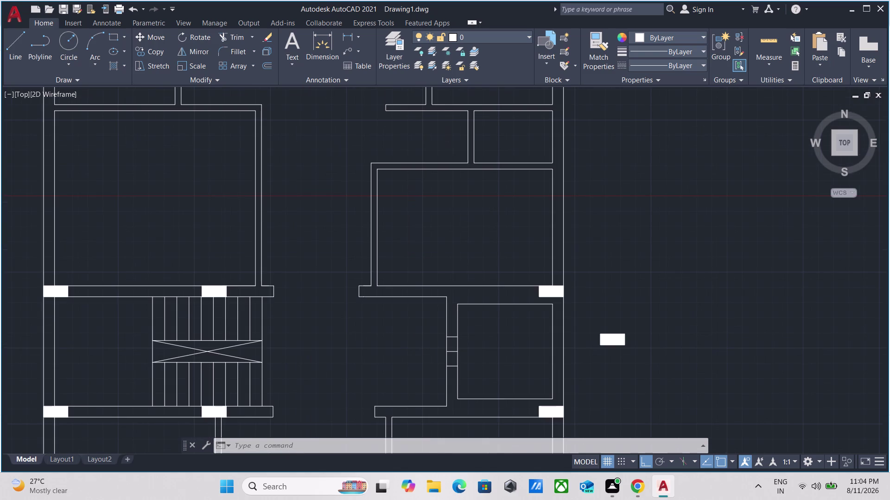
middle_drag(469, 212, 444, 260)
scroll(up, 3)
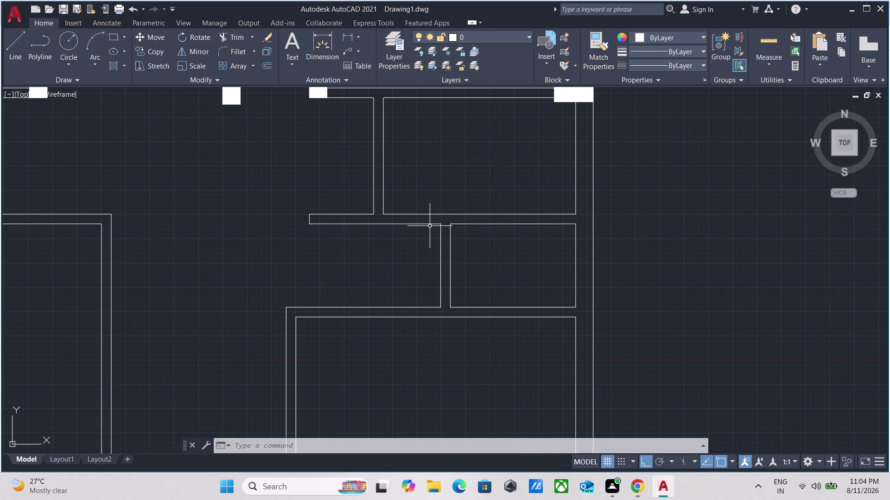
Start a line and cancel the stray attempt.
key(l)
key(Return)
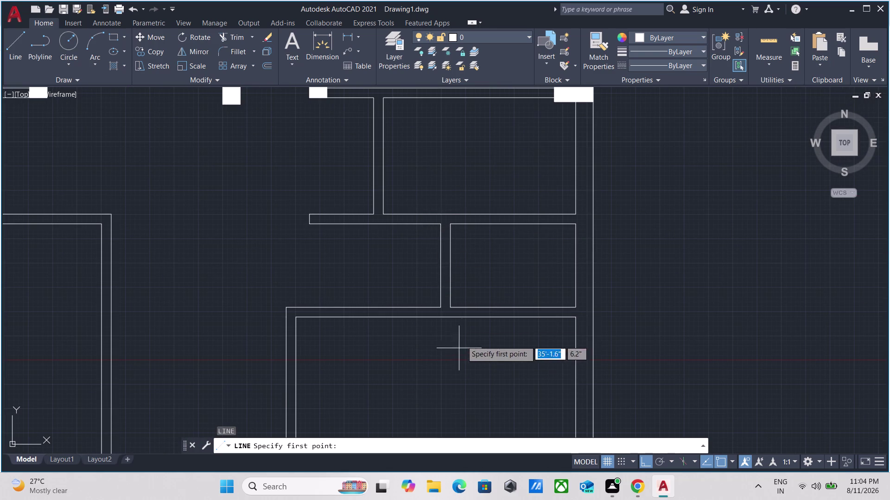
scroll(up, 3)
drag(398, 324, 387, 325)
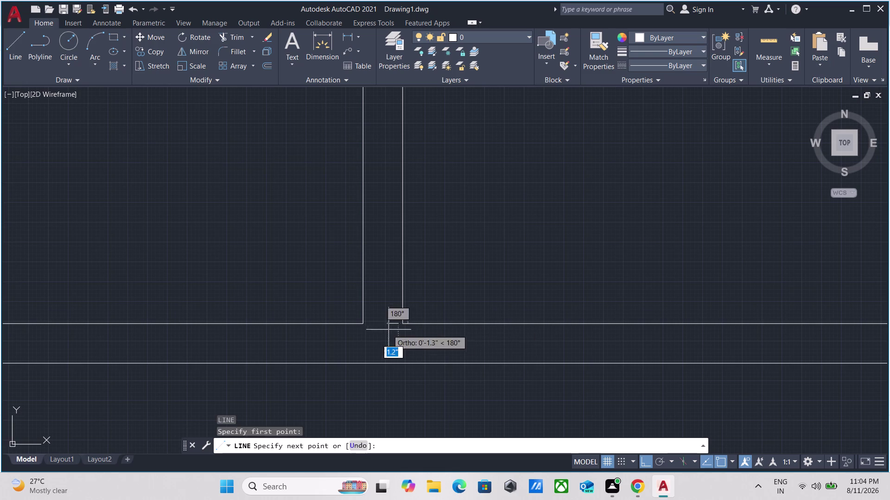
key(Escape)
Draw a vertical line from the wall junction to the lower wall line, then select it.
key(l)
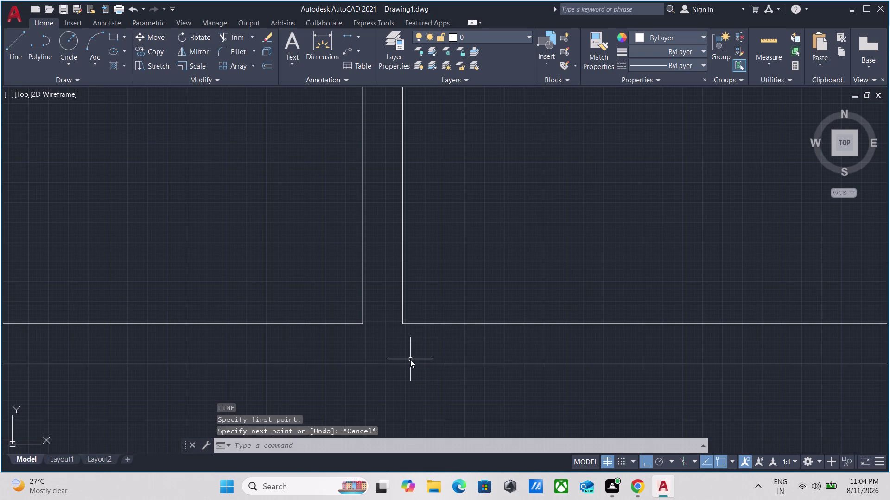
key(Return)
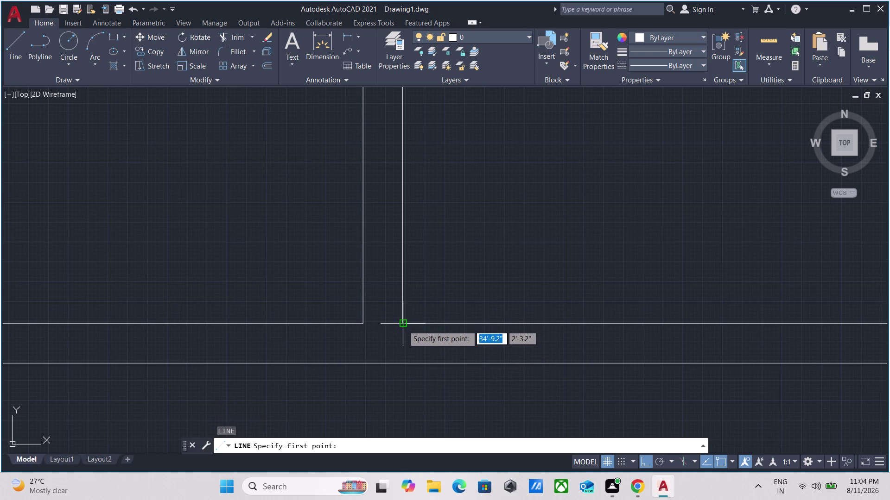
click(403, 322)
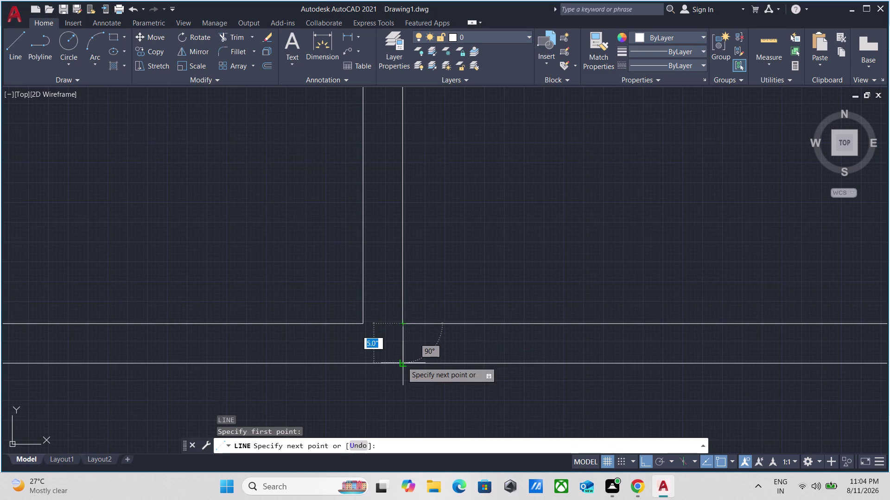
click(402, 362)
key(Escape)
scroll(up, 3)
drag(428, 333, 382, 314)
click(320, 292)
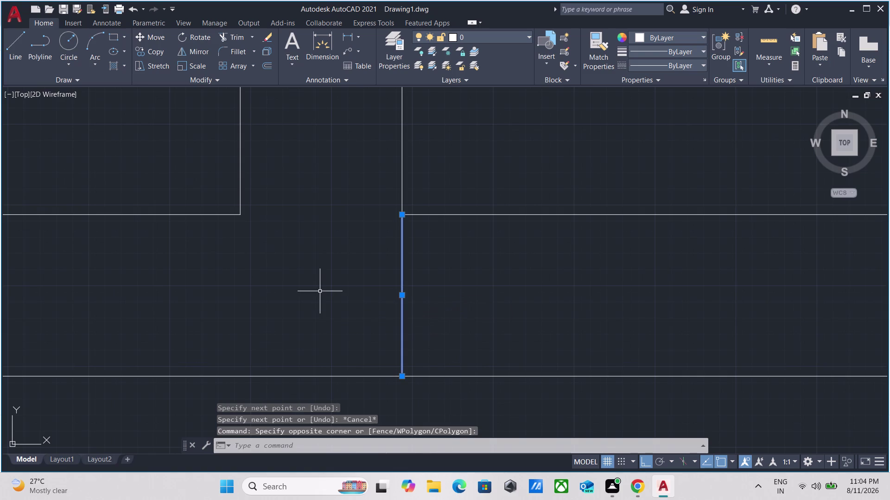
Offset the new vertical line 2' to the right.
key(o)
key(Return)
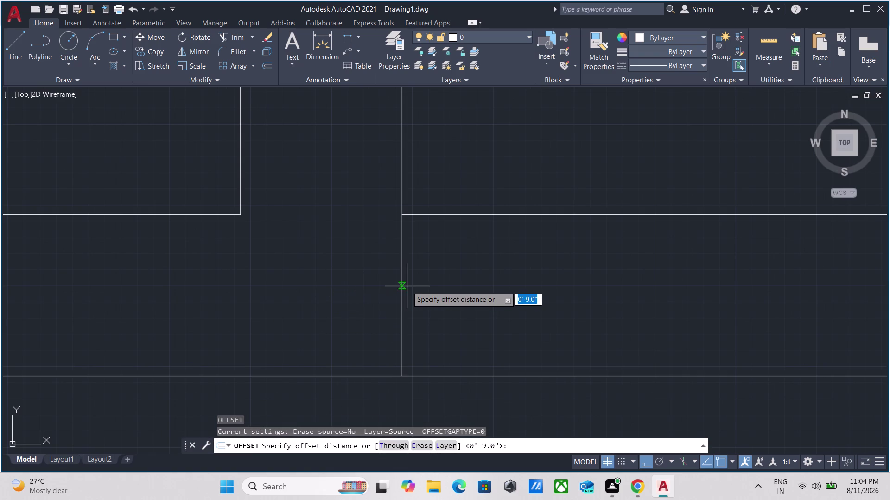
click(402, 292)
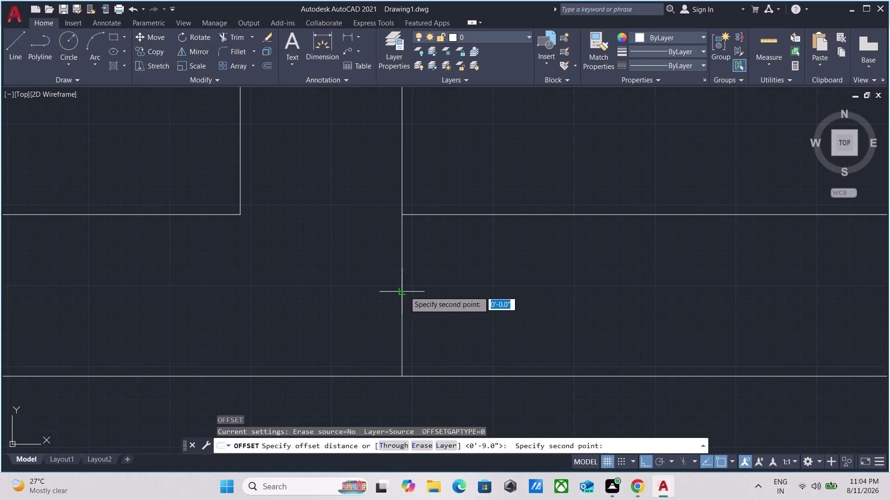
click(491, 292)
scroll(down, 3)
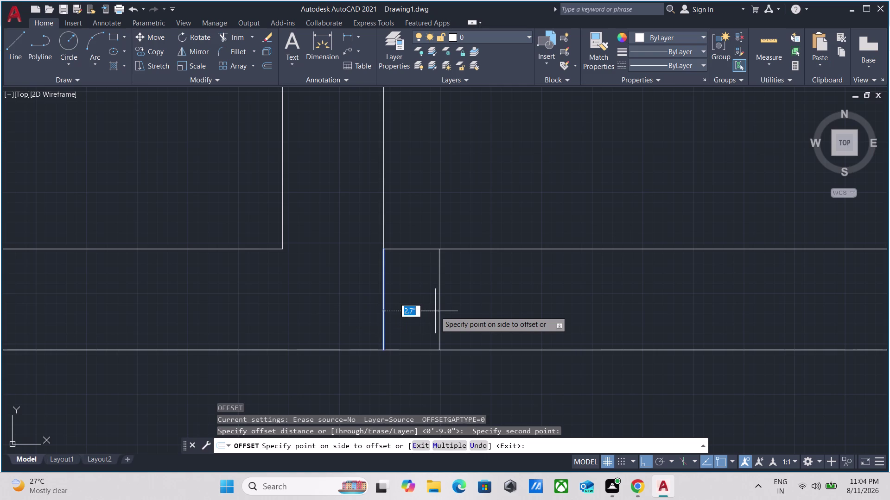
key(2)
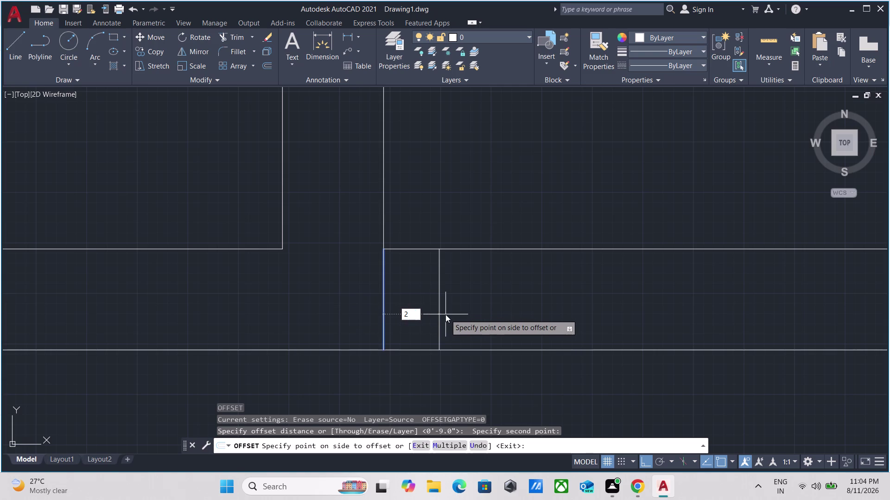
key(apostrophe)
key(Return)
scroll(down, 3)
scroll(up, 3)
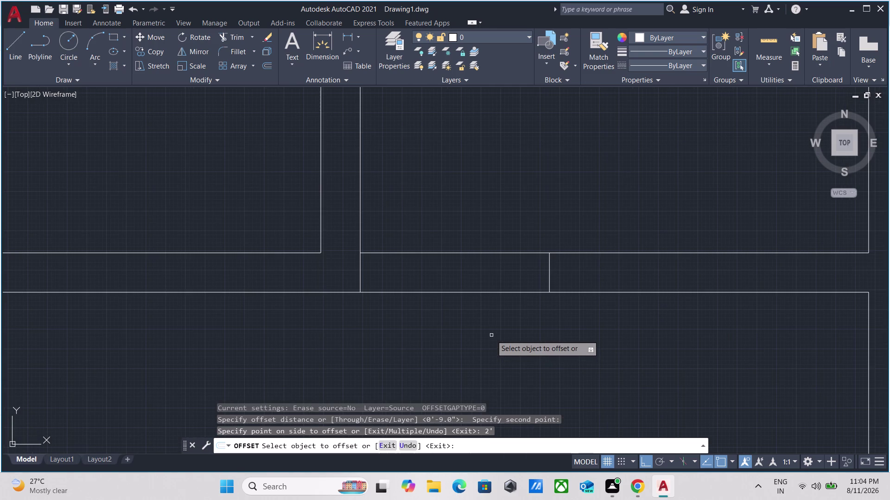
key(Escape)
Trim the wall lines between the two vertical lines to open the doorway.
text(TR)
key(Return)
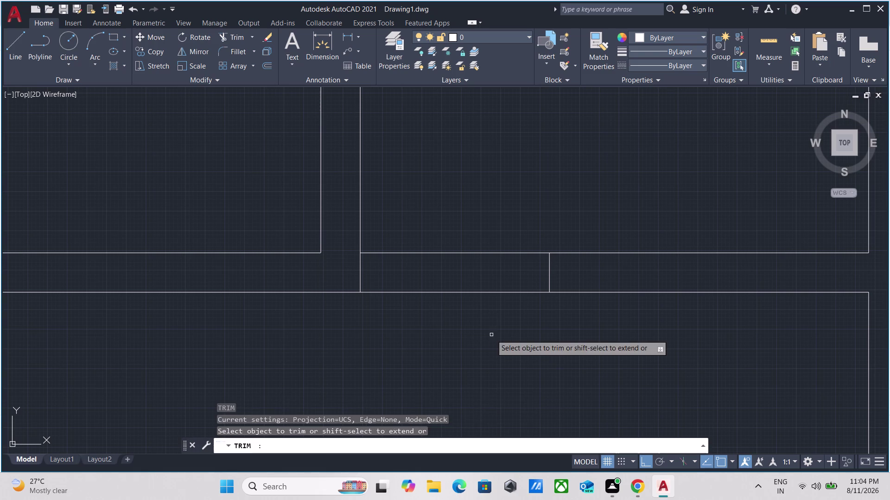
drag(491, 321, 482, 316)
drag(483, 205, 491, 362)
key(Escape)
scroll(down, 3)
scroll(up, 3)
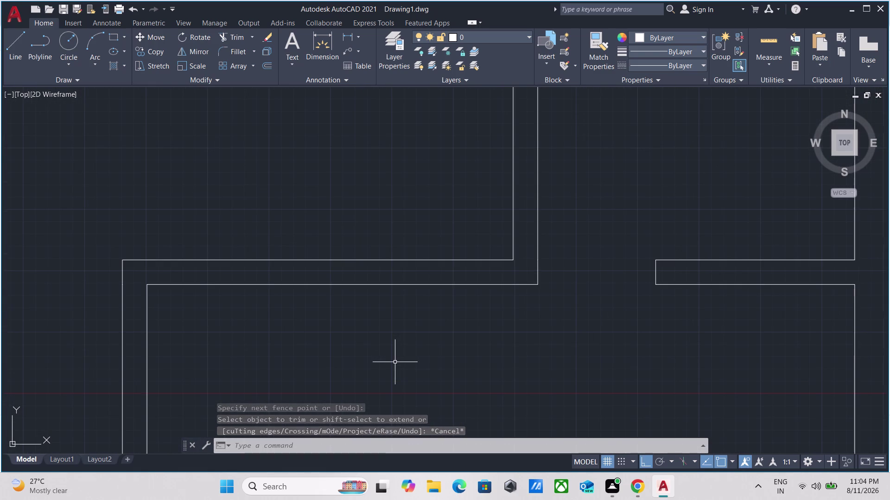
key(Escape)
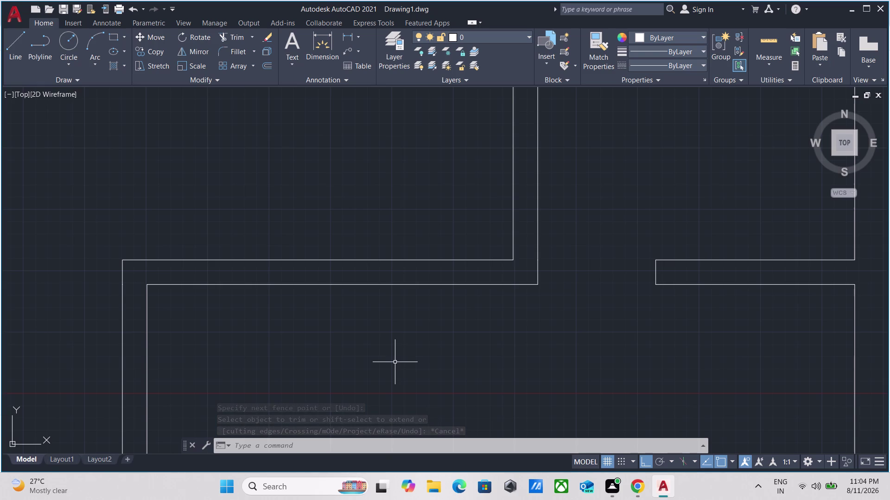
Draw a vertical line from the next wall corner down to the lower wall line.
key(l)
key(Return)
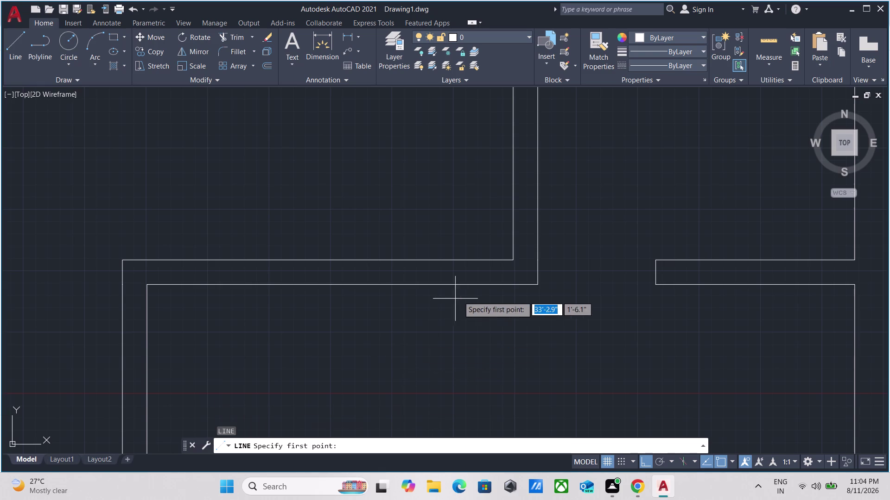
click(513, 261)
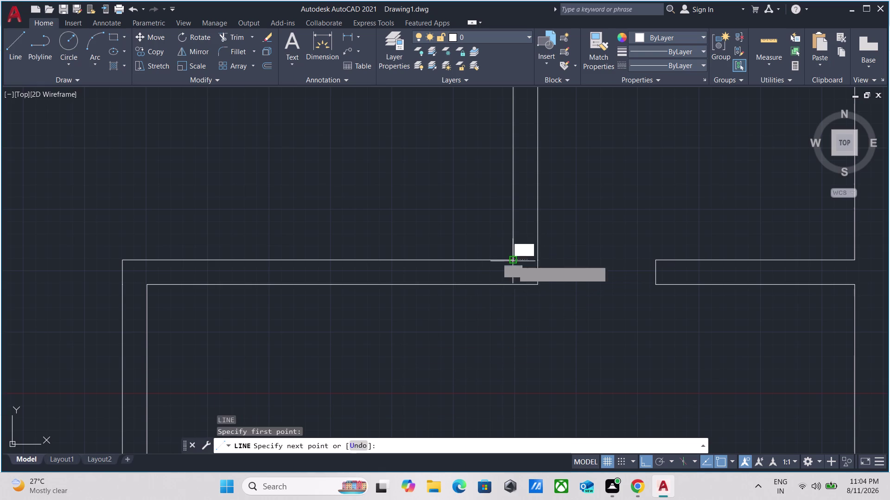
click(512, 288)
key(Escape)
scroll(up, 3)
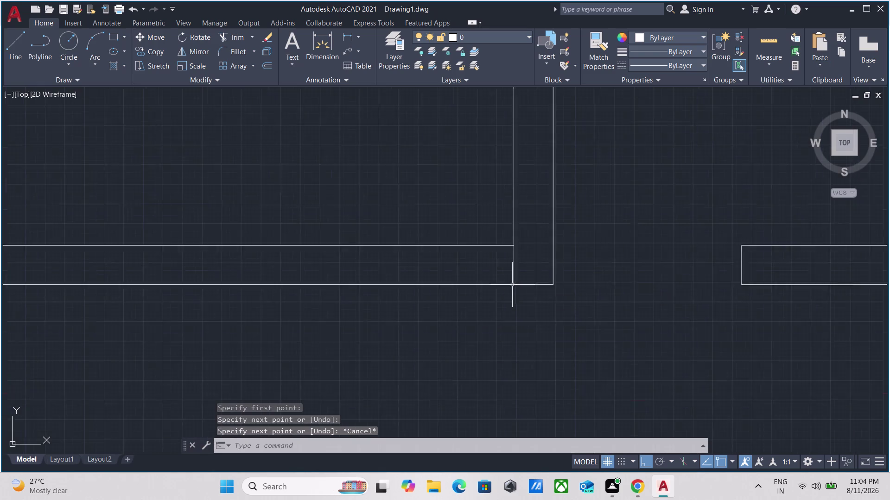
scroll(up, 3)
drag(547, 262, 514, 261)
Offset the vertical line 9" to the left.
click(455, 246)
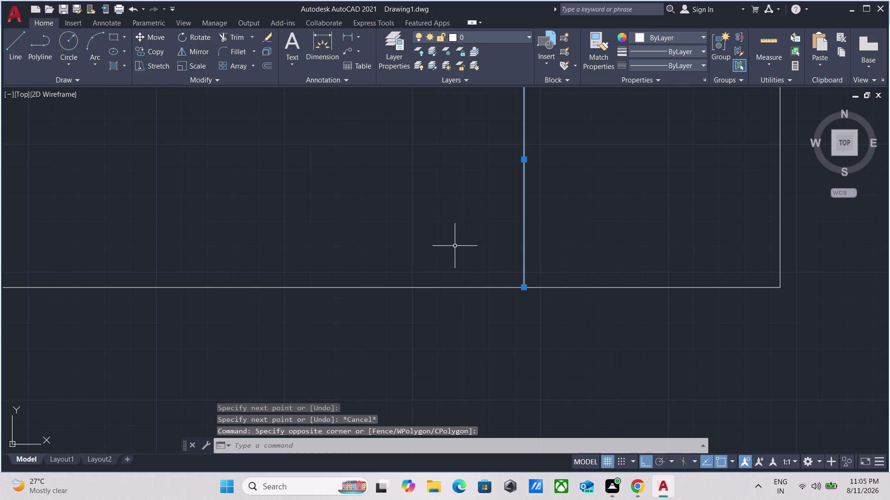
key(o)
key(Return)
scroll(down, 3)
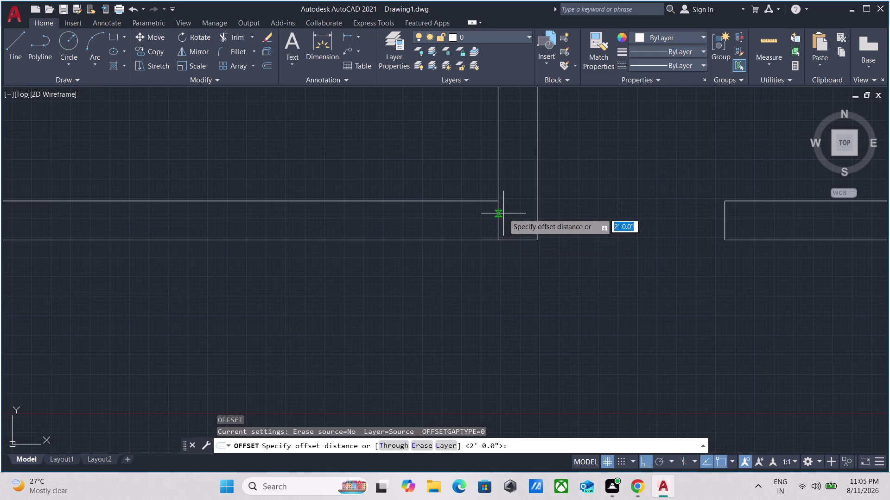
click(501, 219)
click(480, 220)
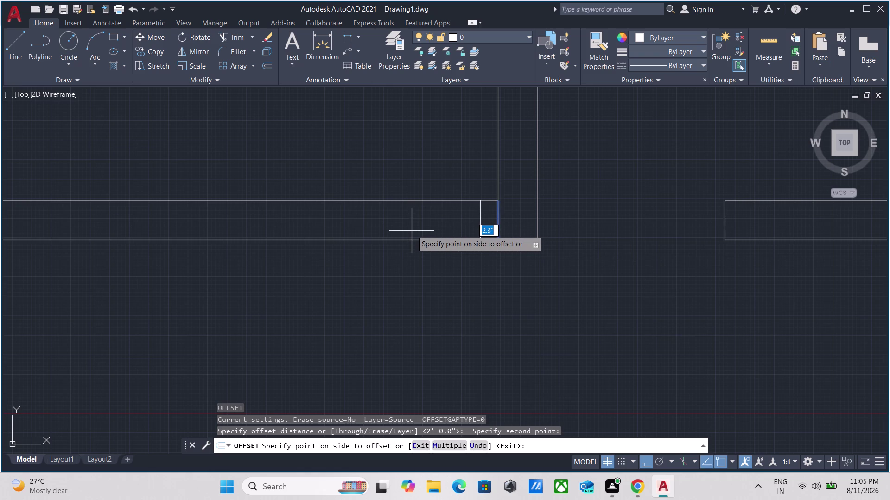
key(9)
key(shift+quotedbl)
key(Return)
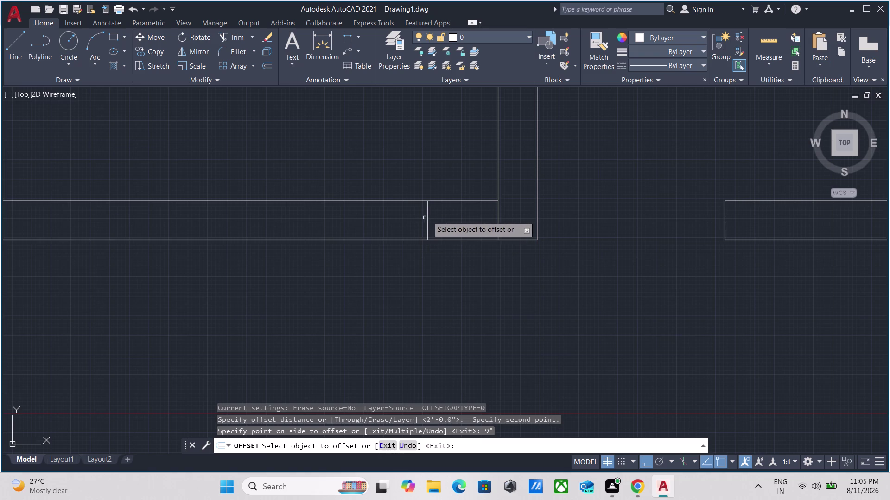
Offset that new line a further 3' to the left.
click(427, 218)
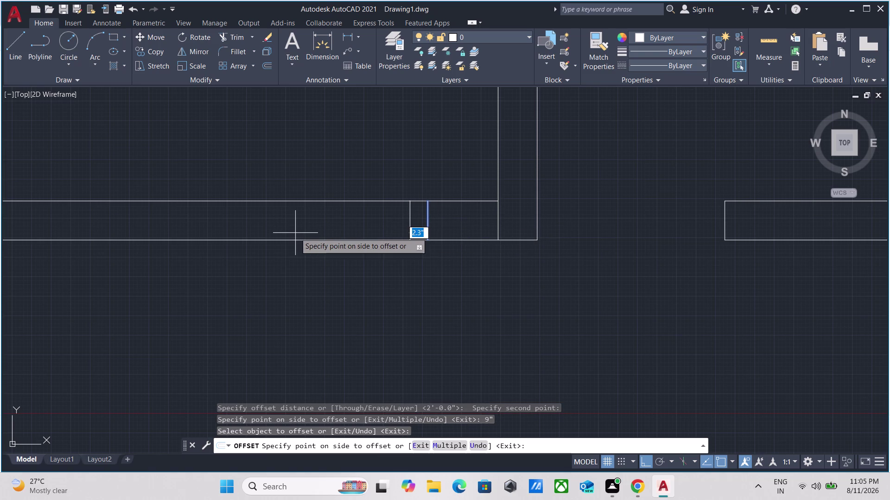
key(3)
key(apostrophe)
key(Return)
scroll(down, 3)
key(Escape)
scroll(up, 3)
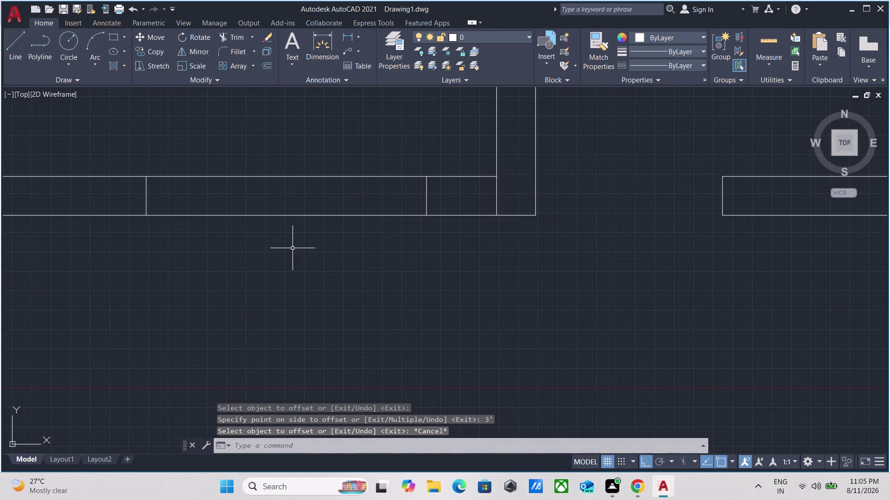
Trim away the wall between the two new lines and the leftover stub inside the wall.
text(TR)
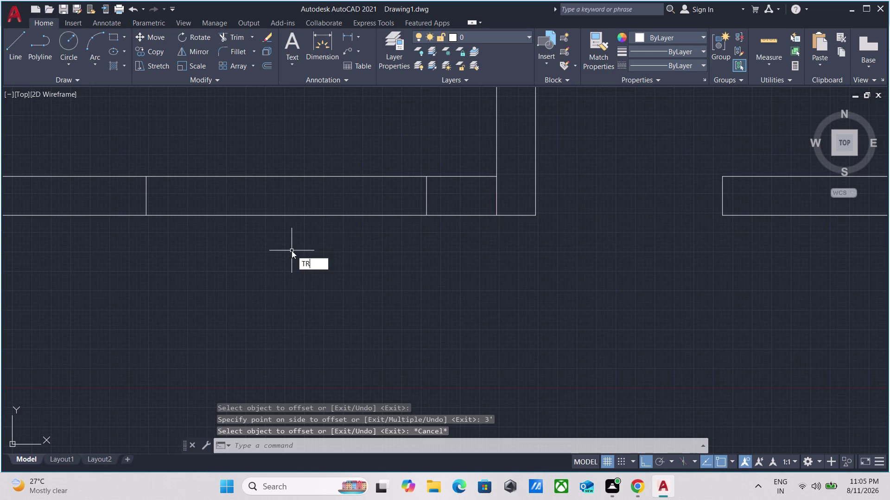
key(Return)
click(292, 250)
click(293, 147)
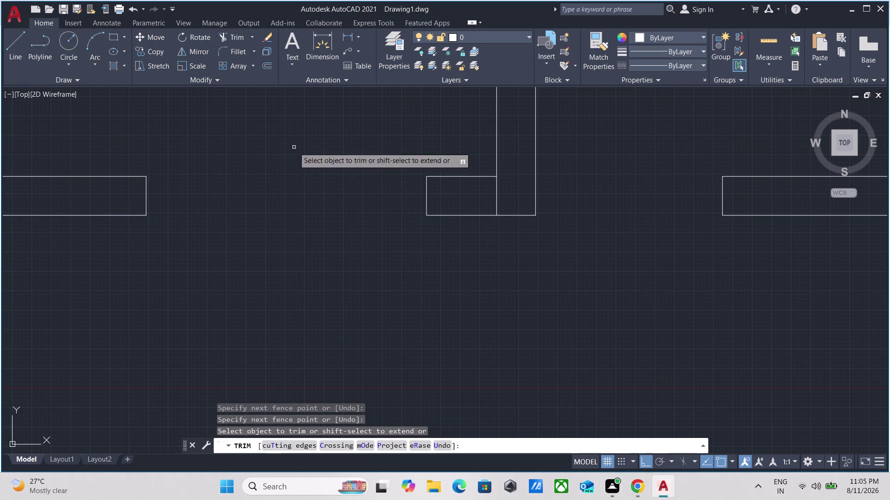
click(464, 193)
click(505, 193)
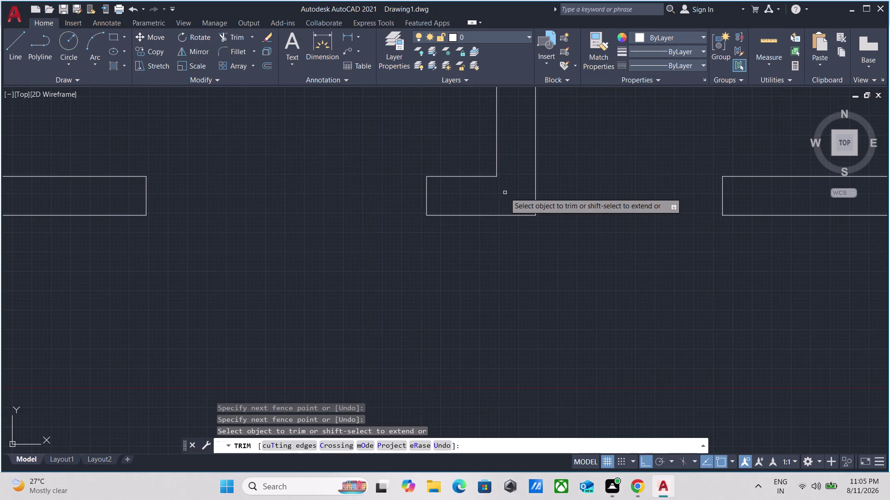
scroll(down, 3)
key(Escape)
scroll(down, 3)
scroll(up, 3)
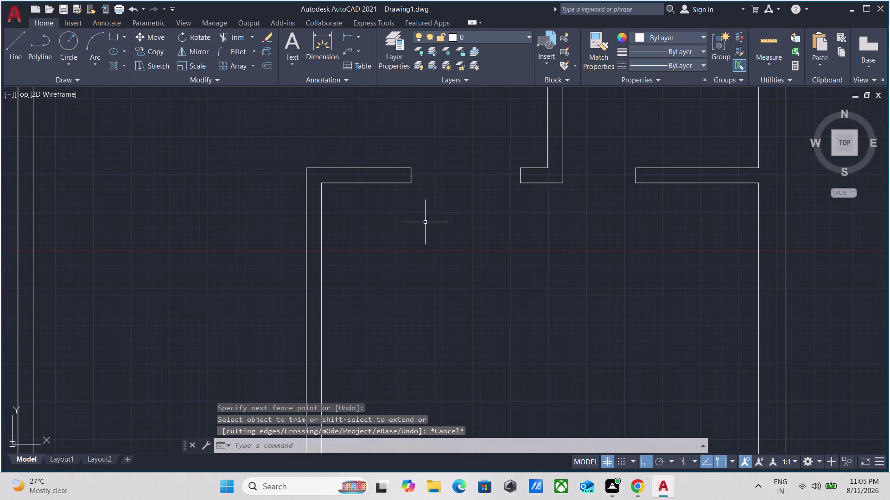
Pan around the floor plan to inspect the trimmed doorway openings.
middle_drag(425, 222, 428, 282)
scroll(up, 3)
middle_drag(430, 281, 385, 356)
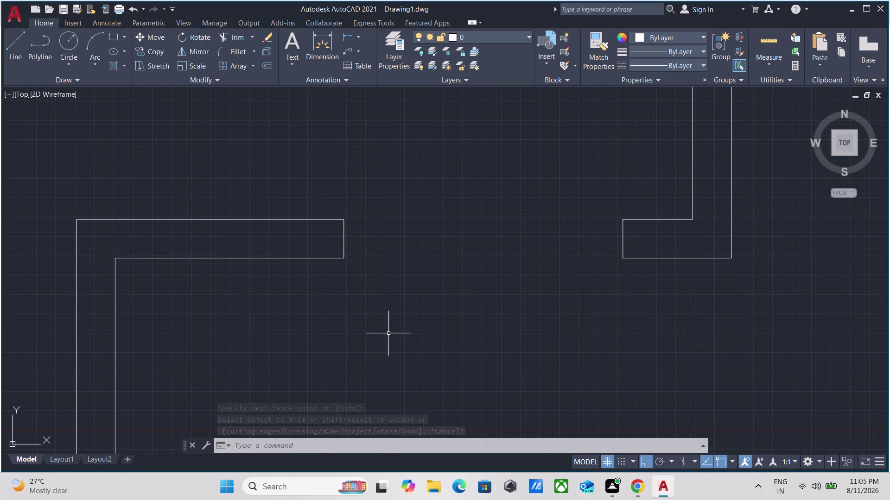
scroll(down, 3)
scroll(down, 3)
middle_drag(401, 318, 406, 301)
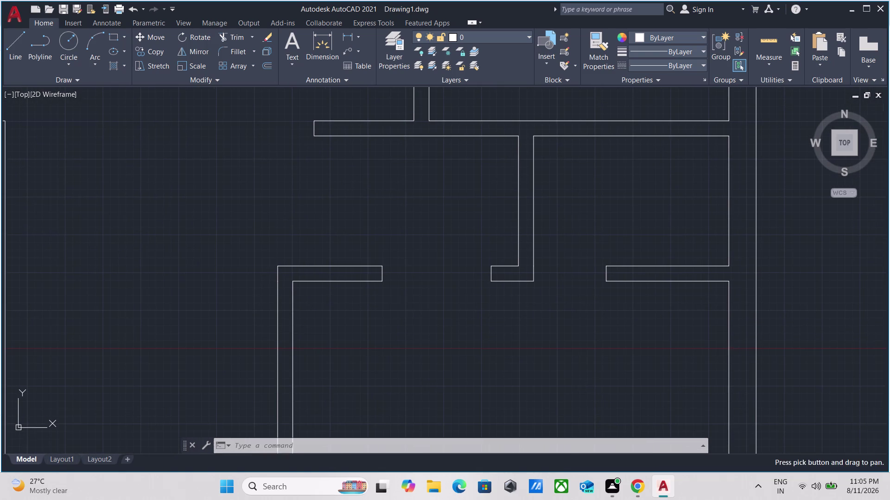
scroll(up, 3)
scroll(down, 3)
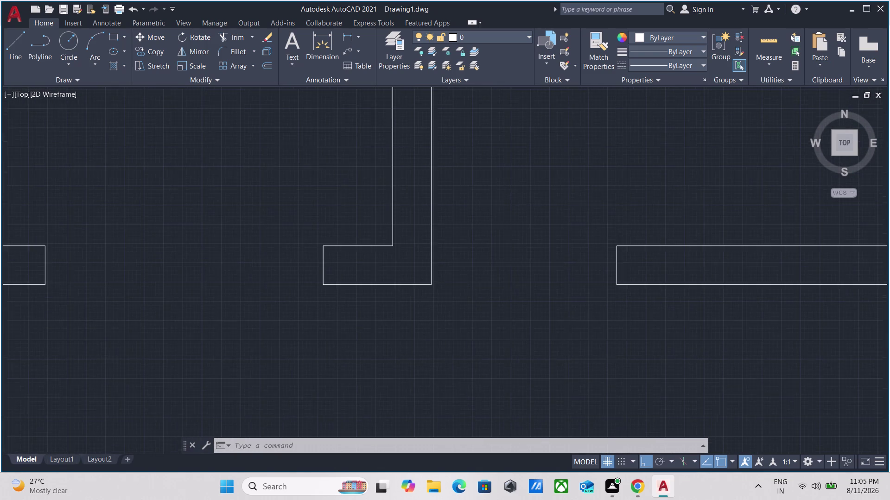
middle_drag(460, 259, 446, 300)
scroll(down, 3)
scroll(up, 3)
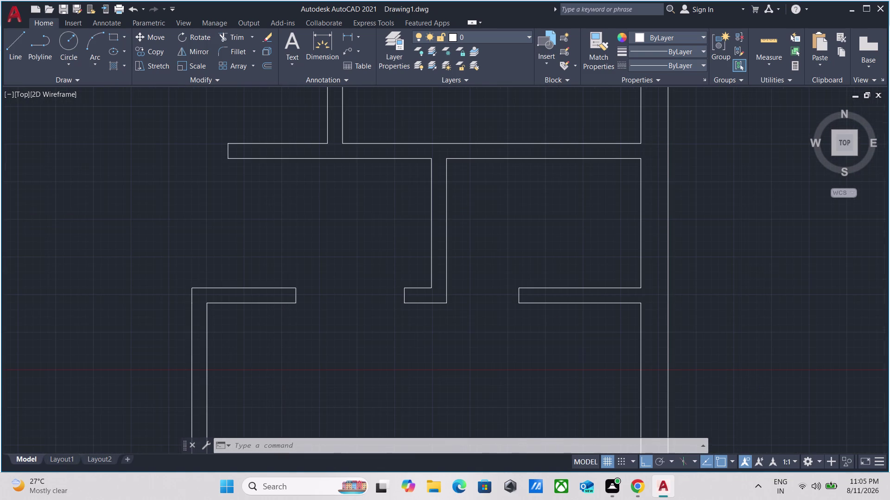
middle_drag(420, 320, 409, 337)
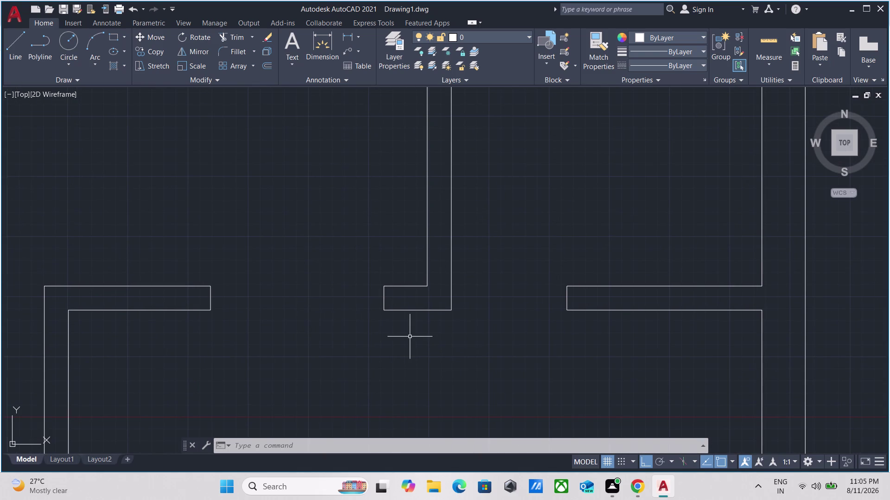
scroll(down, 3)
scroll(up, 3)
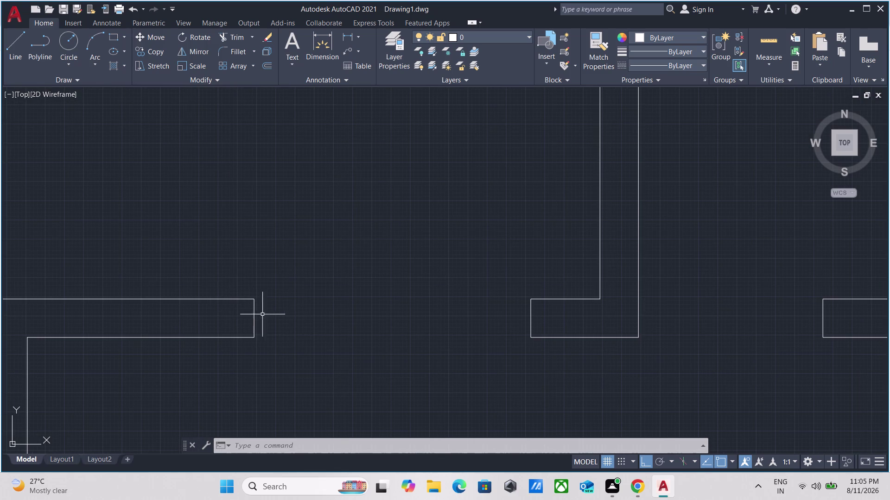
Offset the wall-end line 1' inward to mark the opening edge.
click(273, 318)
click(226, 315)
key(o)
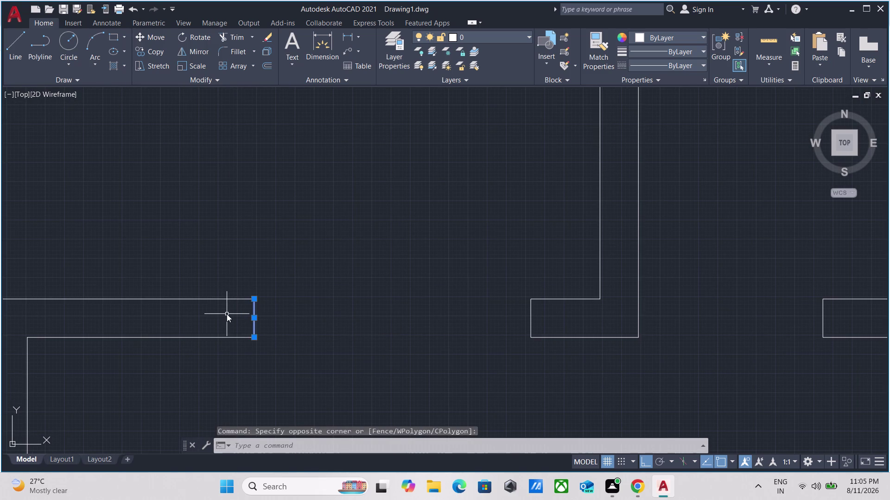
key(Return)
click(253, 320)
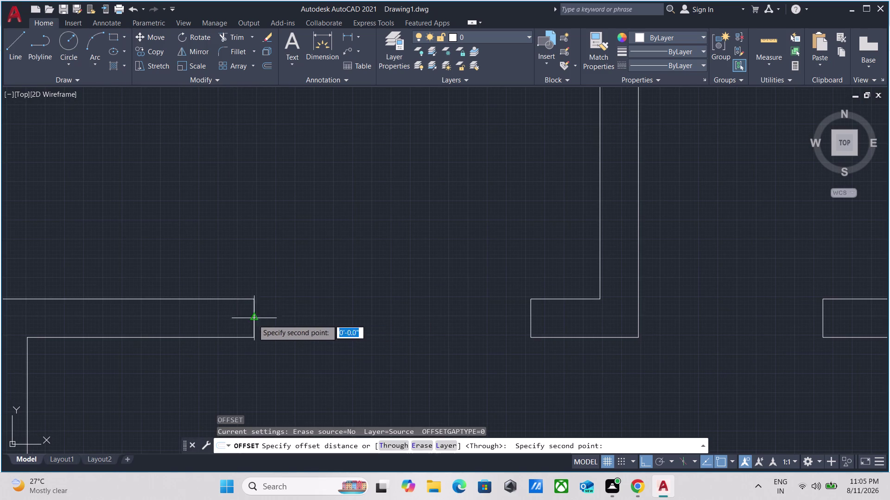
click(213, 321)
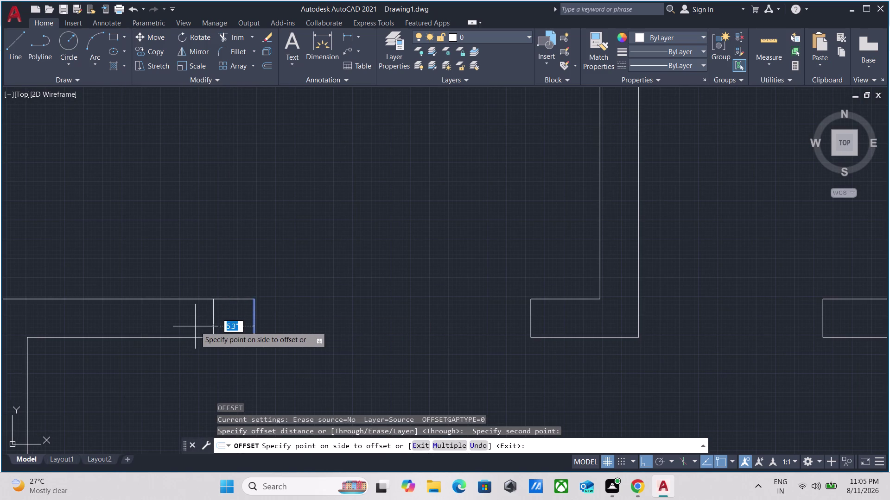
key(1)
key(apostrophe)
key(Return)
key(Escape)
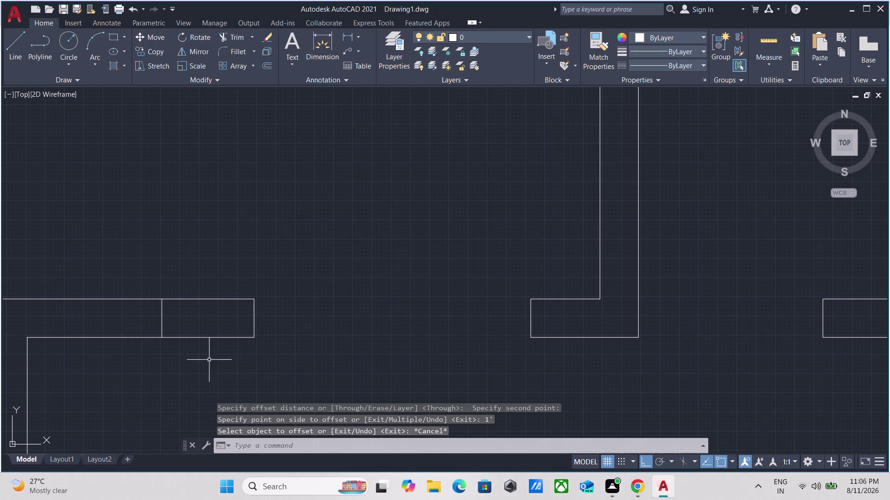
Trim the wall lines between the two cross lines to open the 1' gap.
scroll(down, 3)
middle_drag(209, 360, 223, 339)
text(TR)
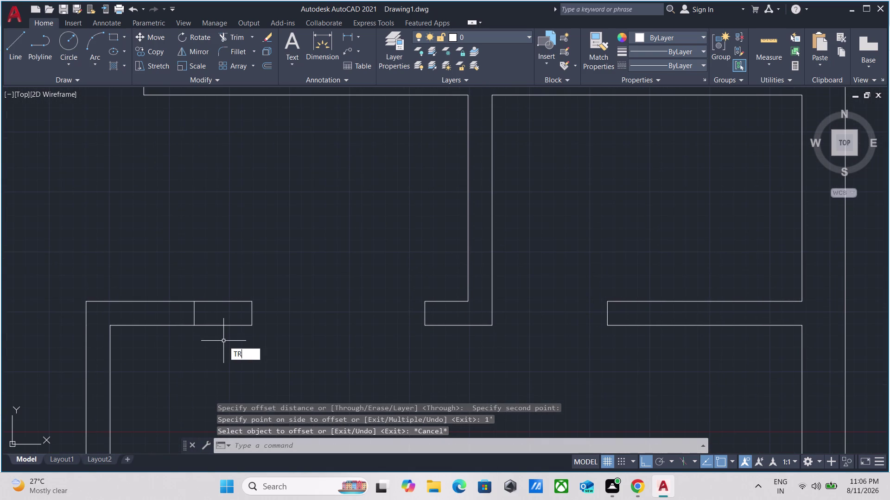
key(Return)
drag(221, 341, 218, 337)
drag(226, 250, 260, 294)
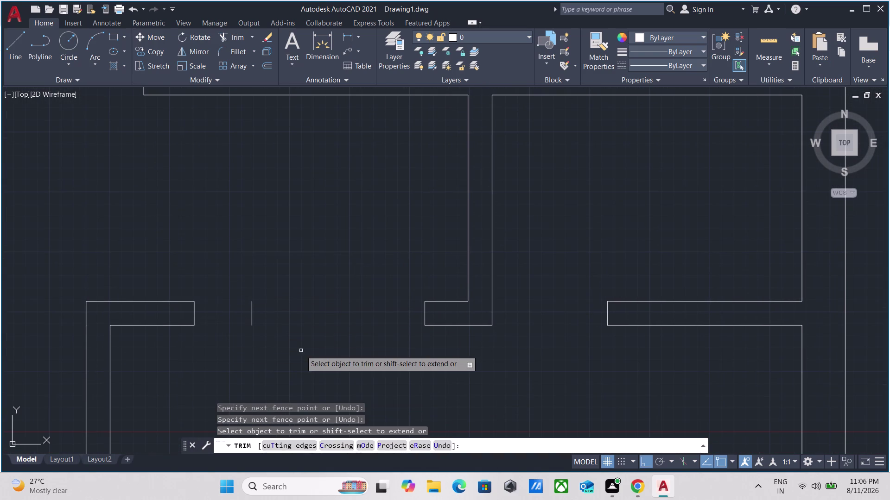
click(280, 317)
click(231, 313)
scroll(down, 3)
middle_drag(251, 295, 252, 297)
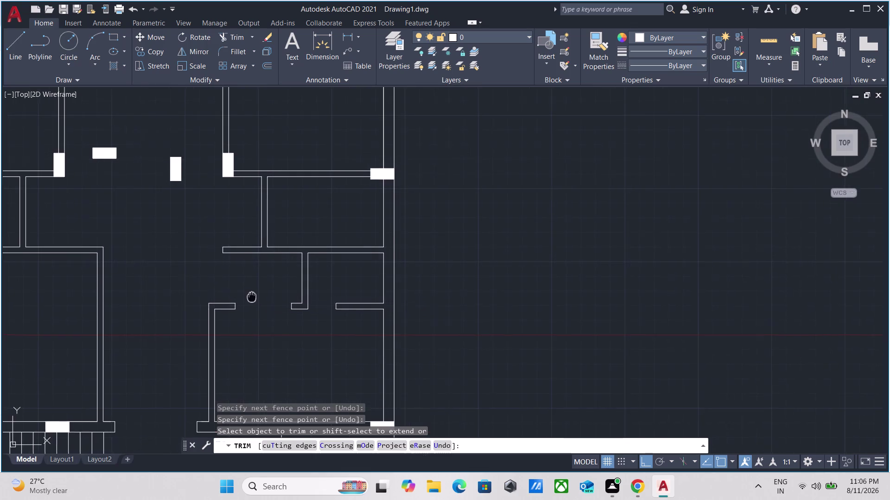
middle_drag(253, 296, 269, 309)
middle_click(286, 288)
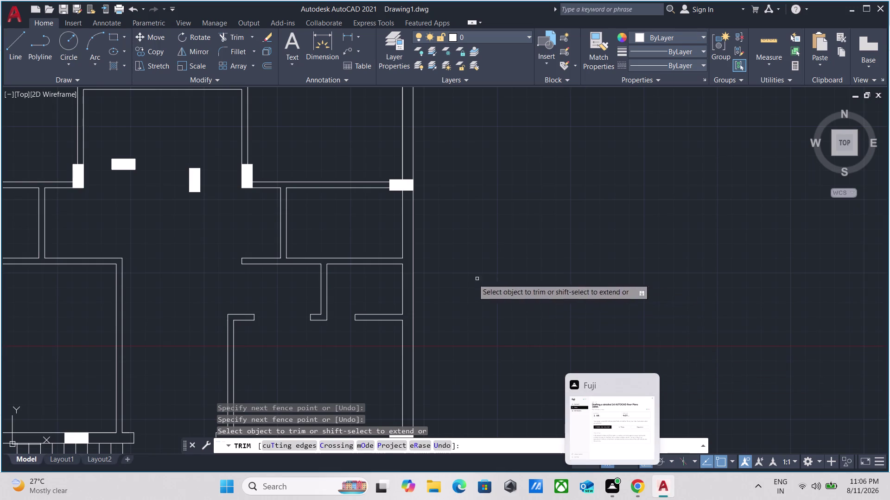
scroll(down, 3)
middle_drag(187, 145, 260, 196)
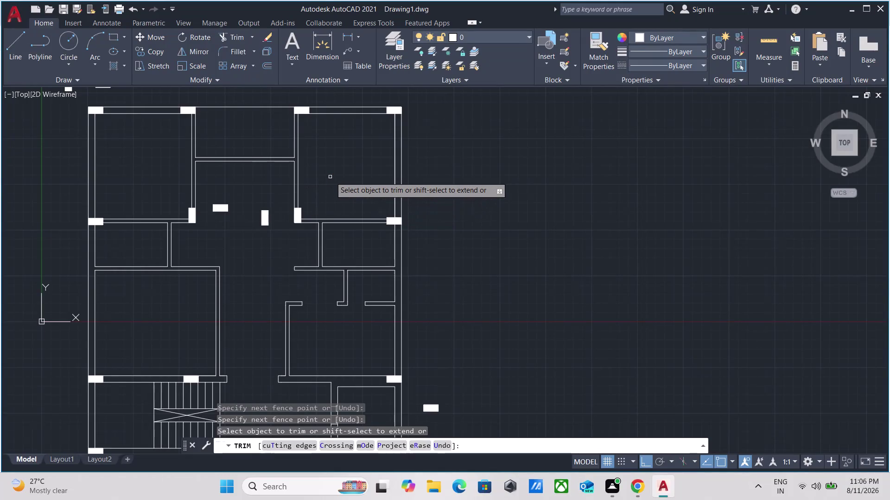
middle_drag(331, 176, 353, 172)
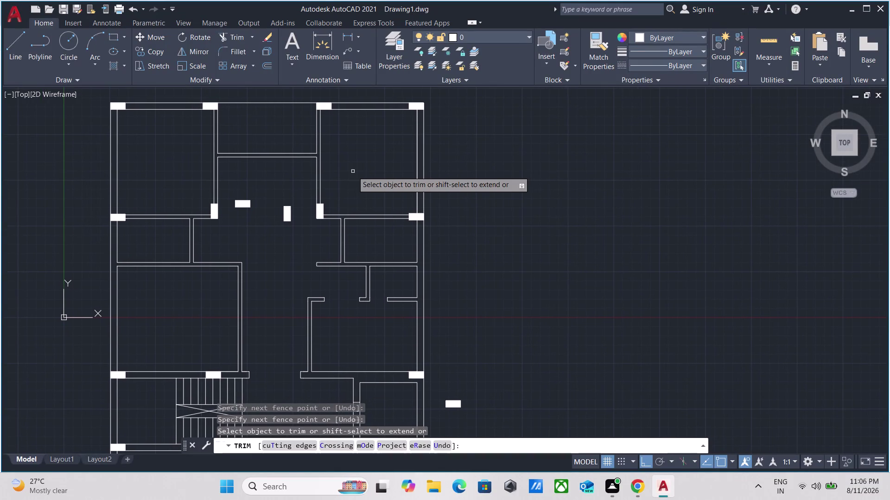
scroll(up, 3)
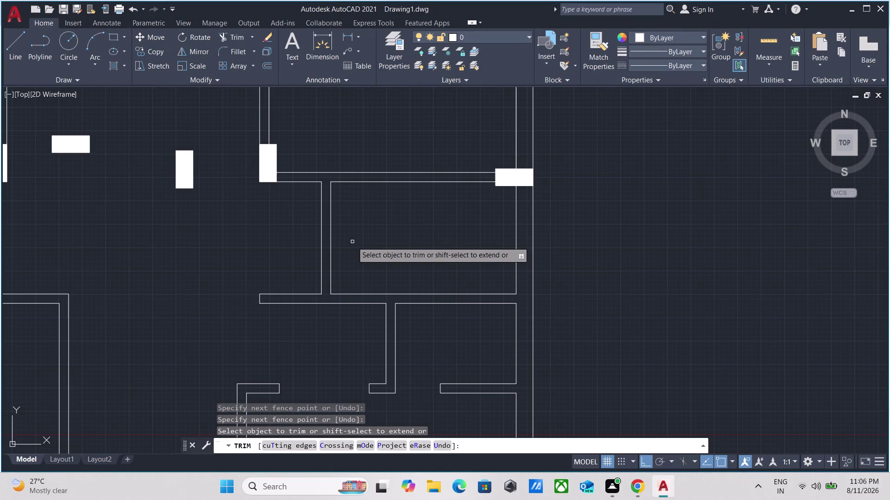
key(Escape)
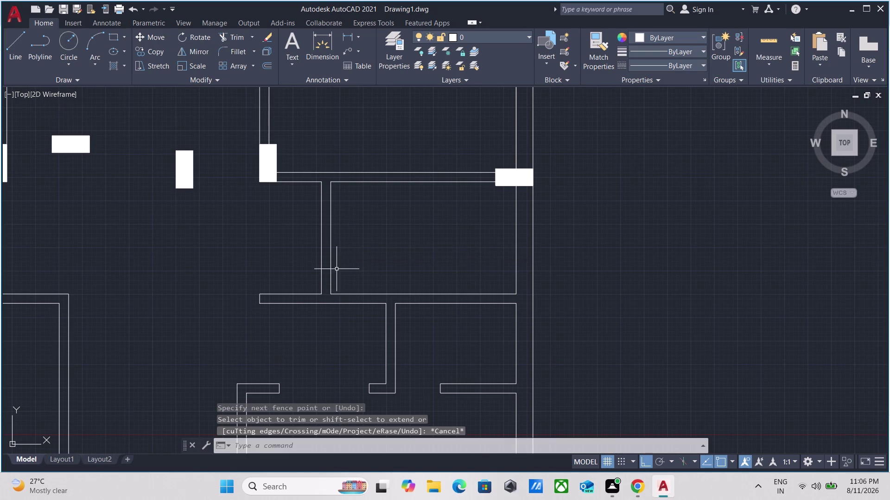
Draw a short cross line across the wall thickness at the inner corner.
scroll(up, 3)
key(l)
key(Return)
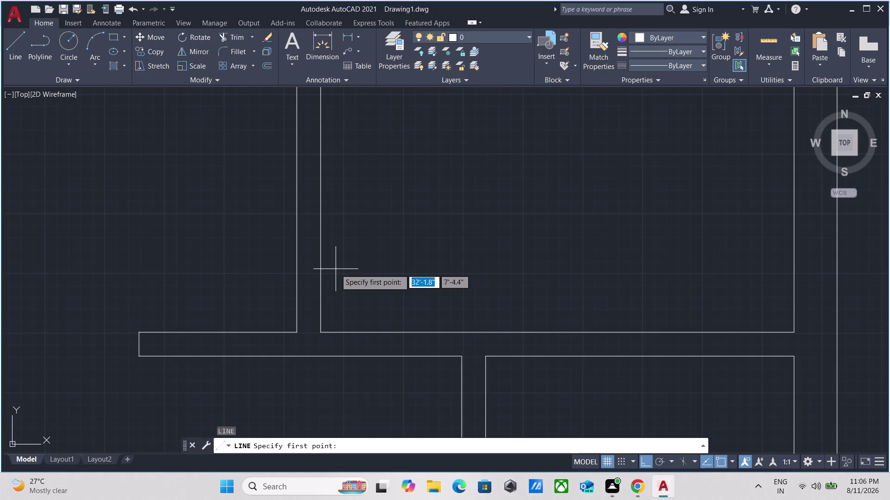
click(321, 332)
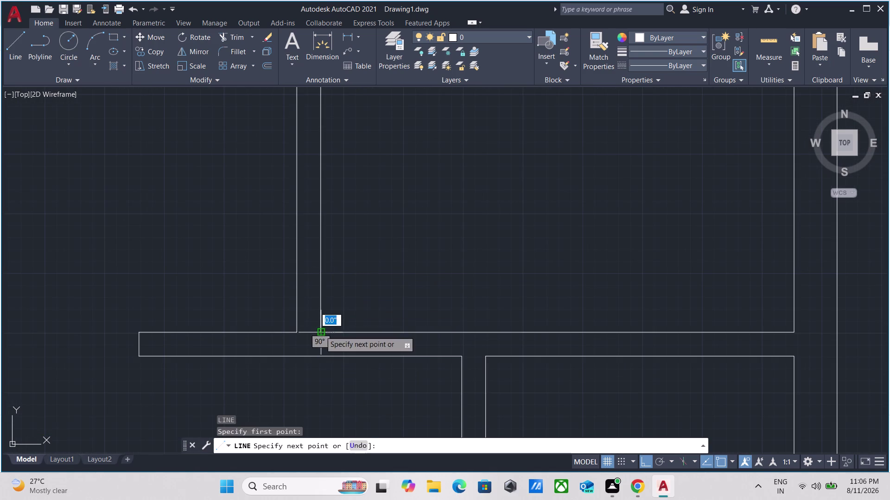
click(295, 330)
key(Escape)
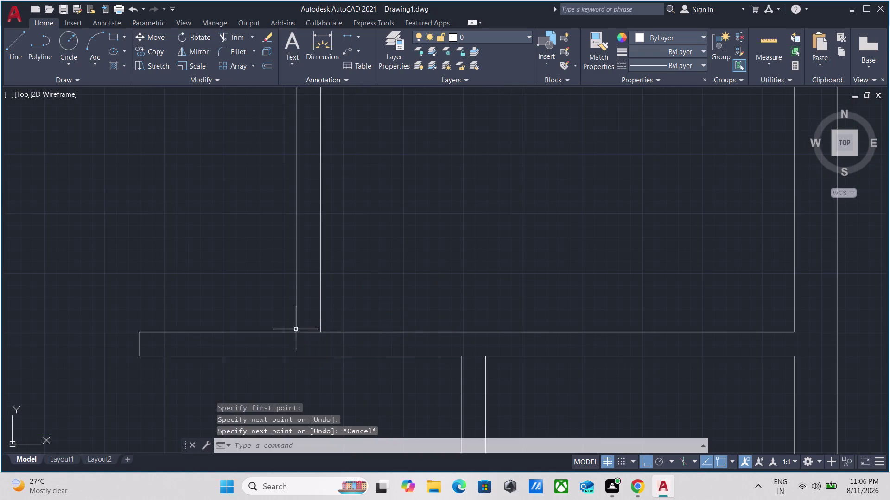
Select the new cross line and start an offset, then cancel it.
scroll(up, 3)
drag(368, 381, 355, 365)
click(335, 322)
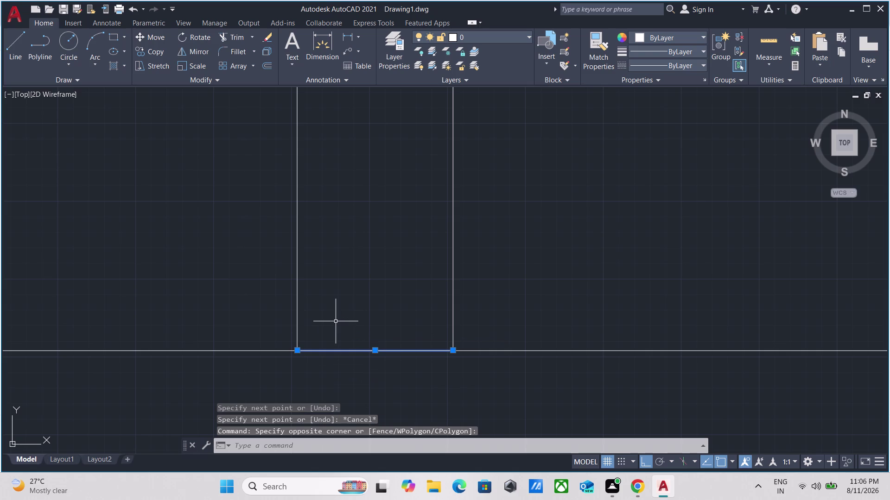
key(o)
key(Return)
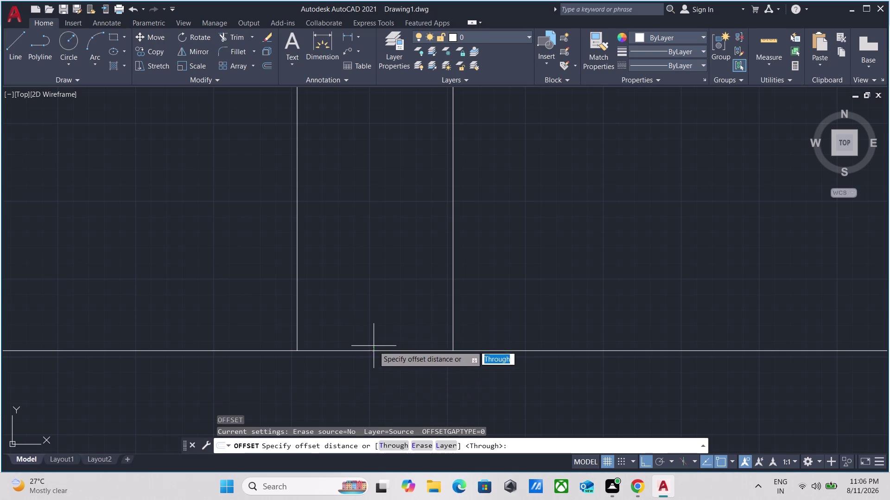
drag(377, 350, 376, 341)
click(356, 164)
scroll(down, 3)
scroll(down, 3)
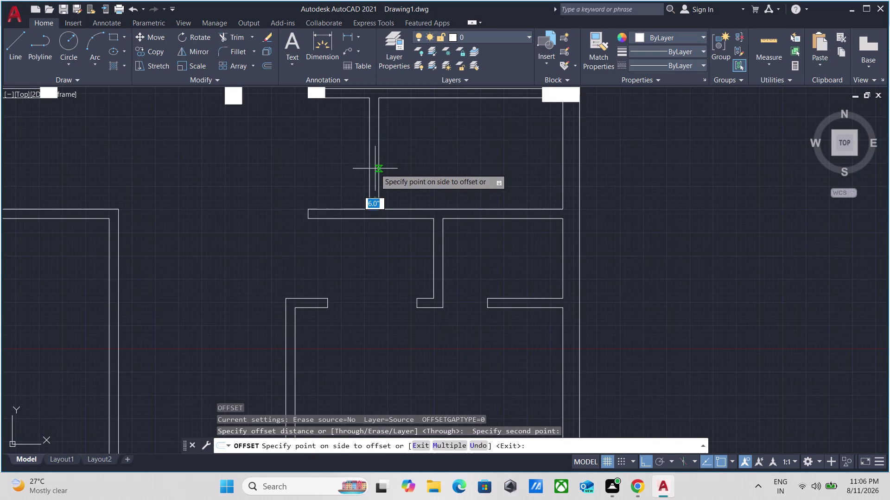
scroll(down, 3)
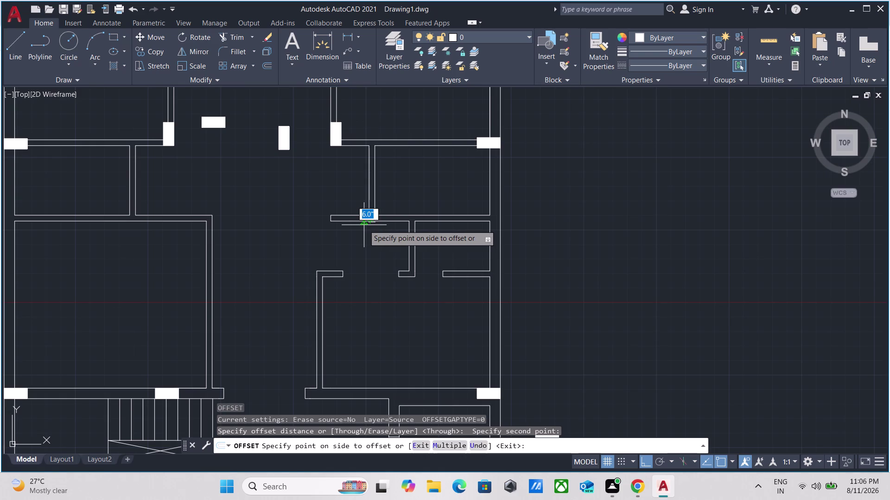
scroll(up, 3)
key(Escape)
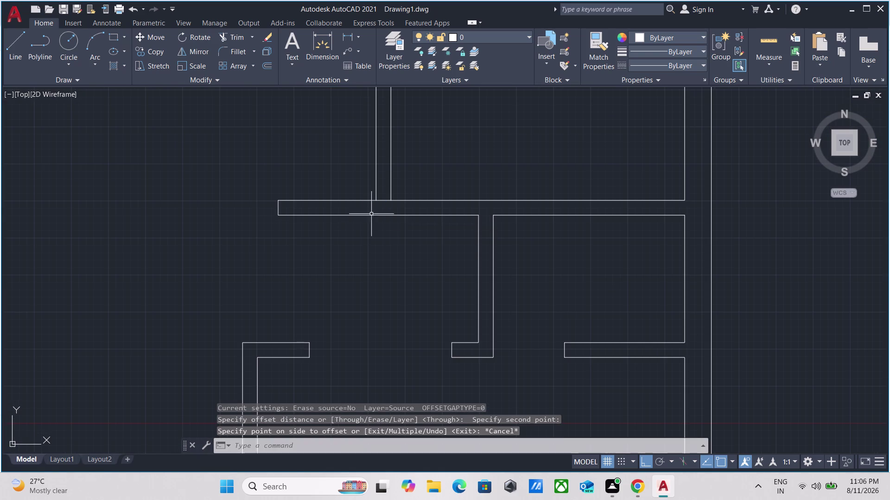
Delete the stray cross line and pan to the right-hand room walls.
scroll(up, 3)
click(446, 177)
click(412, 130)
right_click(412, 133)
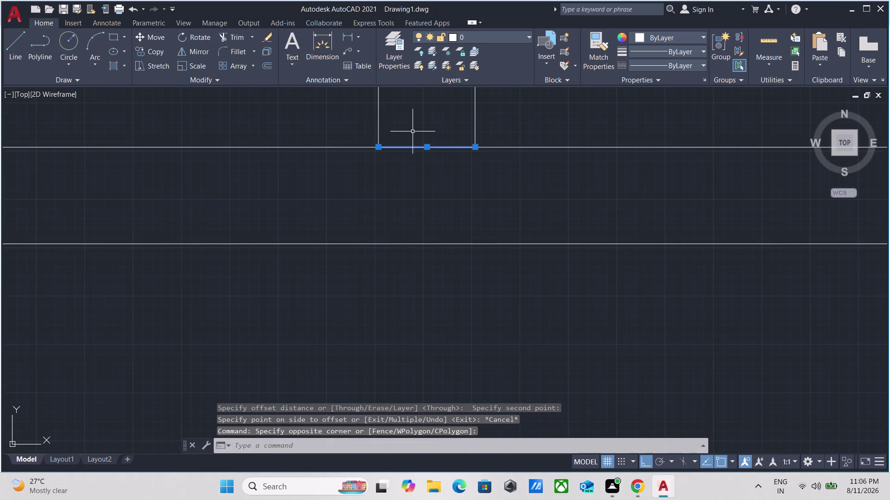
click(437, 206)
scroll(down, 3)
middle_drag(437, 203, 434, 246)
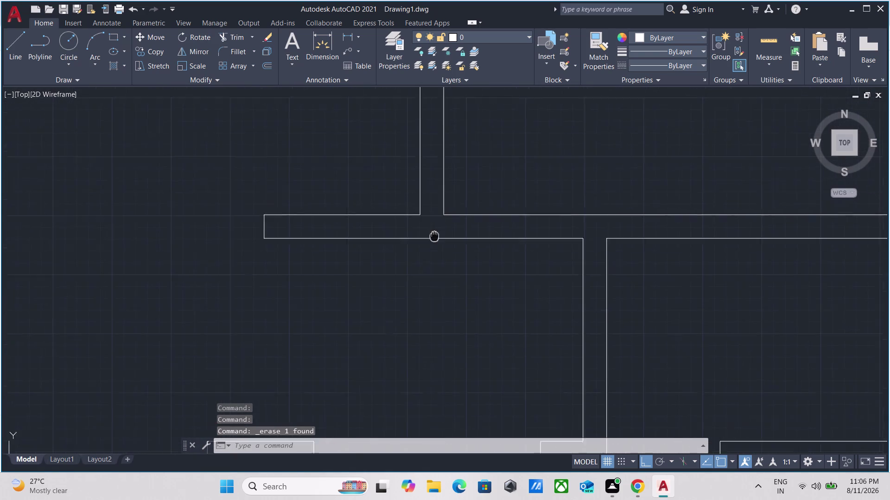
middle_drag(435, 246, 432, 270)
scroll(down, 3)
middle_drag(463, 206, 451, 242)
Draw a new cross line across the vertical wall from its corner.
key(Escape)
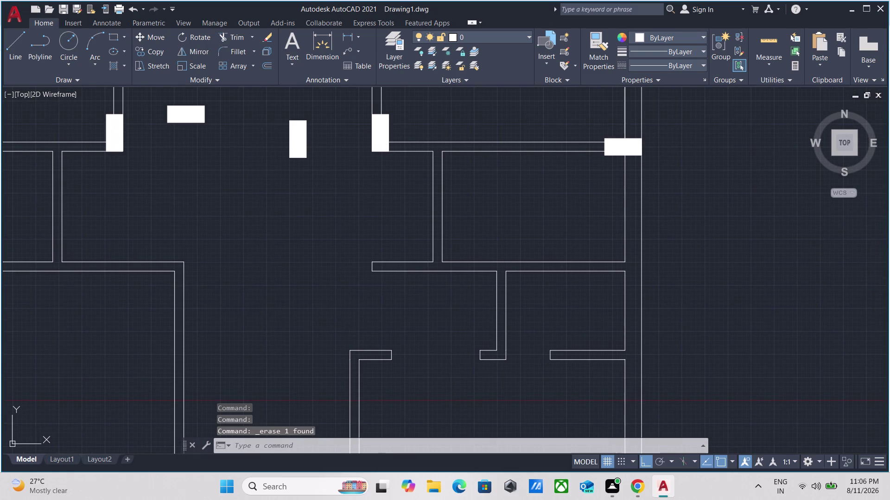
key(l)
key(Return)
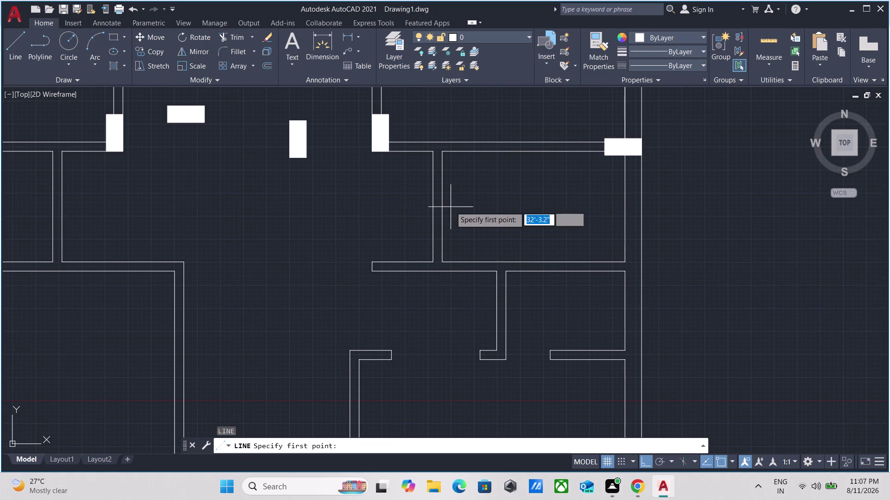
click(440, 203)
scroll(up, 3)
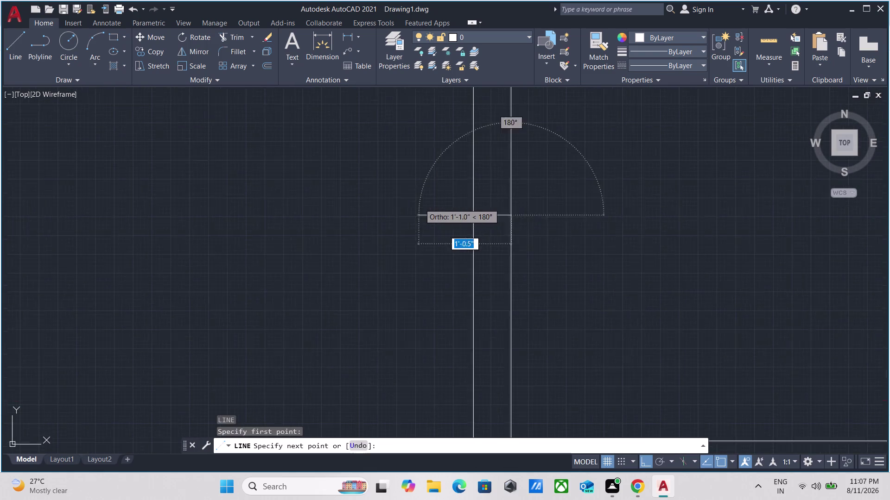
scroll(up, 3)
click(502, 220)
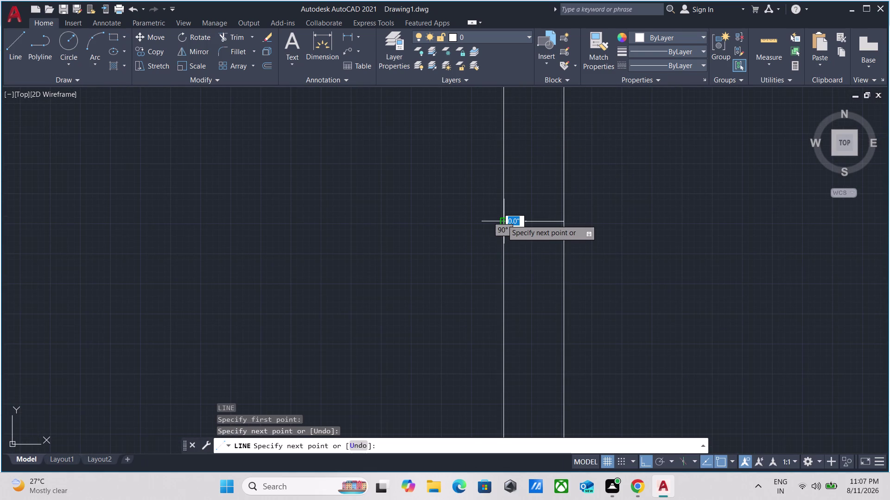
key(Escape)
Offset the cross line 1' along the wall.
scroll(up, 3)
drag(616, 267, 602, 242)
click(561, 177)
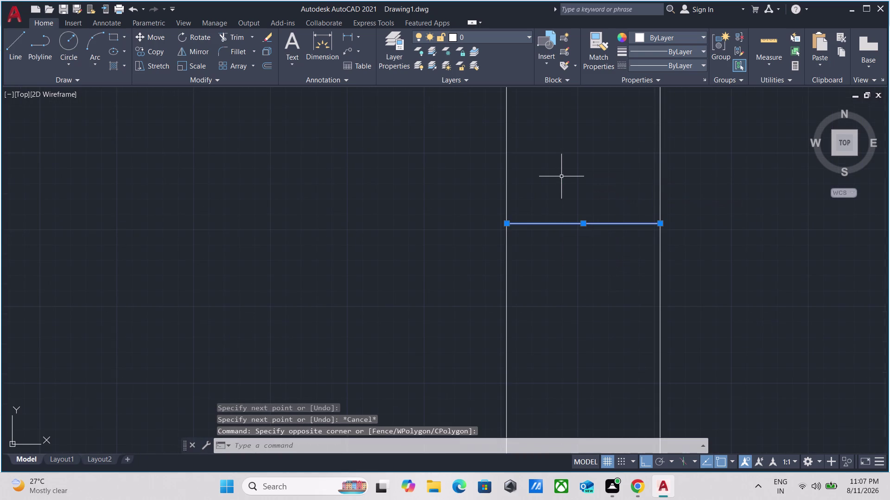
key(o)
key(Return)
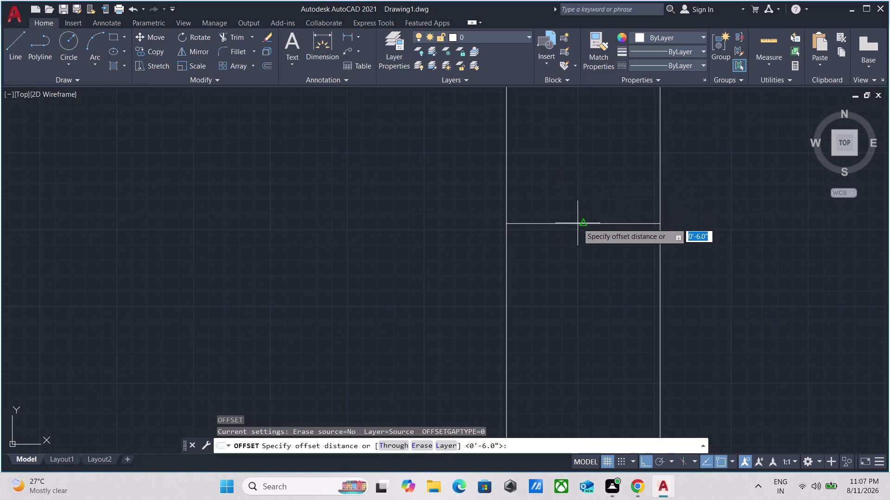
drag(584, 222, 586, 305)
drag(586, 313, 586, 309)
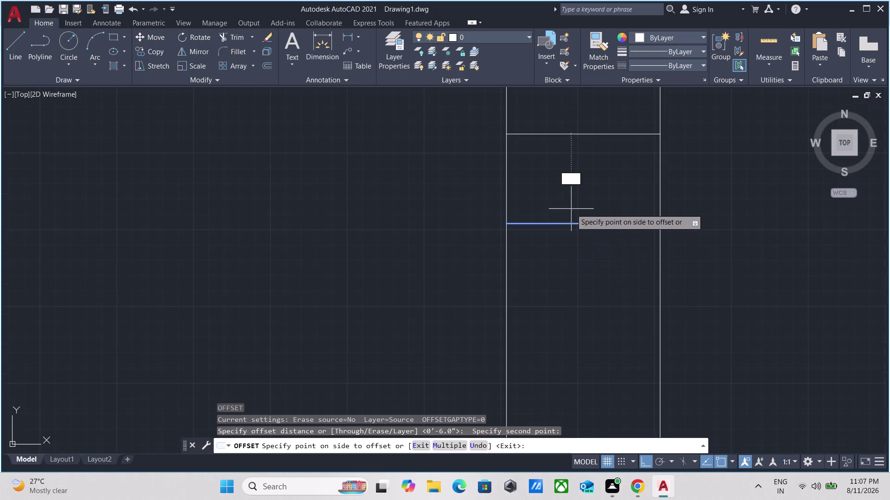
text(1')
key(Return)
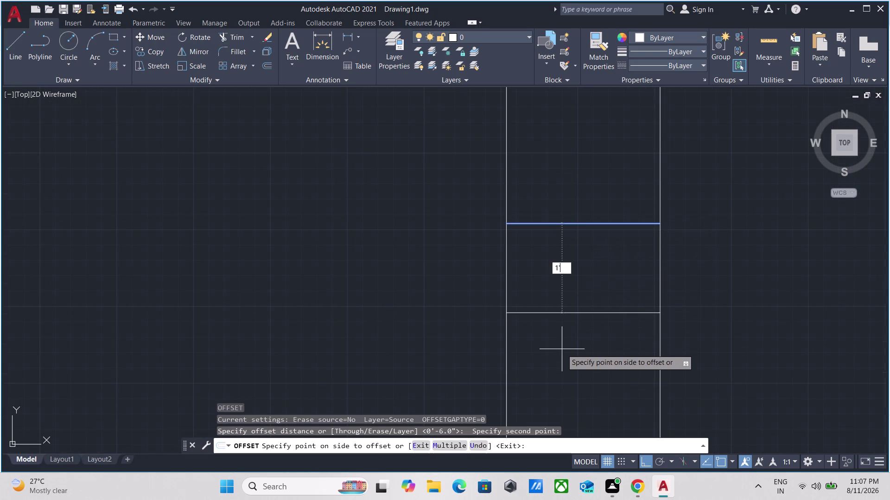
Offset the cross line another 1' to add the third division.
scroll(down, 3)
middle_drag(563, 345, 560, 335)
scroll(up, 3)
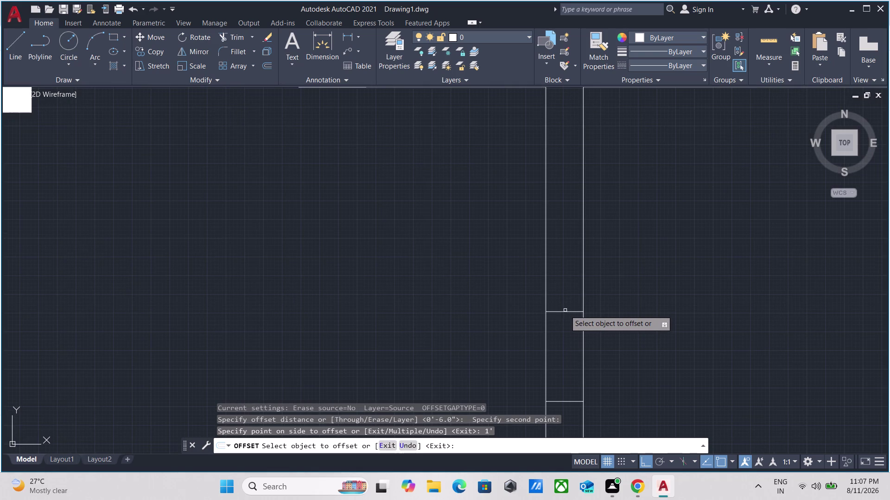
click(565, 312)
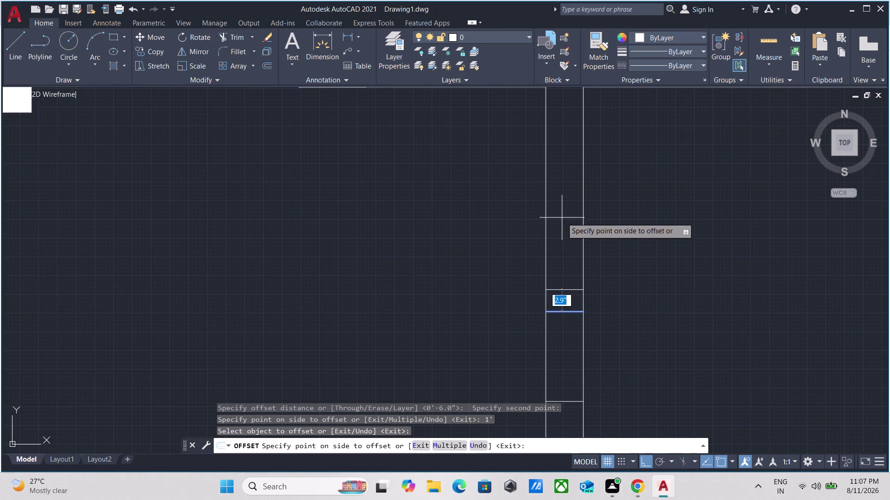
key(1)
key(apostrophe)
key(Return)
scroll(down, 3)
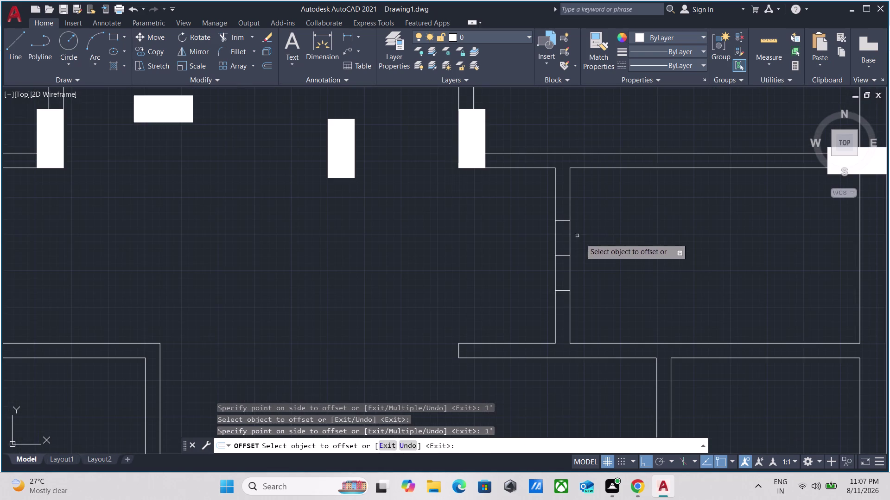
key(Escape)
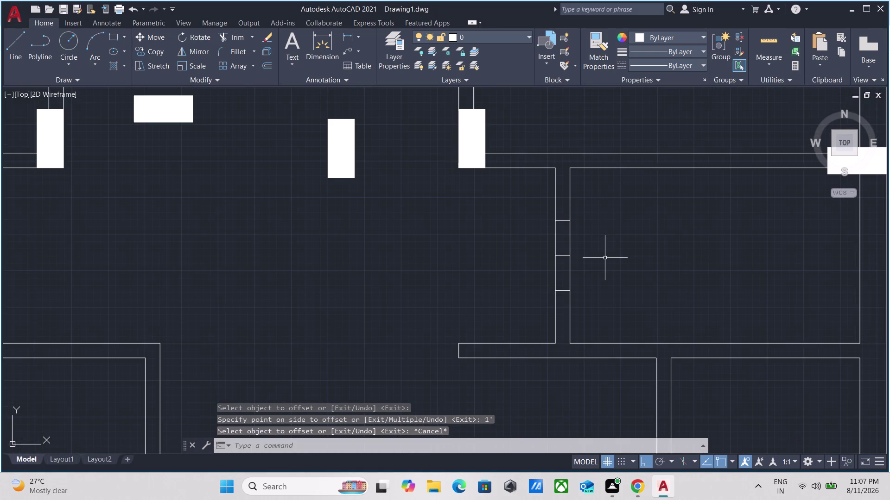
Fence-trim the wall lines and middle cross line to open a 2' doorway.
key(t)
key(r)
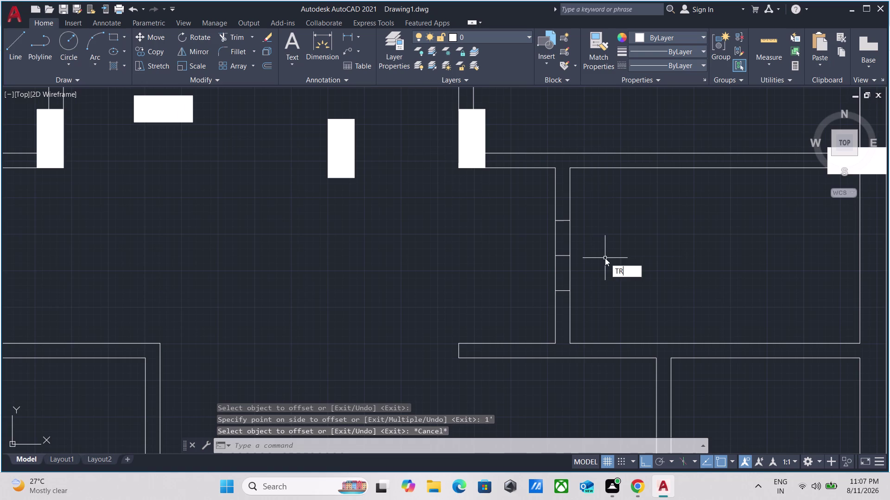
key(Return)
click(600, 249)
click(508, 236)
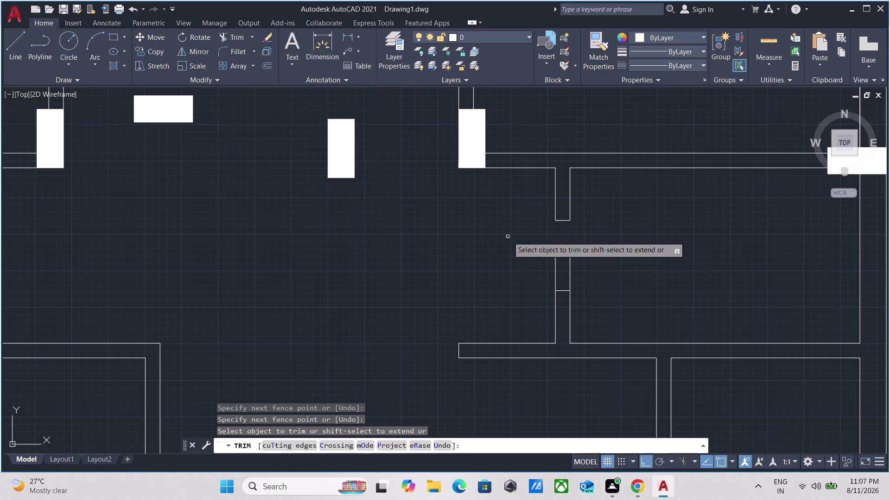
drag(590, 264, 576, 264)
drag(494, 274, 602, 274)
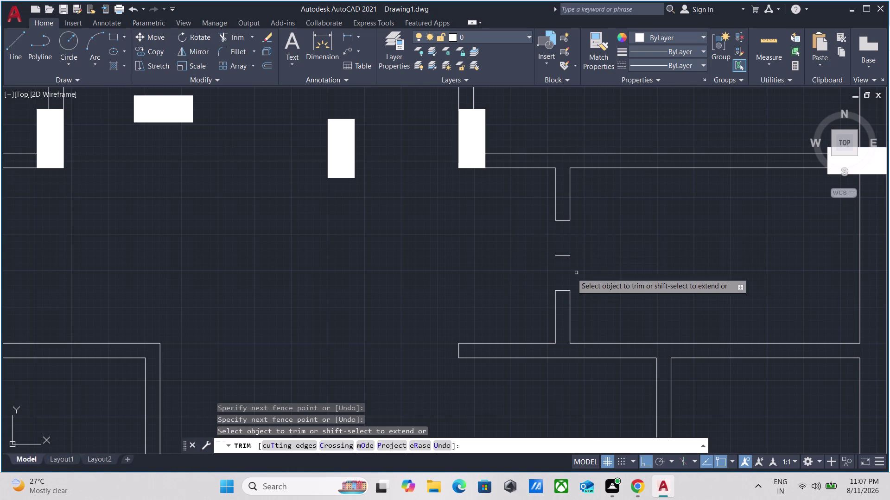
click(571, 271)
click(559, 246)
scroll(down, 3)
key(Escape)
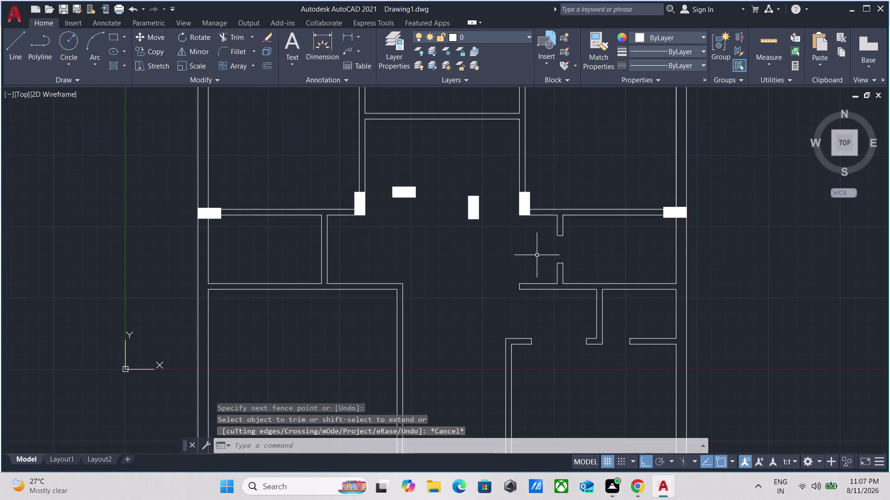
scroll(up, 3)
middle_drag(436, 245, 506, 250)
scroll(down, 3)
middle_drag(498, 255, 506, 253)
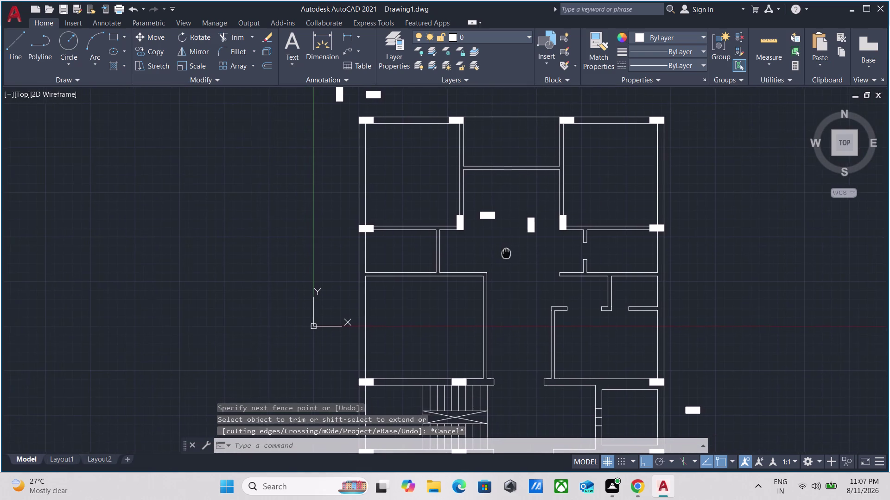
middle_drag(506, 253, 507, 252)
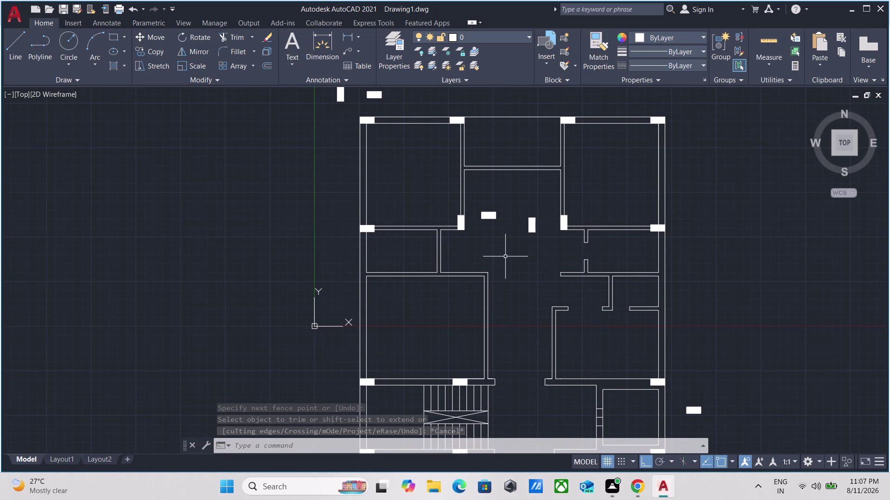
scroll(up, 3)
middle_drag(439, 260, 441, 295)
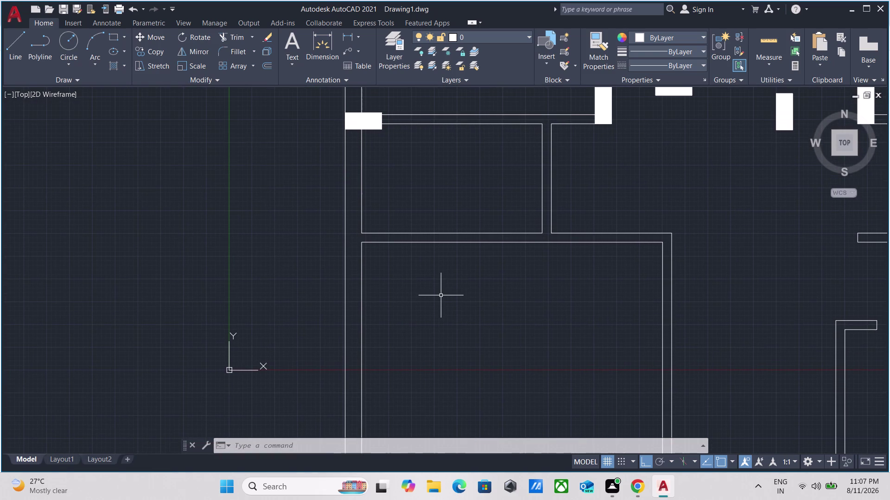
Draw a cross line between the two edges of the horizontal wall.
key(l)
key(Return)
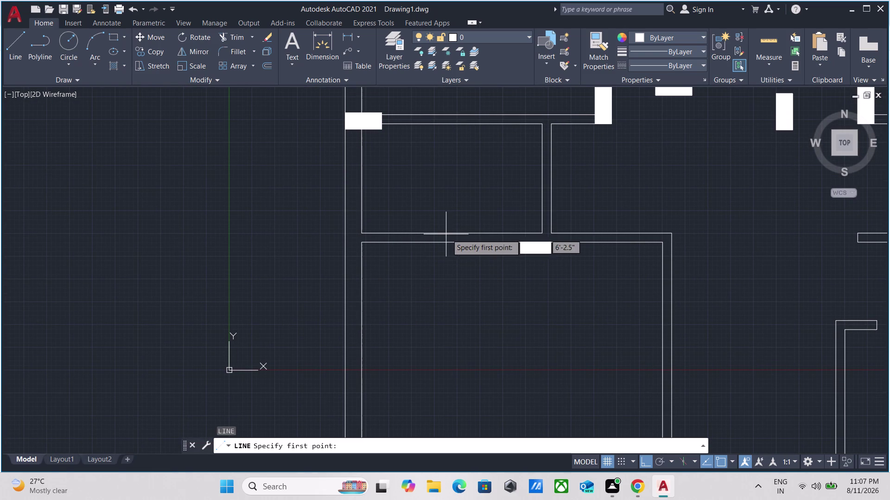
click(450, 234)
scroll(up, 3)
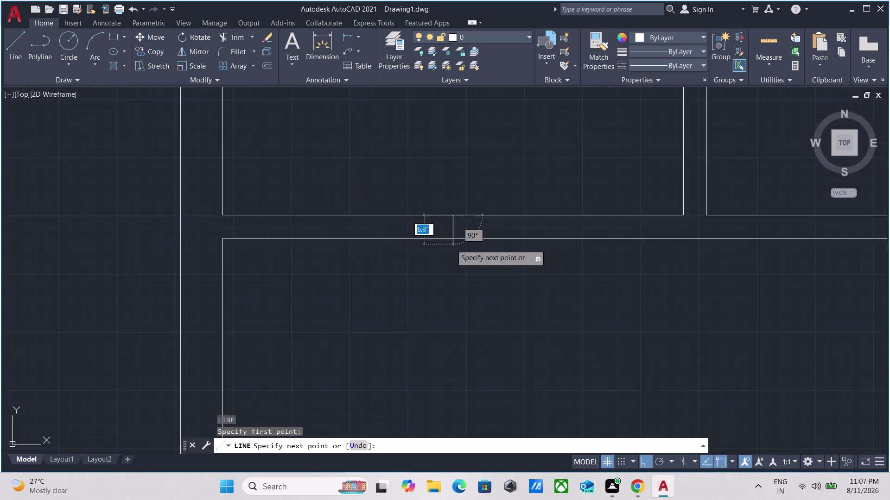
click(455, 233)
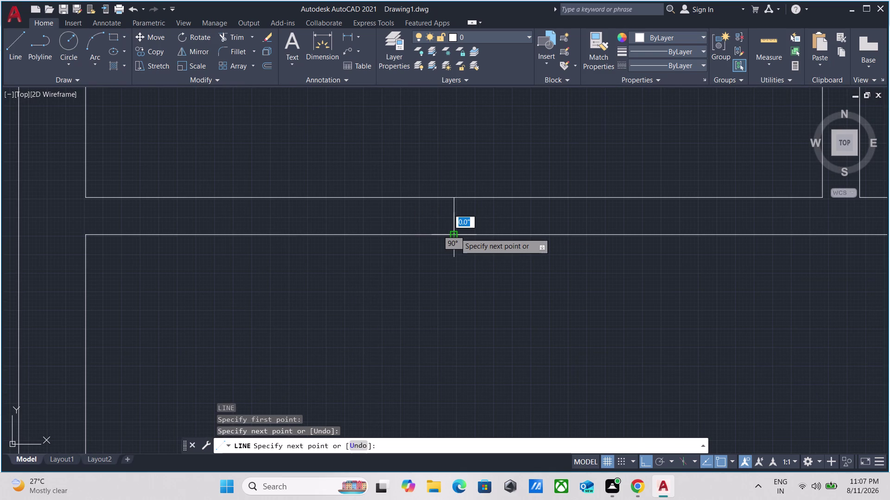
key(Escape)
Offset the cross line 1' twice to create two parallel copies.
scroll(up, 3)
drag(481, 202, 476, 199)
click(429, 178)
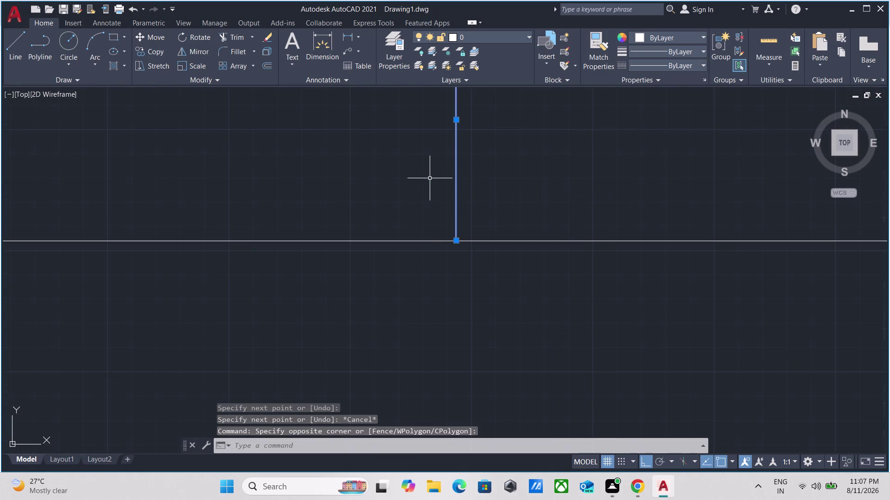
key(o)
key(Return)
scroll(down, 3)
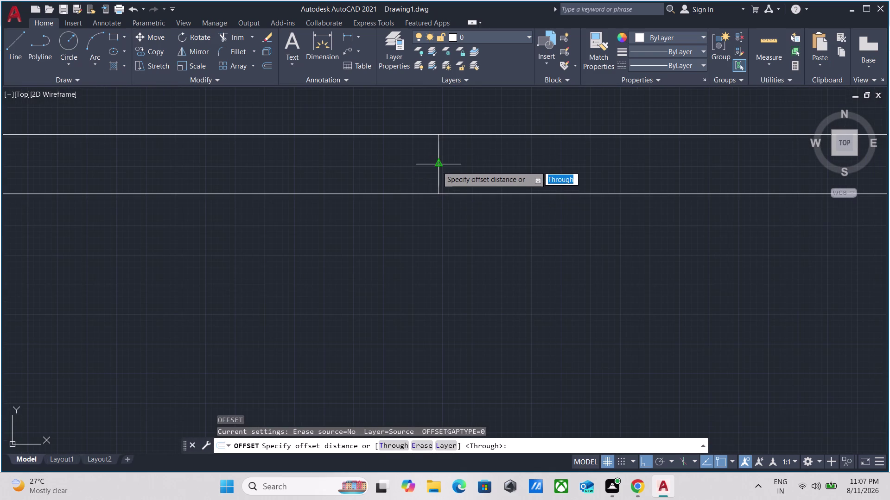
click(437, 165)
click(475, 166)
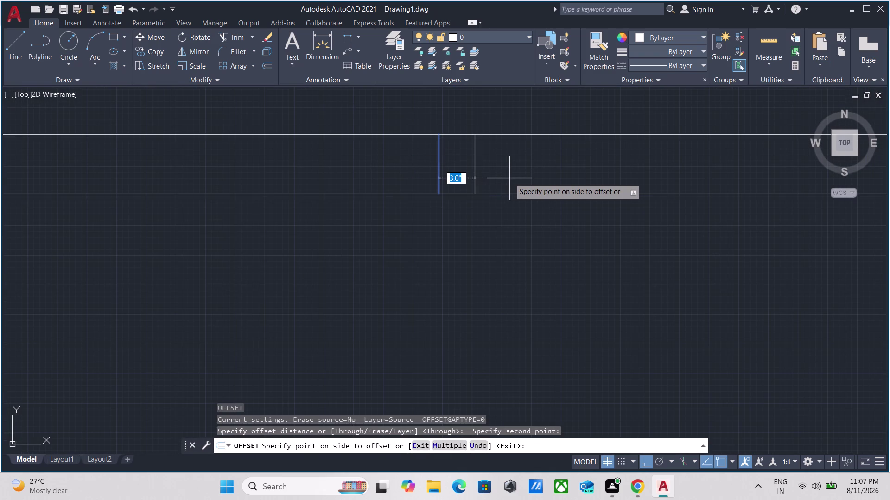
text(1')
key(Return)
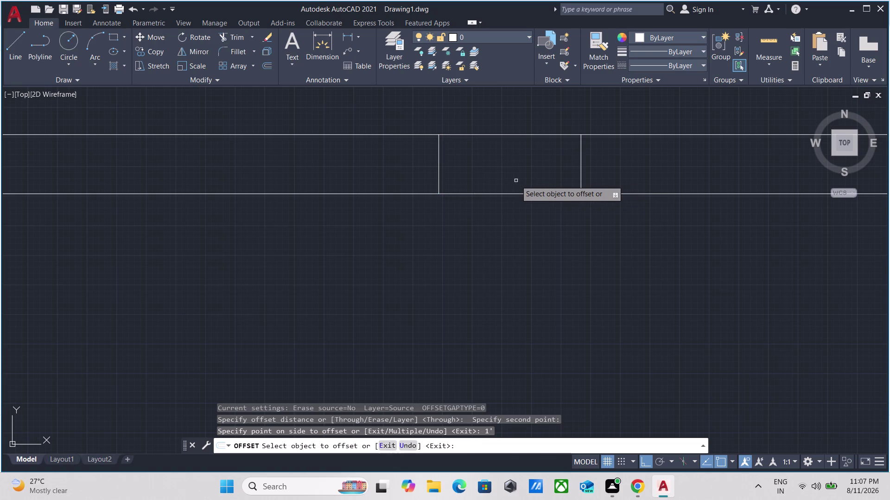
click(438, 157)
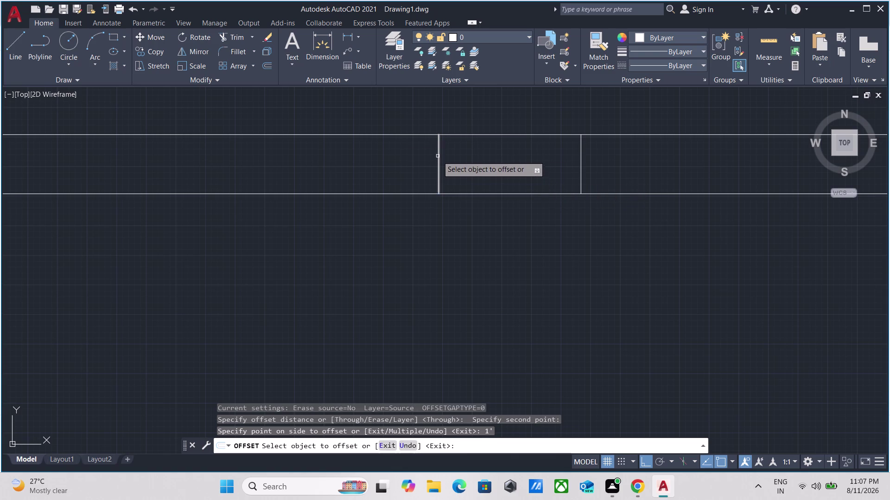
text(1)
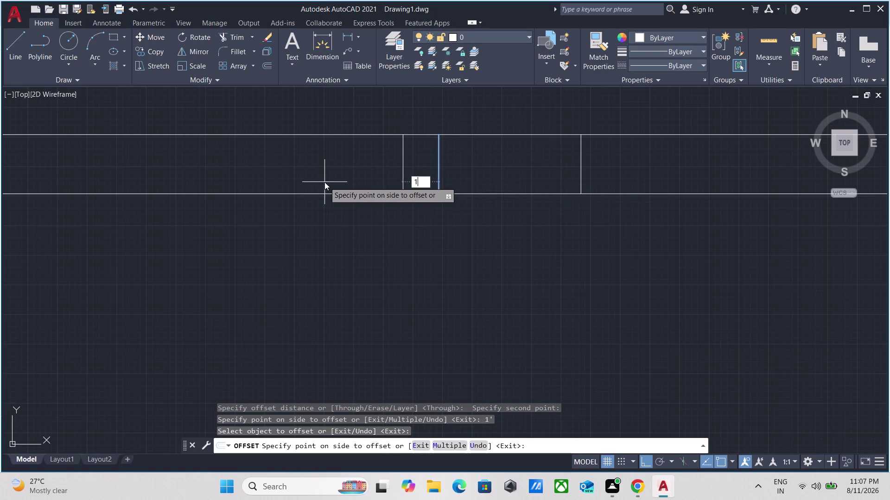
text(')
key(Return)
scroll(down, 3)
key(Escape)
scroll(up, 3)
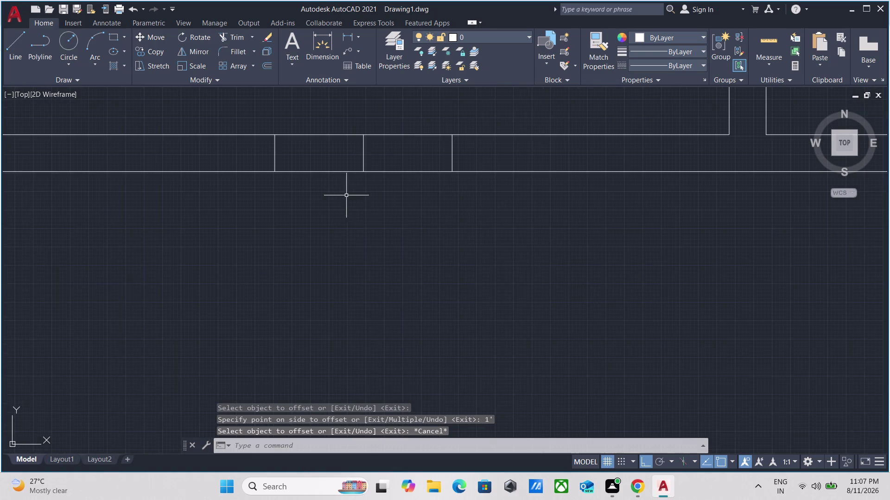
middle_drag(360, 255, 373, 315)
Fence-trim the wall lines and remove the middle cross line for a 3' doorway.
text(TR)
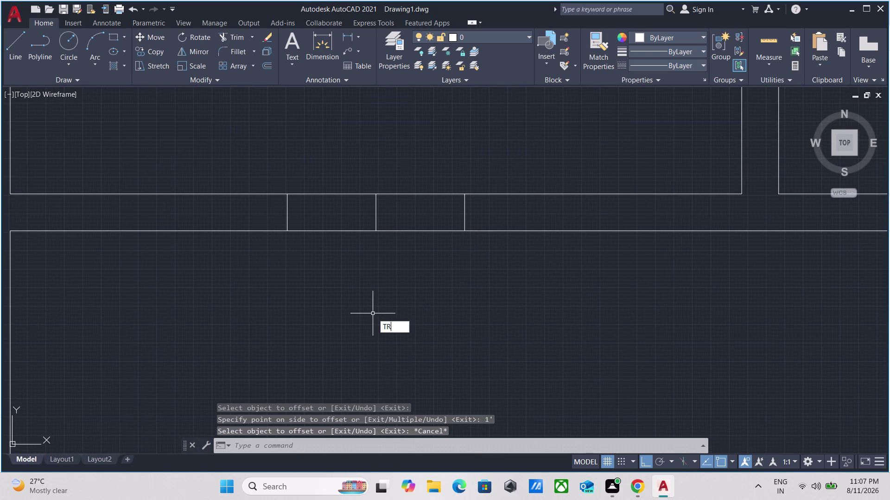
key(Return)
click(347, 259)
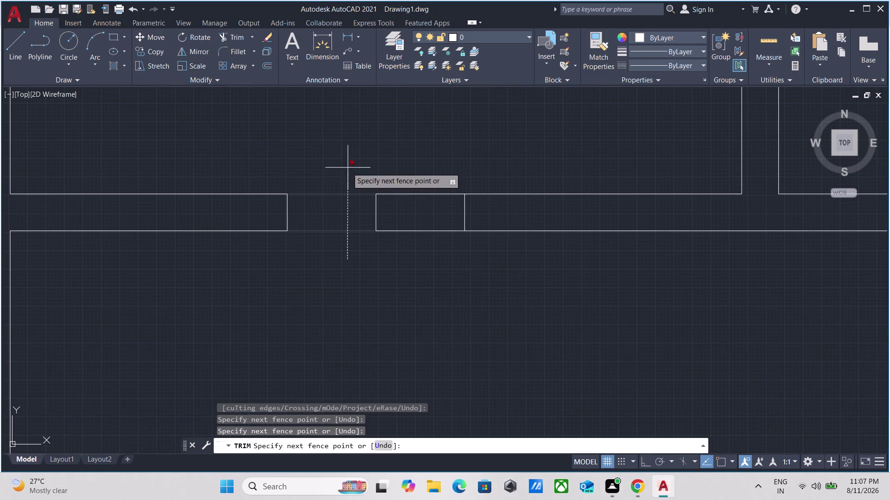
drag(347, 166, 351, 174)
drag(421, 260, 421, 255)
click(411, 132)
click(399, 190)
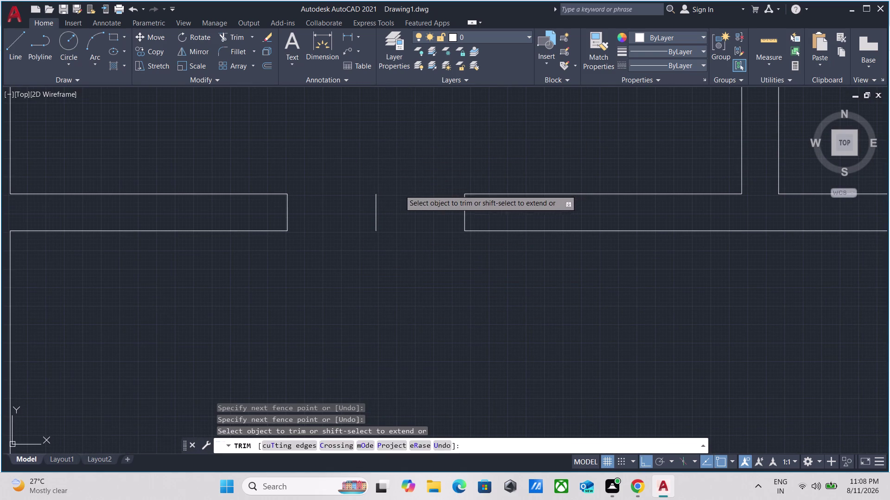
click(340, 220)
scroll(down, 3)
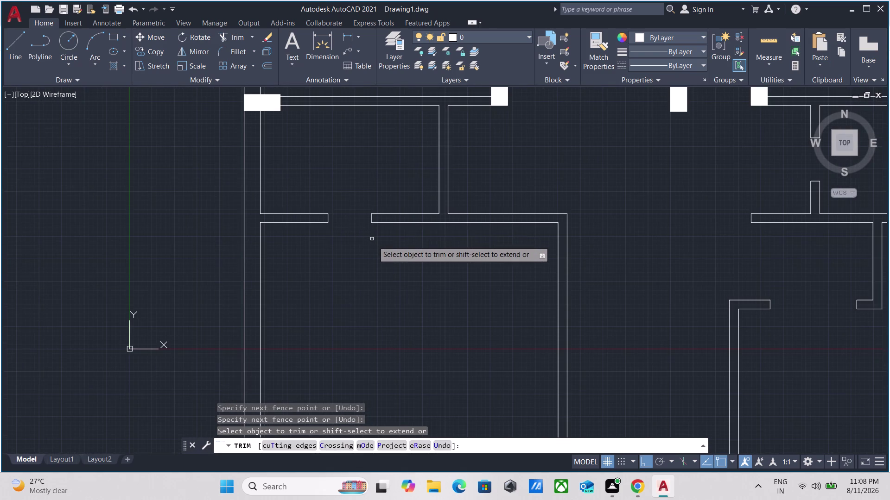
scroll(down, 3)
scroll(down, 3)
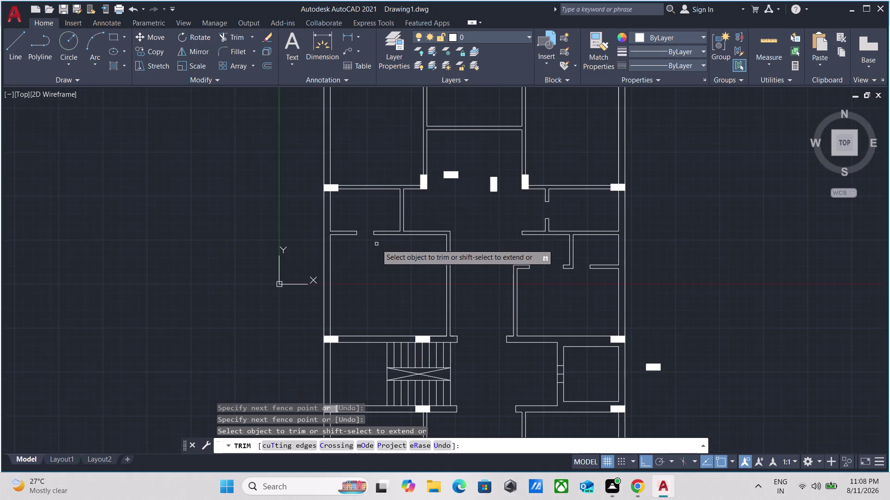
scroll(up, 3)
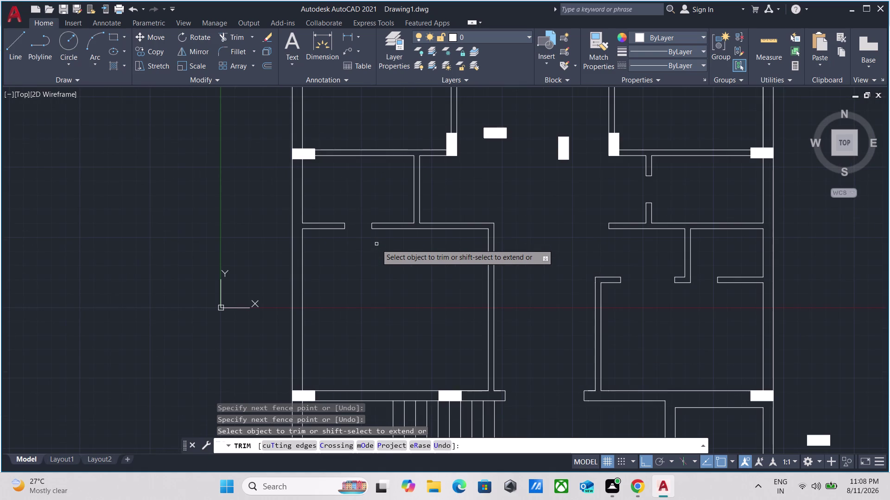
middle_drag(321, 170, 322, 235)
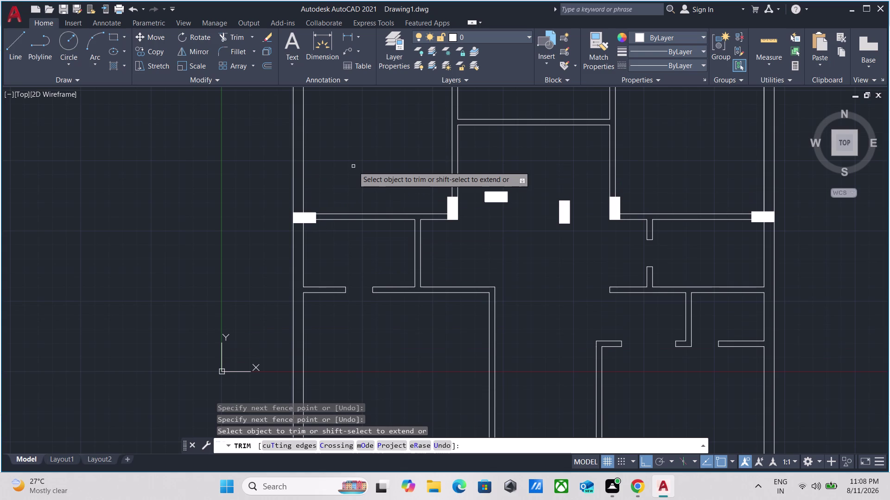
Cancel trimming and move the column above the staircase to that wall's right end.
scroll(down, 3)
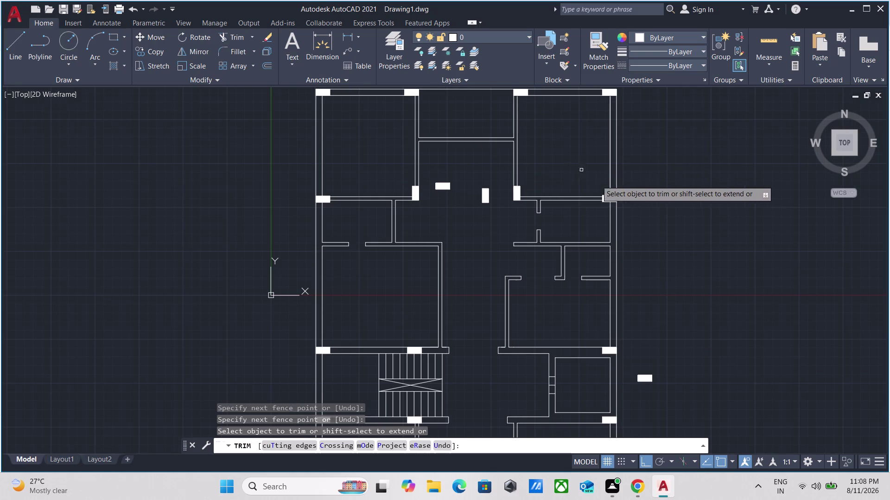
scroll(up, 3)
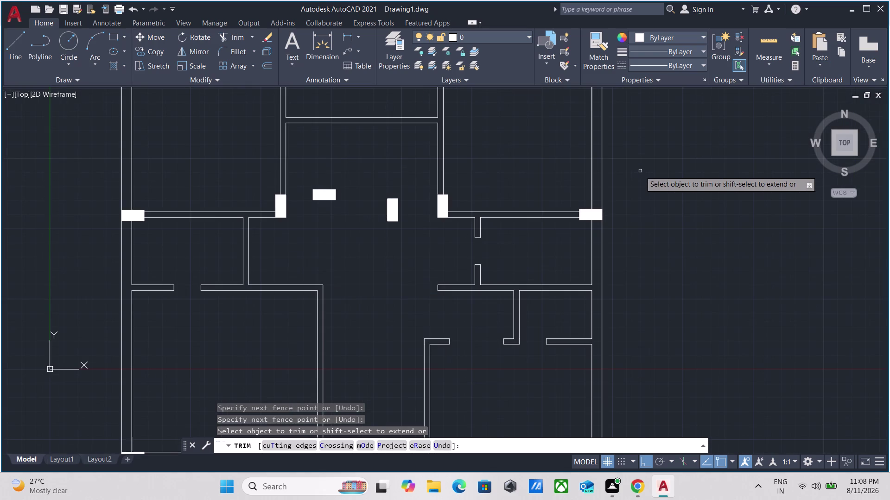
scroll(up, 3)
scroll(down, 3)
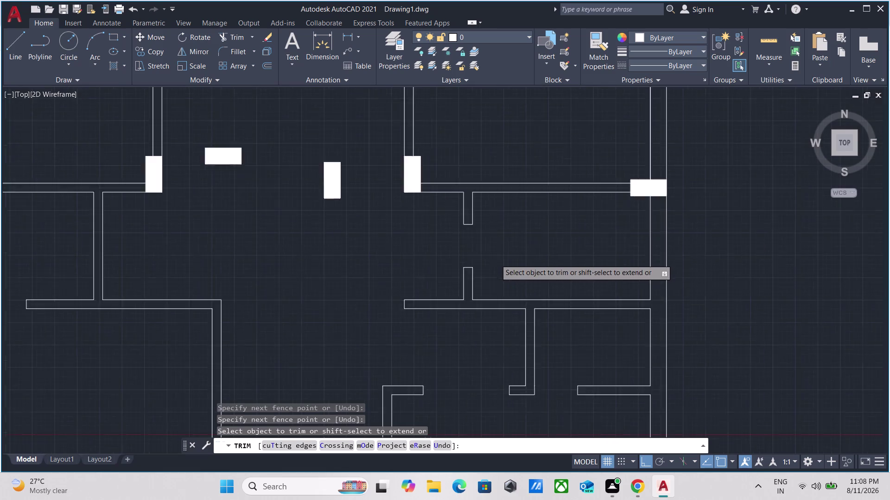
middle_drag(495, 259, 491, 189)
scroll(down, 3)
middle_drag(357, 287, 363, 279)
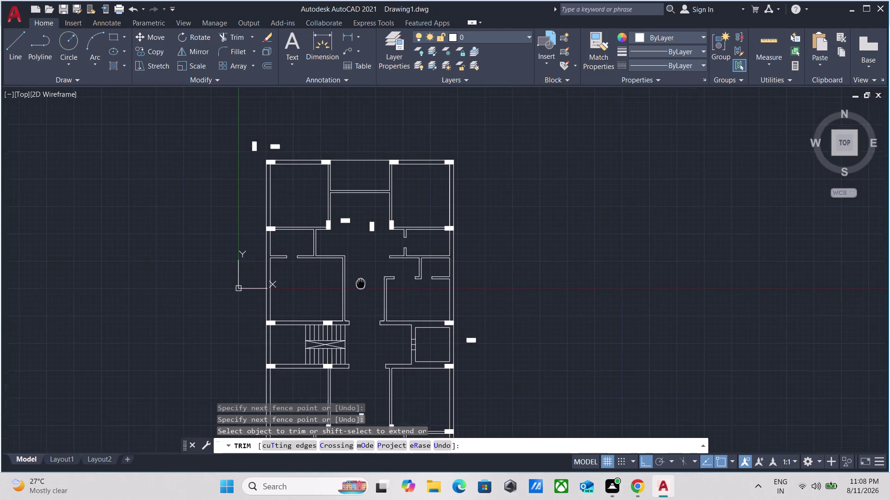
middle_drag(362, 279, 379, 237)
scroll(up, 3)
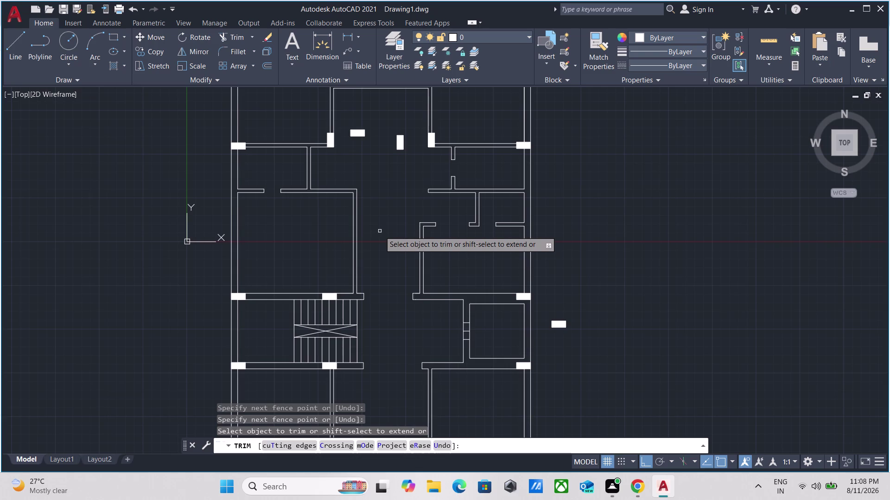
scroll(down, 3)
scroll(up, 3)
scroll(down, 3)
middle_drag(362, 157, 369, 184)
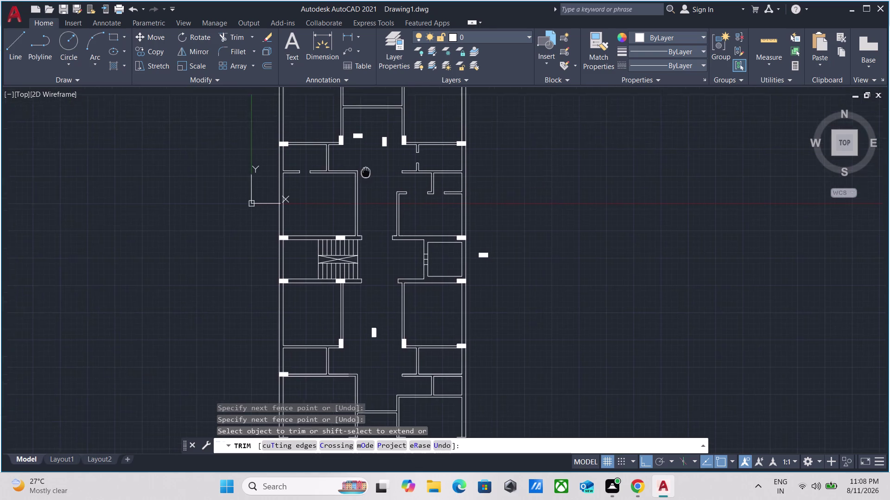
middle_drag(370, 184, 378, 220)
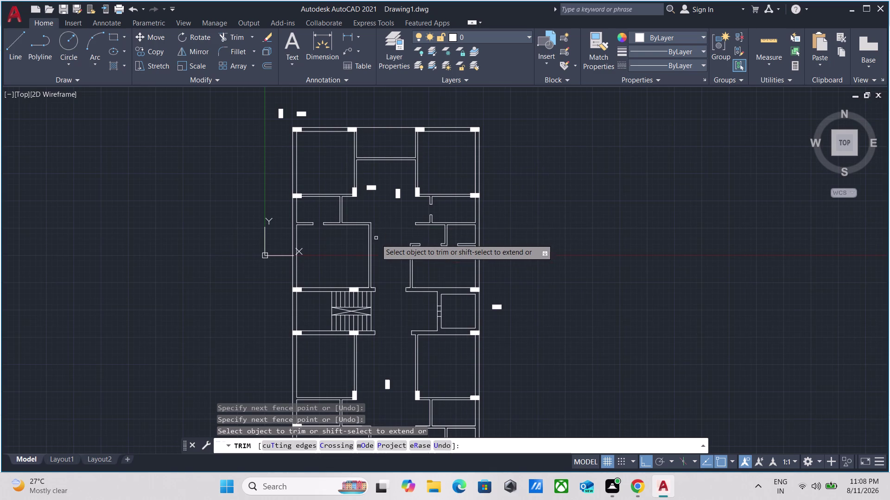
scroll(up, 3)
scroll(down, 3)
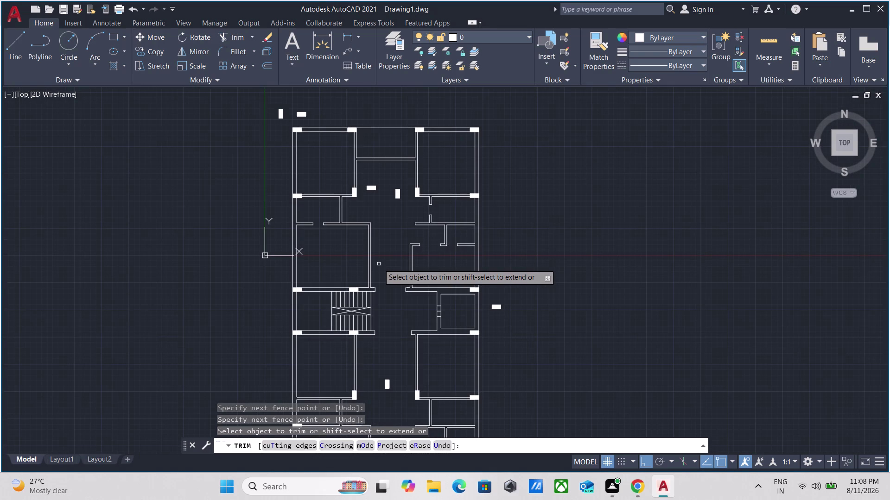
scroll(up, 3)
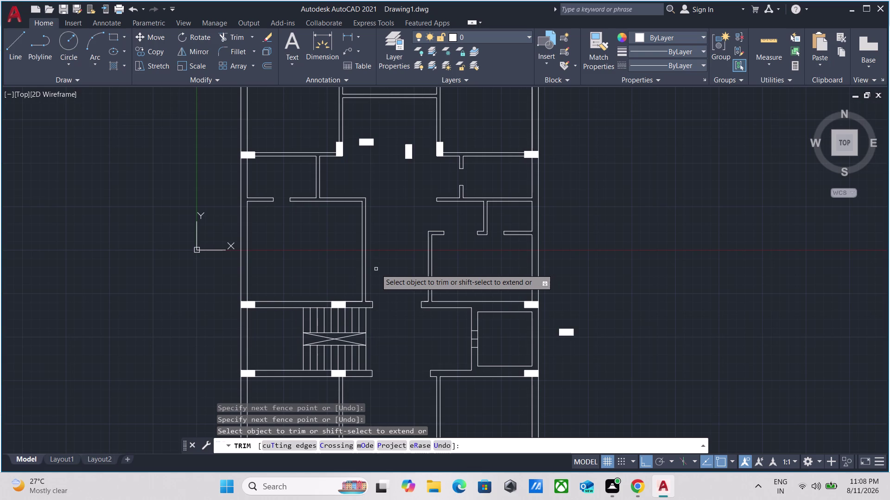
scroll(down, 3)
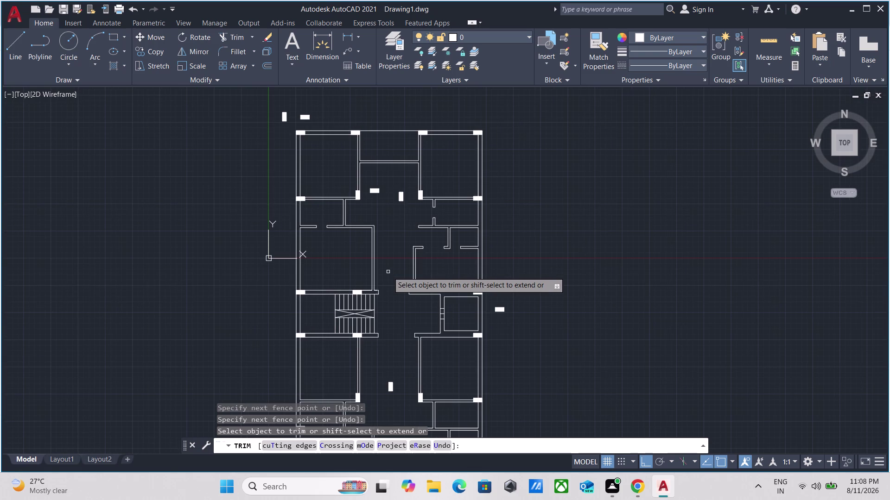
scroll(down, 3)
scroll(down, 3)
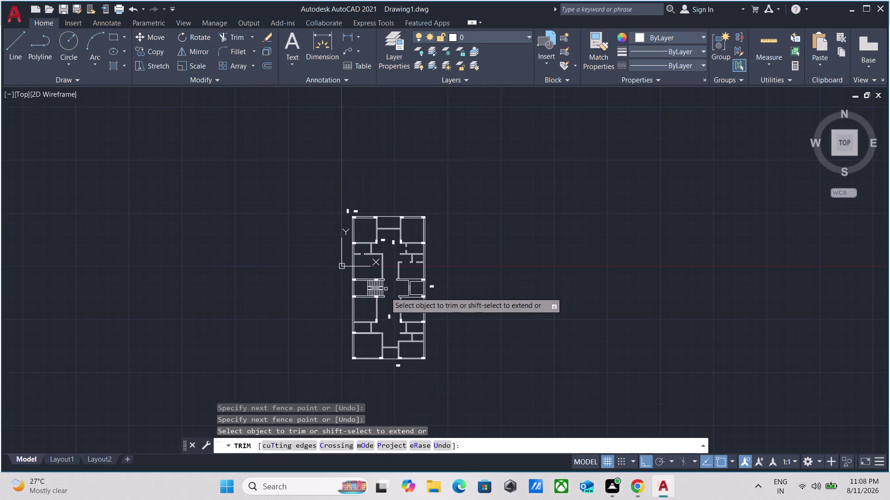
scroll(up, 3)
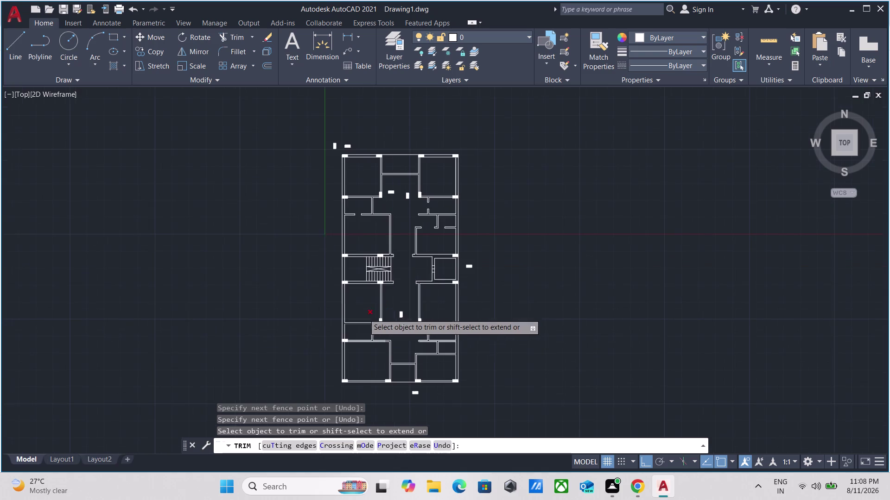
scroll(up, 3)
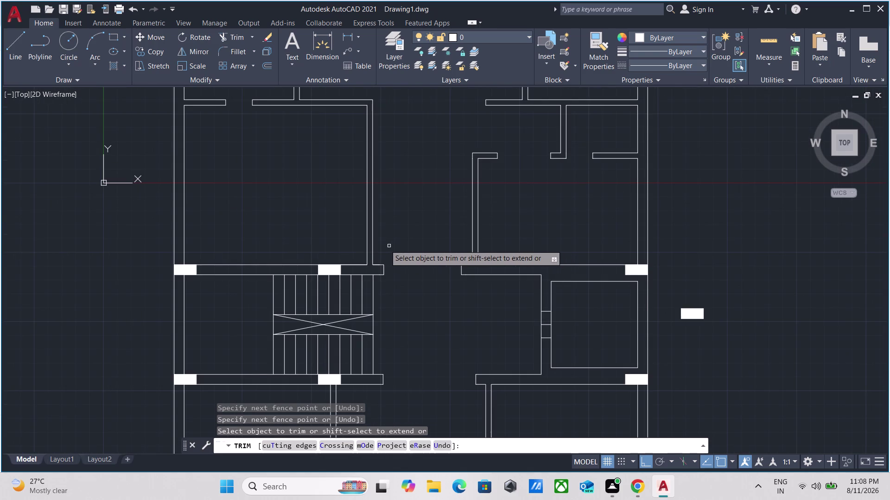
scroll(up, 3)
scroll(down, 3)
middle_drag(387, 243, 399, 233)
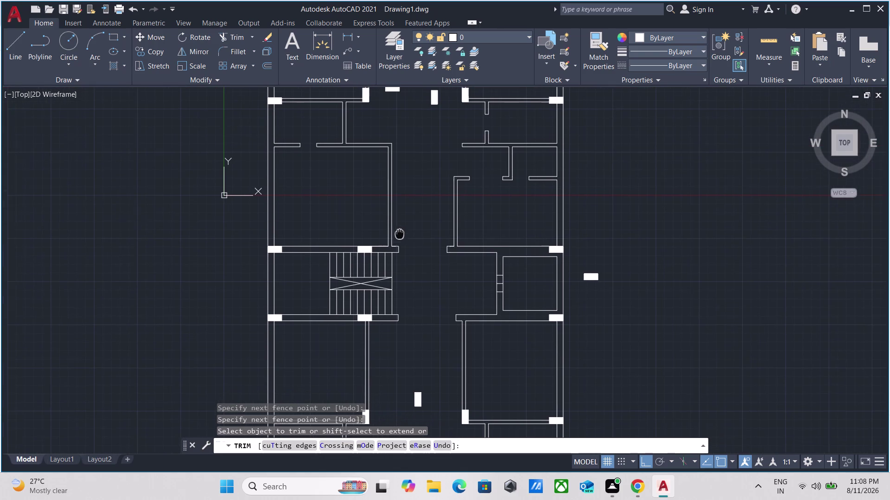
middle_drag(400, 233, 400, 233)
scroll(up, 3)
key(Escape)
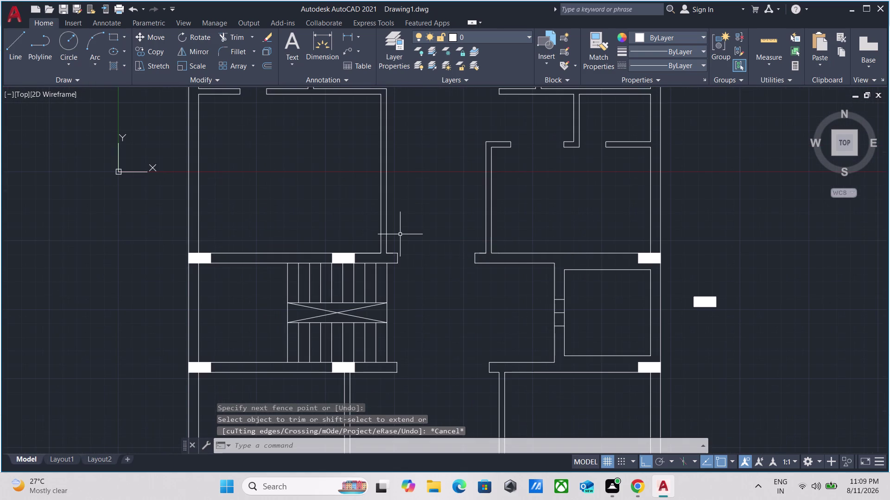
scroll(up, 3)
scroll(down, 3)
scroll(up, 3)
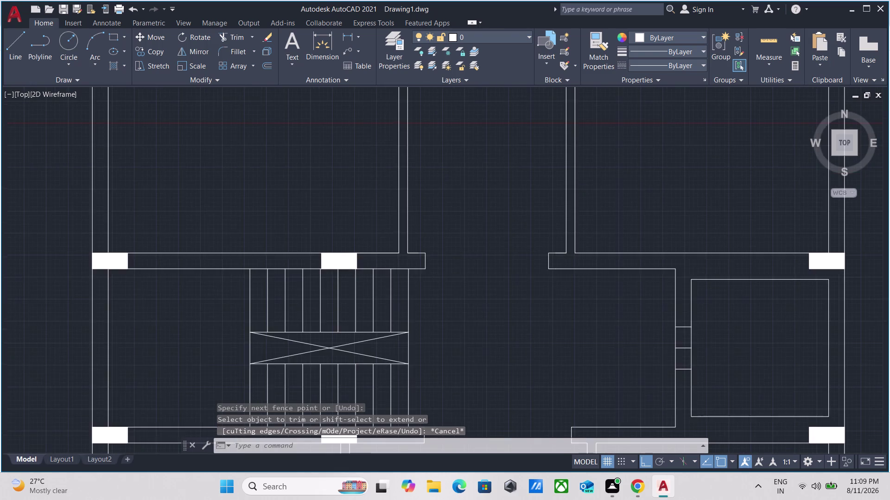
drag(372, 259, 356, 258)
click(314, 265)
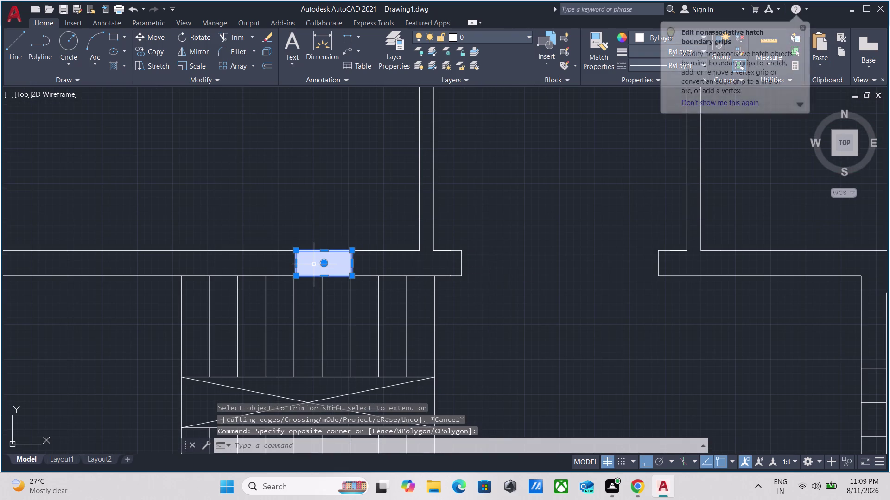
key(m)
key(Return)
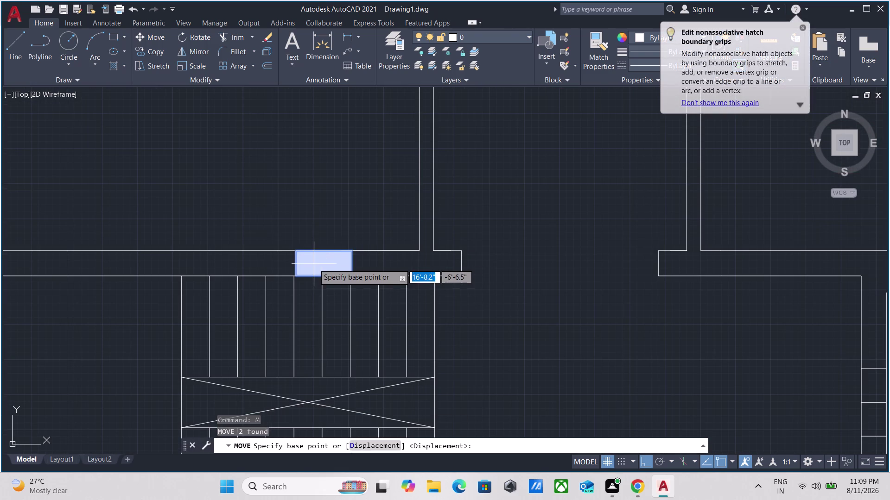
click(351, 252)
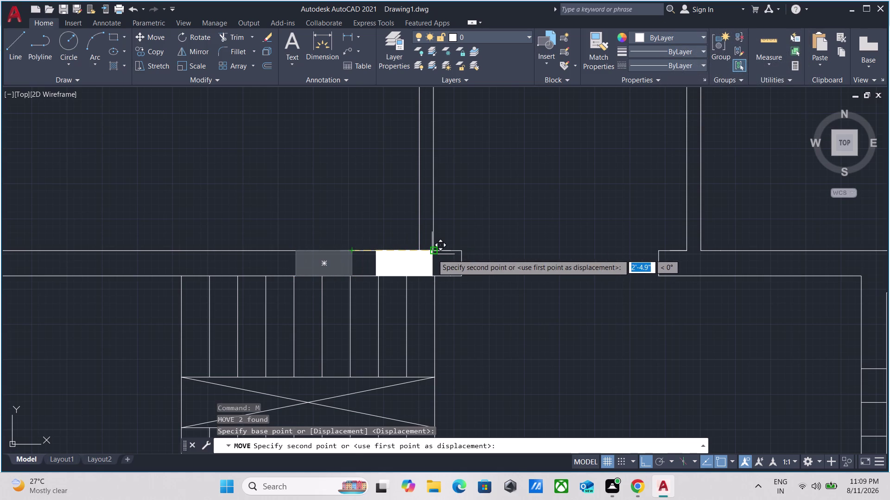
click(432, 254)
Move the column below the staircase to that wall's right end.
scroll(down, 3)
middle_drag(502, 377, 497, 288)
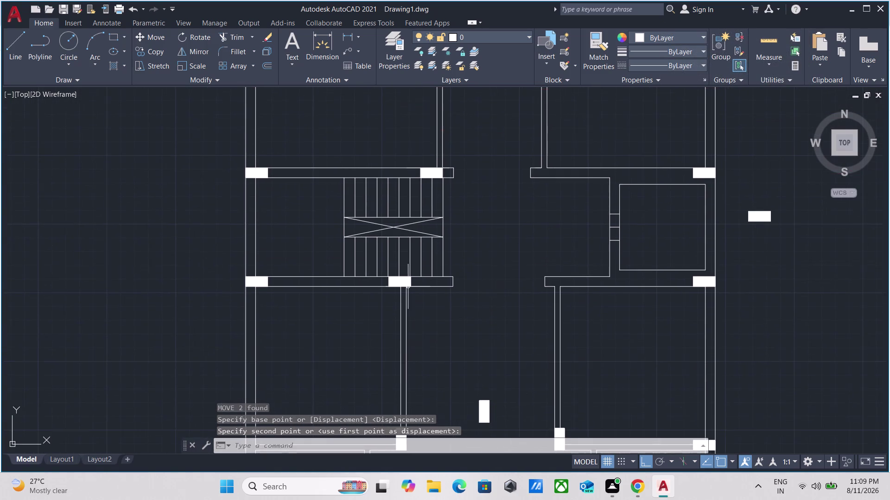
scroll(up, 3)
drag(613, 284, 608, 284)
click(426, 279)
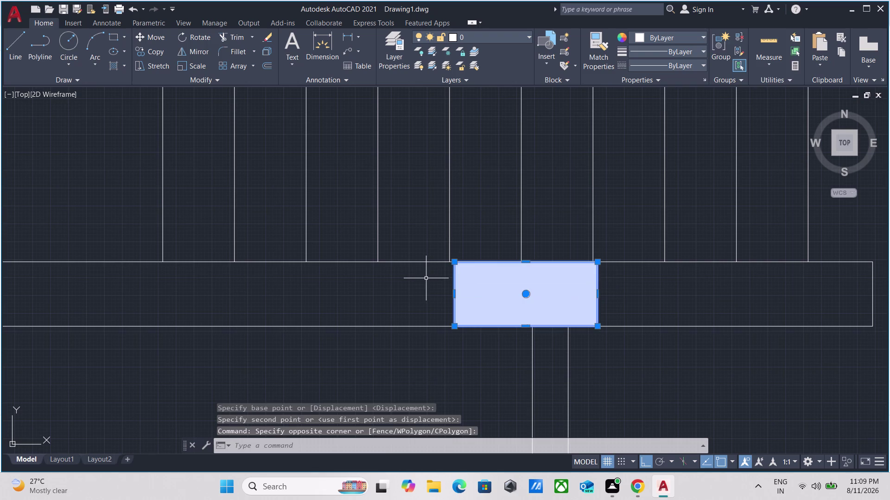
key(m)
key(Return)
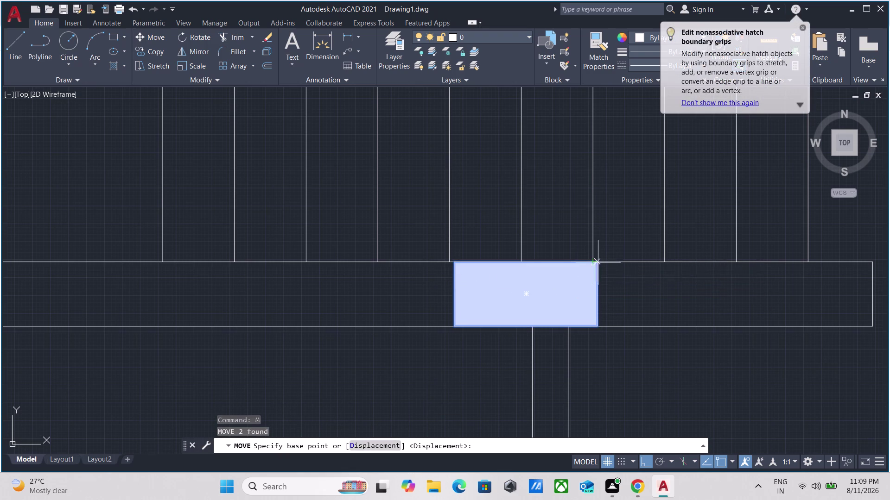
click(599, 263)
scroll(down, 3)
middle_drag(626, 268, 605, 271)
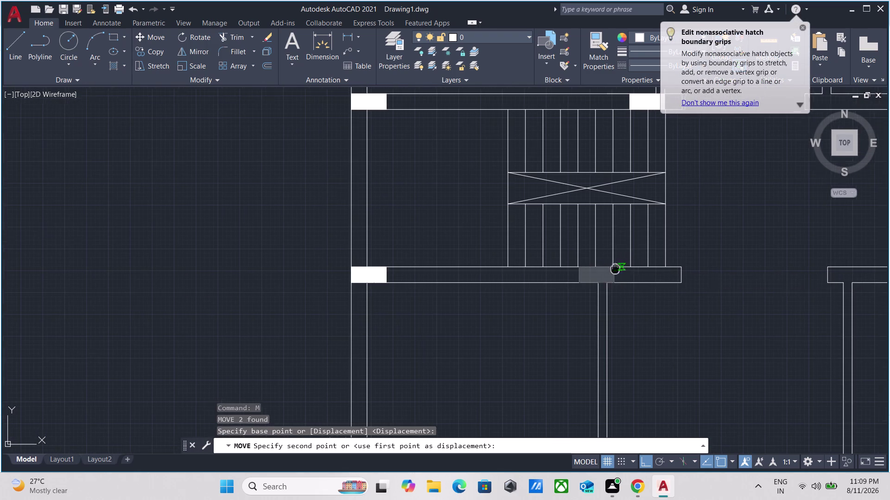
middle_drag(605, 270, 434, 284)
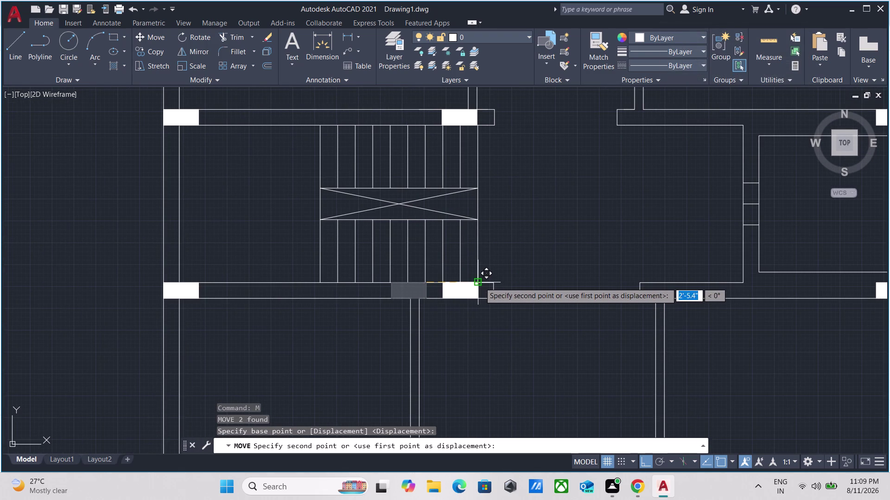
click(479, 282)
scroll(down, 3)
middle_drag(548, 197, 496, 287)
scroll(up, 3)
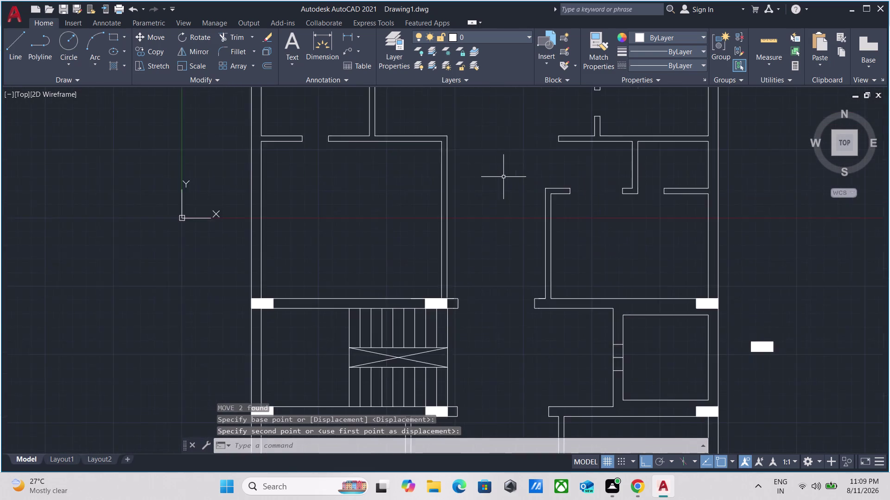
scroll(up, 3)
Draw a short line across the wall marking one doorway edge.
key(Escape)
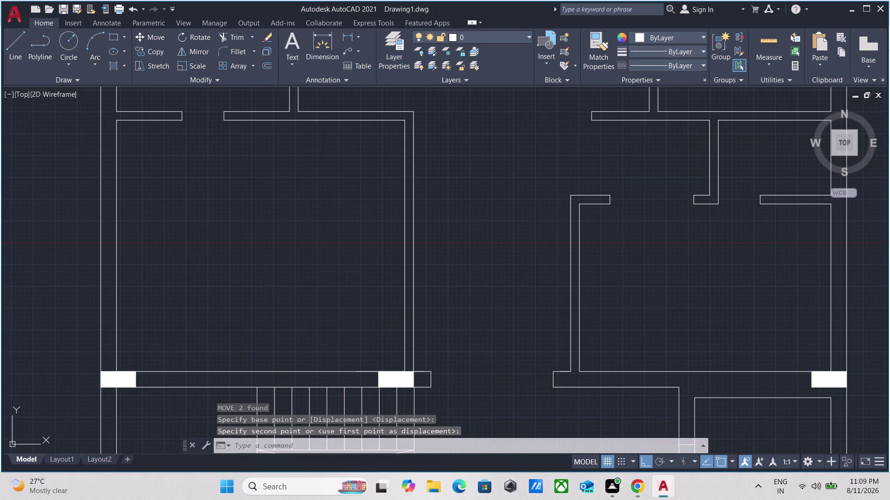
key(l)
key(Return)
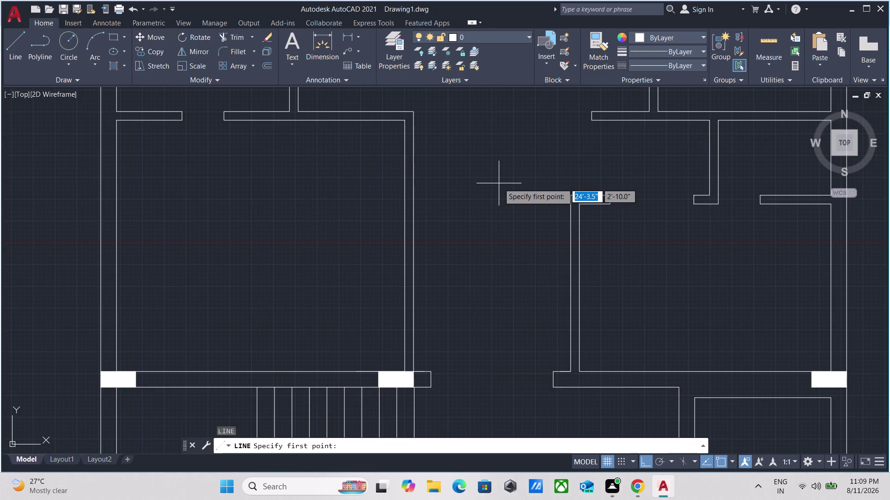
scroll(down, 3)
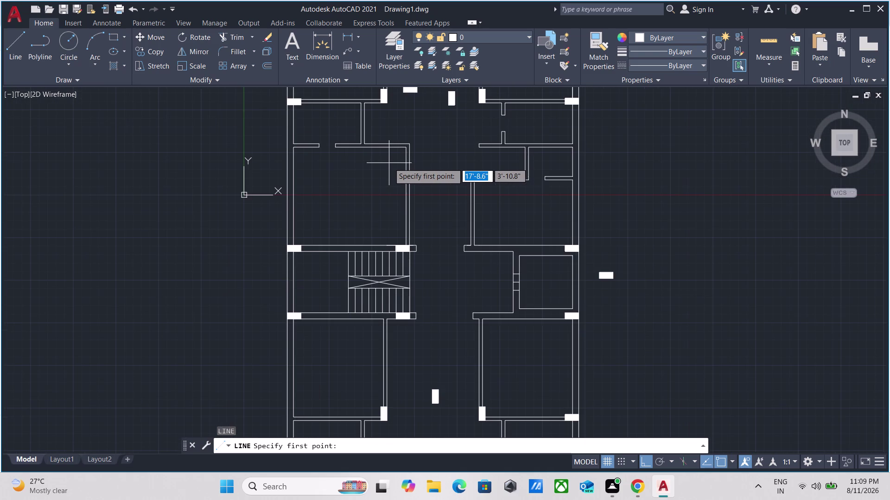
scroll(up, 3)
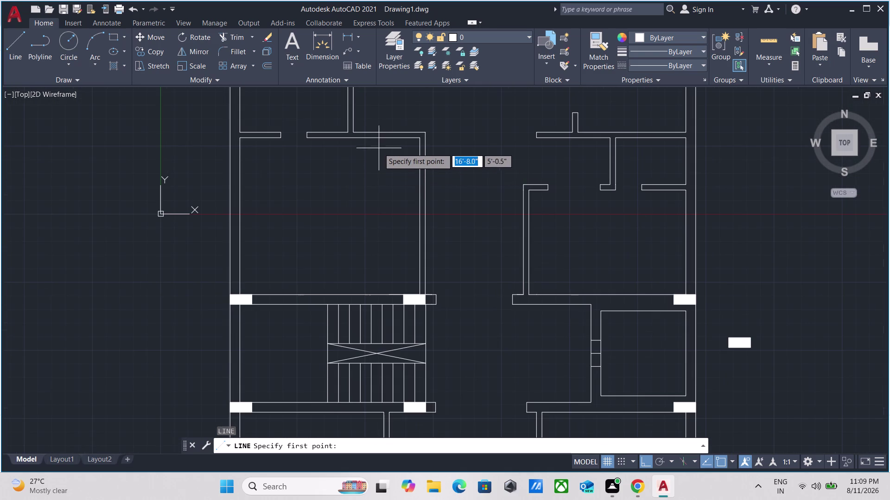
scroll(up, 3)
scroll(down, 3)
middle_drag(389, 178, 386, 206)
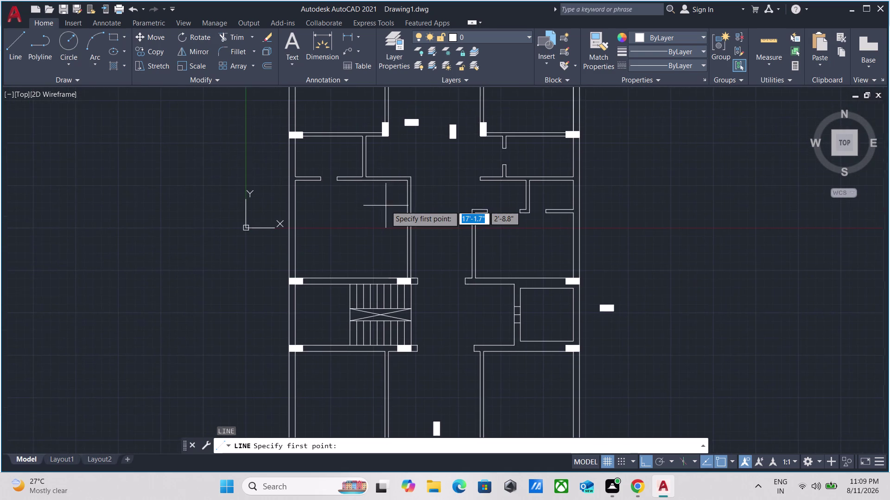
scroll(up, 3)
scroll(up, 3)
scroll(down, 3)
middle_drag(386, 205, 372, 241)
scroll(up, 3)
scroll(up, 3)
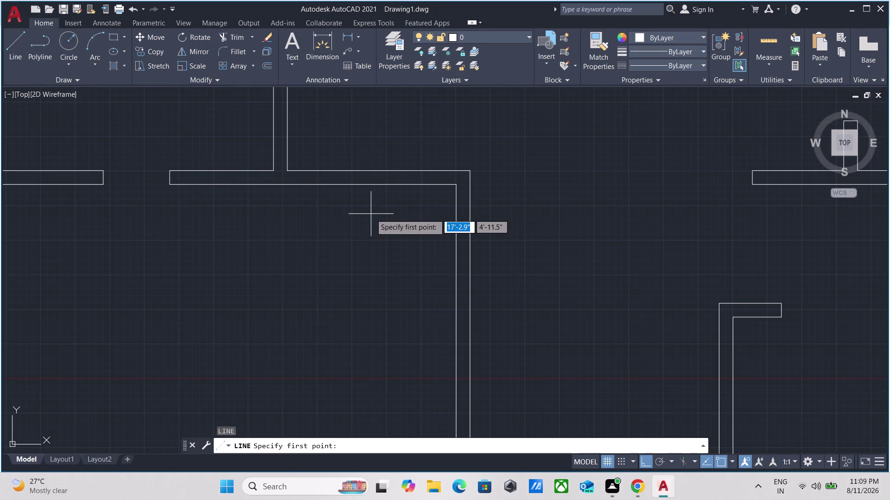
key(Escape)
key(l)
key(Return)
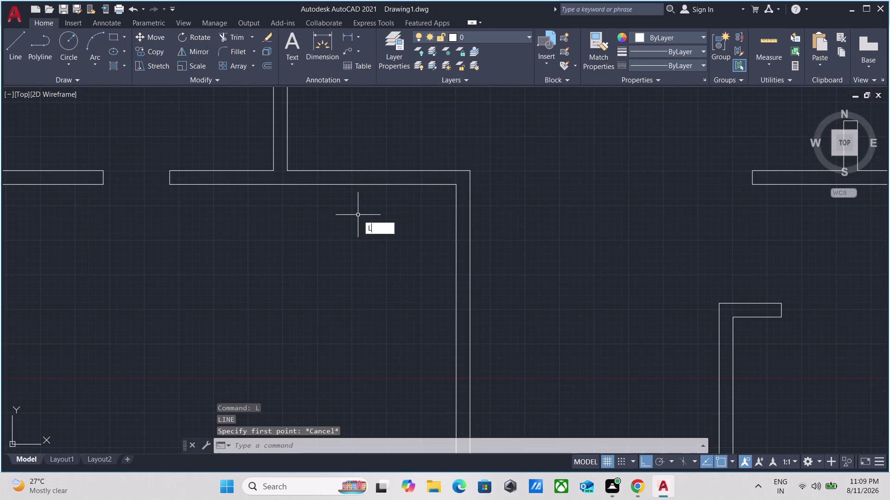
scroll(up, 3)
click(233, 174)
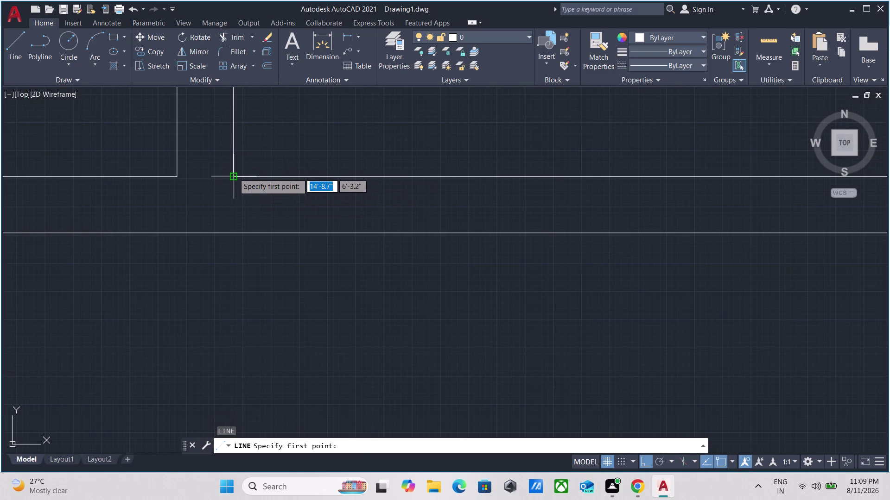
click(237, 234)
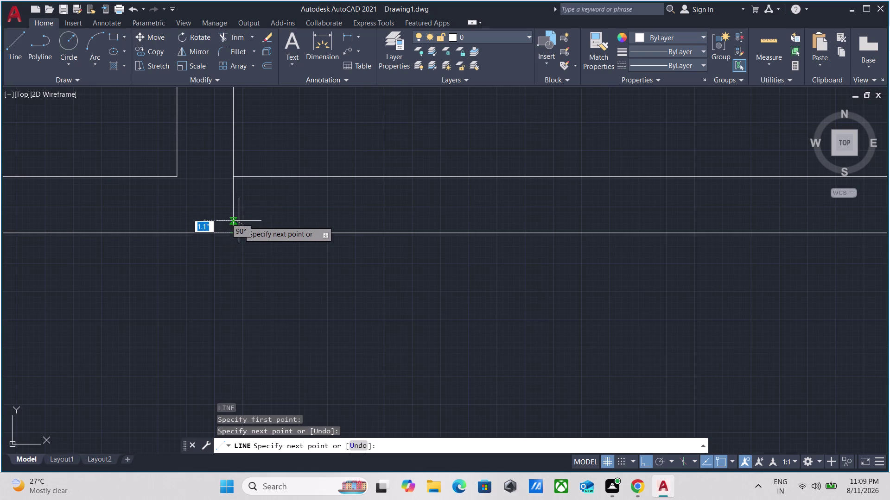
key(Escape)
Offset the cross-wall line by 6 inches.
scroll(up, 3)
drag(252, 211, 244, 209)
click(205, 202)
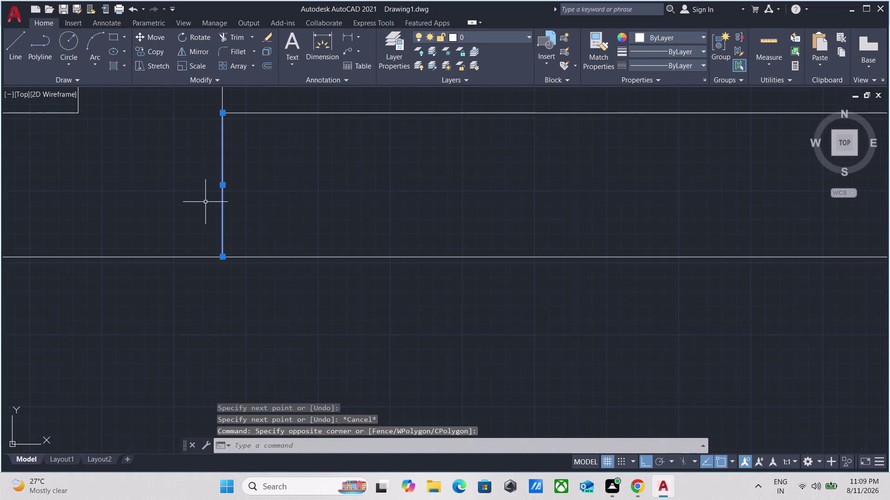
key(o)
key(Return)
click(223, 184)
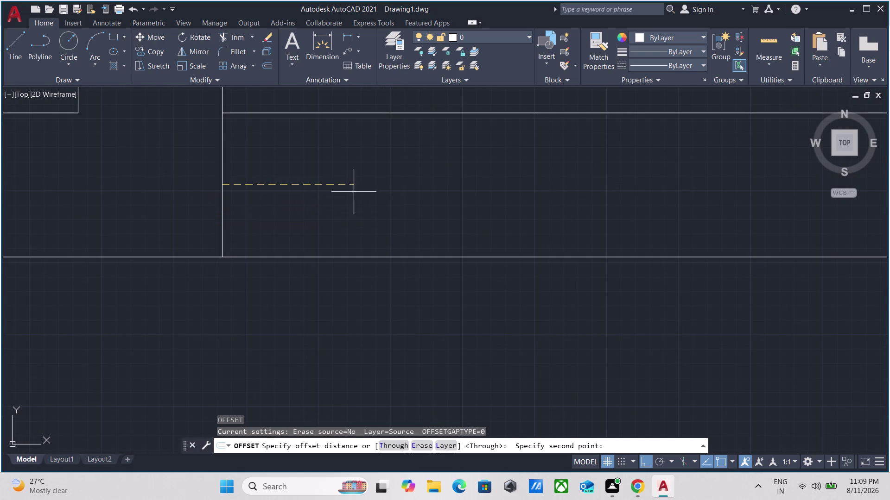
click(427, 189)
scroll(down, 3)
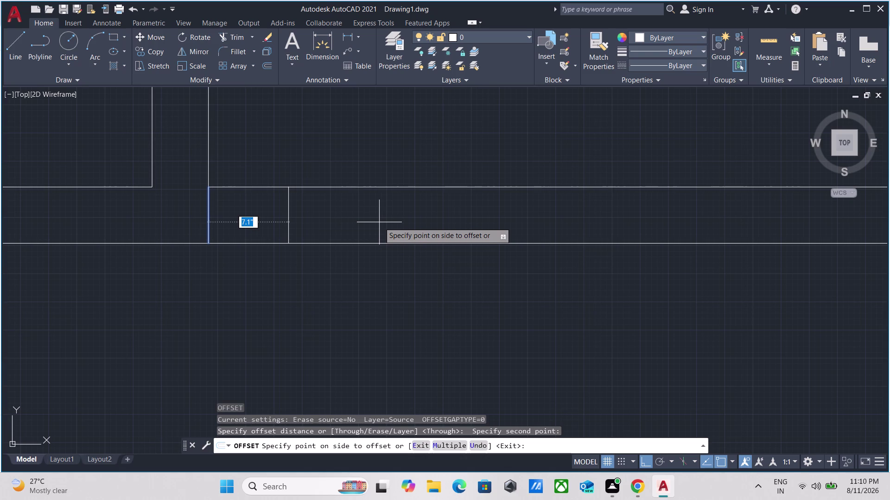
key(6)
key(shift+quotedbl)
key(Return)
key(Escape)
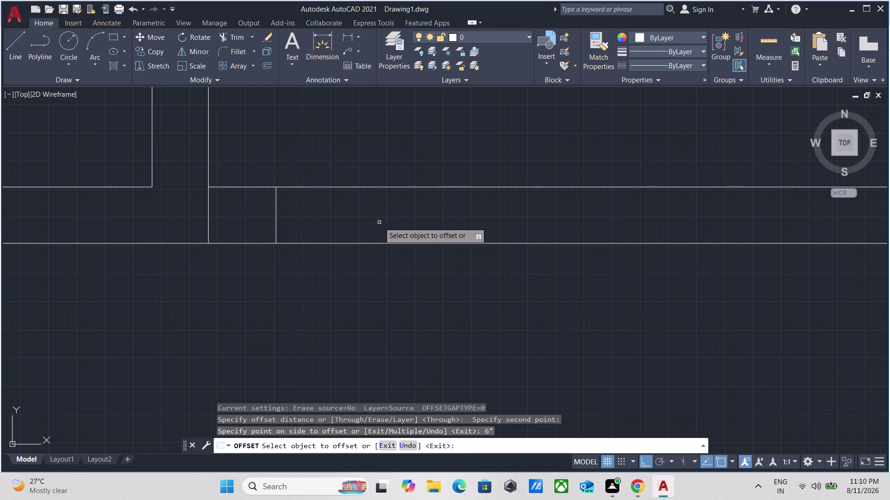
Offset the short cross-wall line 3' to mark the other doorway edge.
click(286, 222)
click(231, 210)
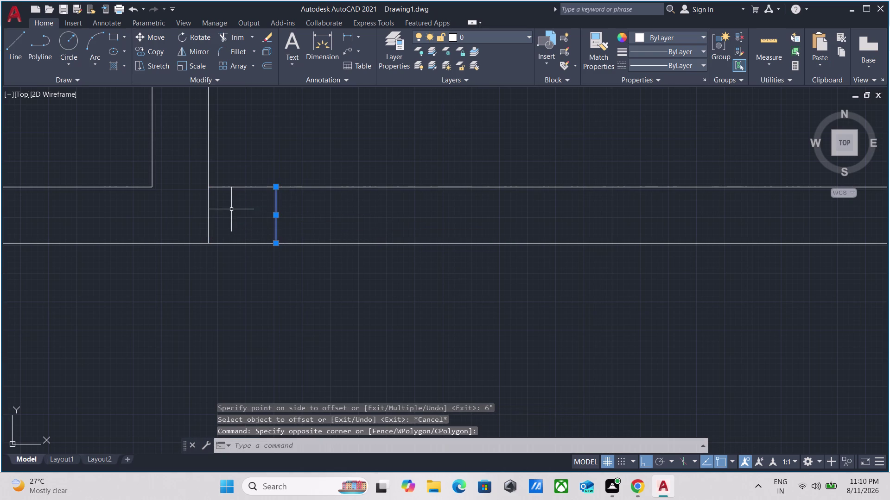
key(o)
key(Return)
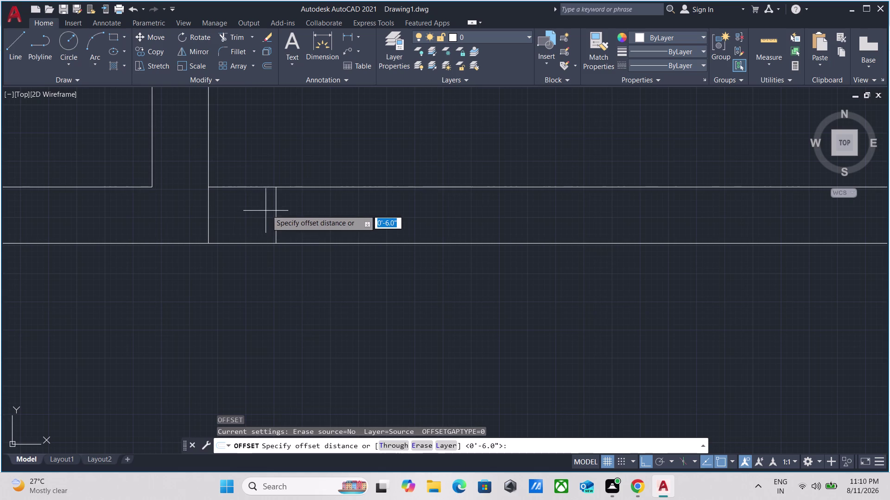
click(277, 215)
click(412, 192)
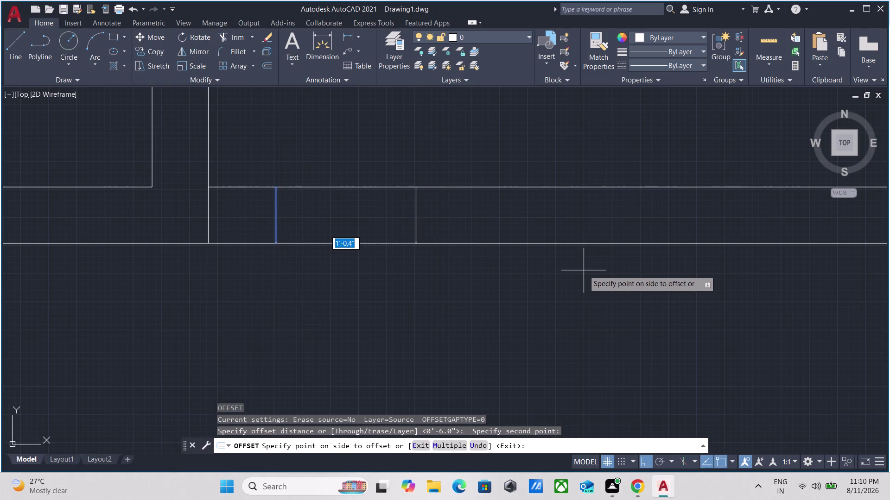
text(3')
key(Return)
scroll(down, 3)
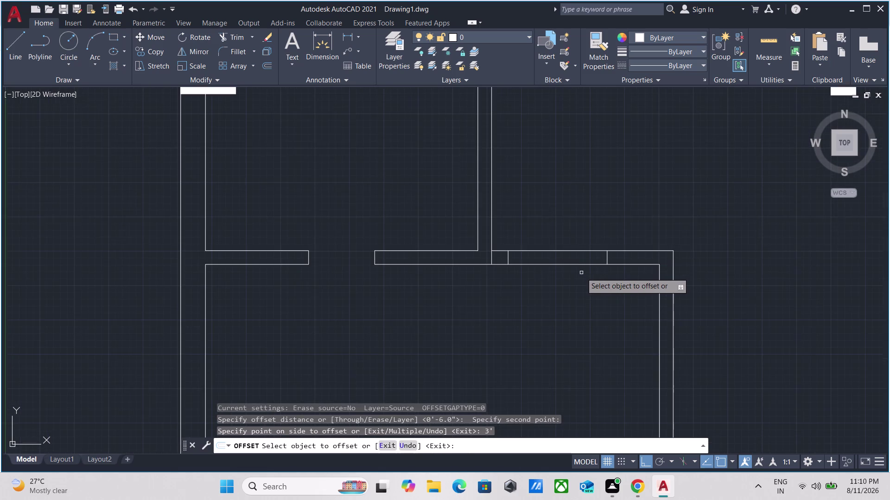
scroll(up, 3)
key(Escape)
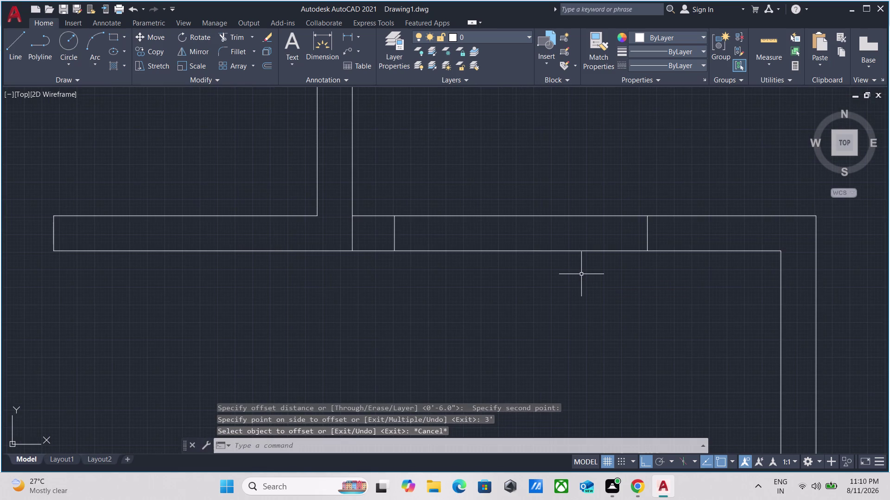
Trim the wall lines between the two cross lines with a fence selection.
text(TR)
key(Return)
click(577, 270)
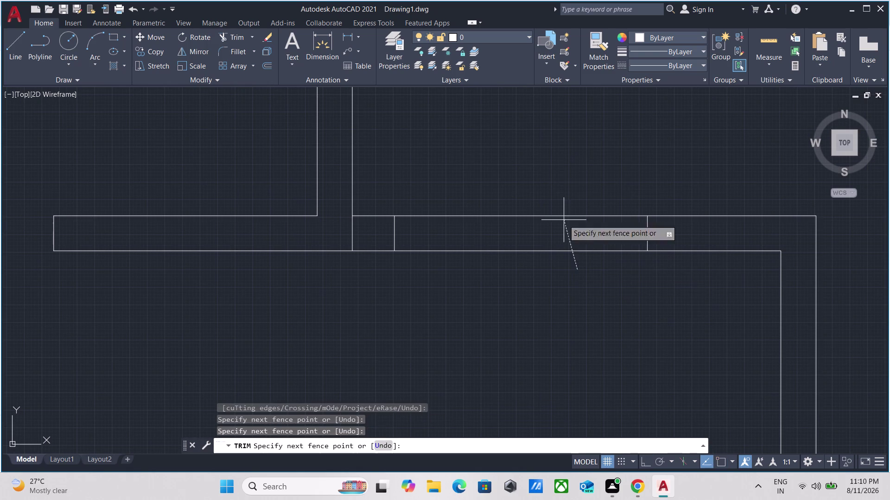
click(550, 175)
scroll(up, 3)
click(379, 227)
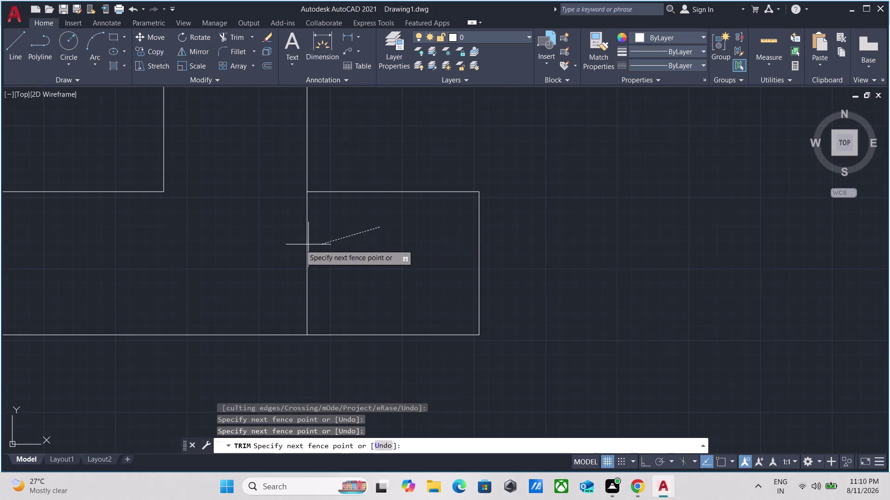
click(250, 246)
key(Escape)
Pan and zoom across the floor plan to review the door openings and central hall.
scroll(down, 3)
scroll(down, 3)
middle_drag(407, 230, 407, 256)
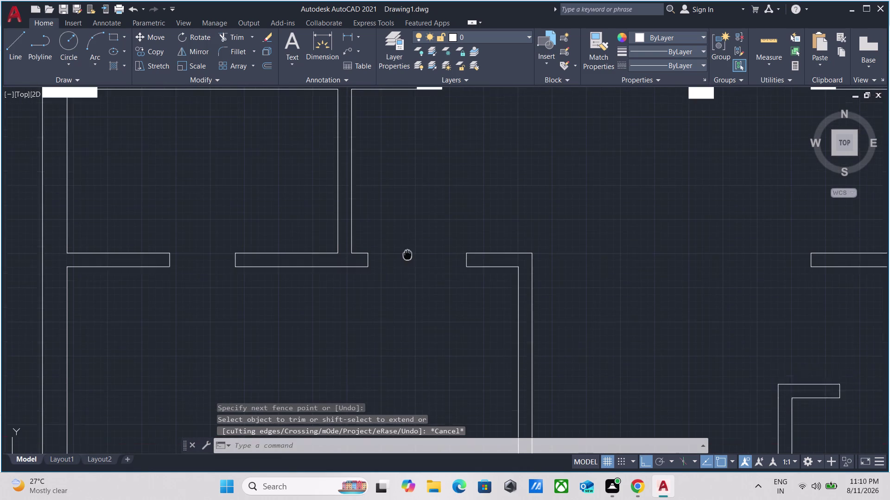
middle_drag(407, 256, 407, 261)
scroll(down, 3)
middle_drag(412, 248, 406, 268)
scroll(up, 3)
scroll(down, 3)
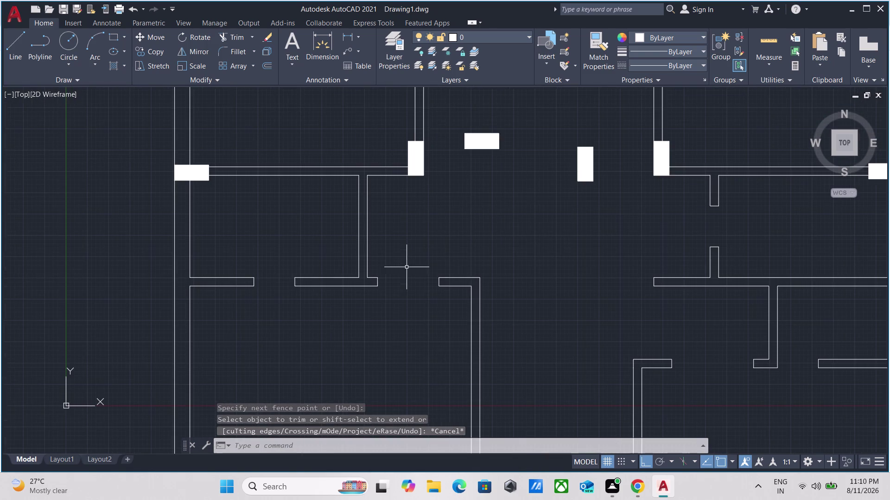
middle_drag(406, 267, 421, 240)
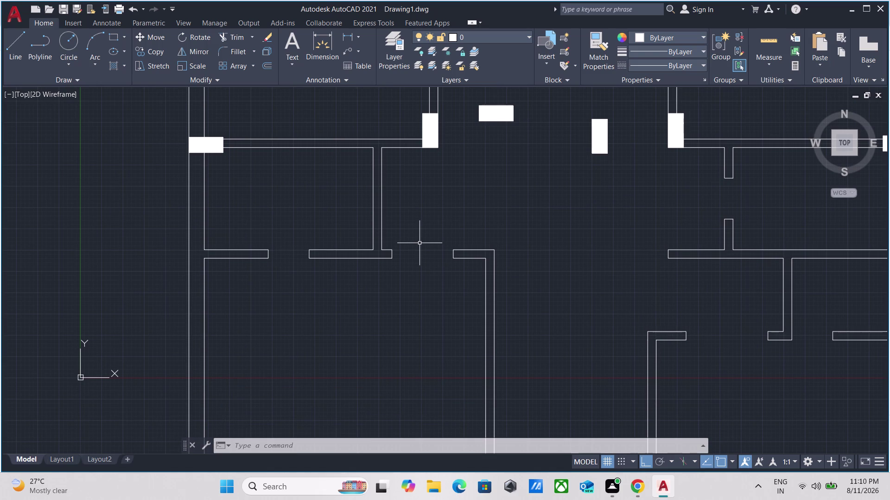
scroll(down, 3)
scroll(up, 3)
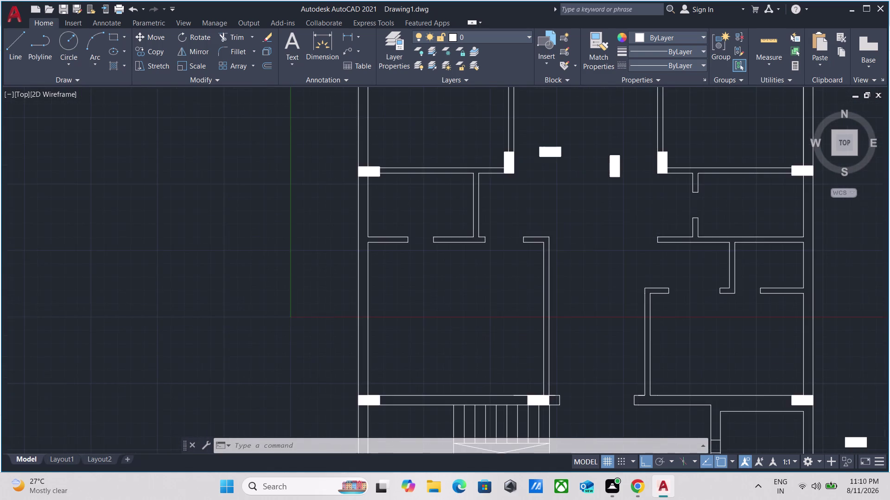
scroll(down, 3)
middle_drag(654, 214, 485, 280)
scroll(up, 3)
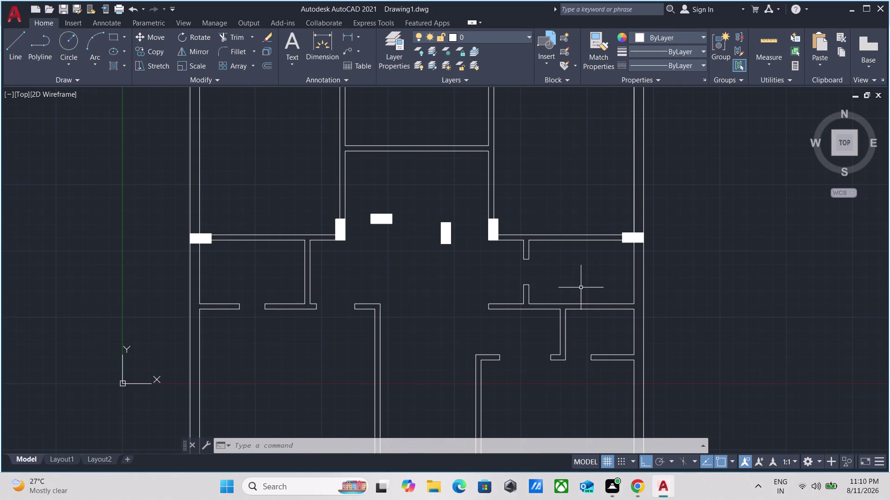
scroll(up, 3)
scroll(down, 3)
scroll(down, 3)
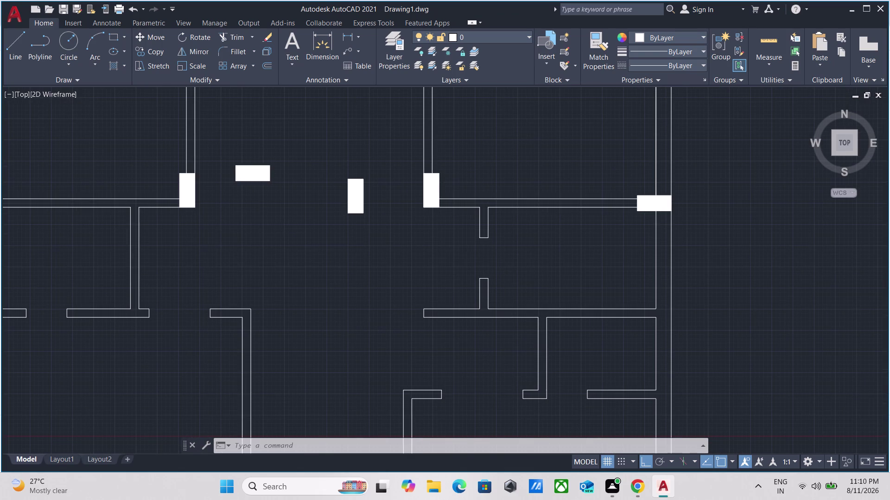
middle_drag(549, 267, 557, 318)
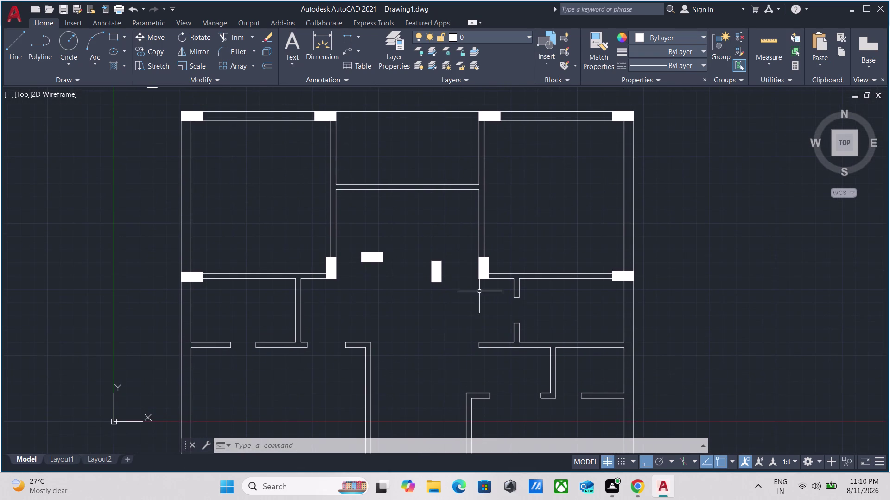
scroll(up, 3)
scroll(down, 3)
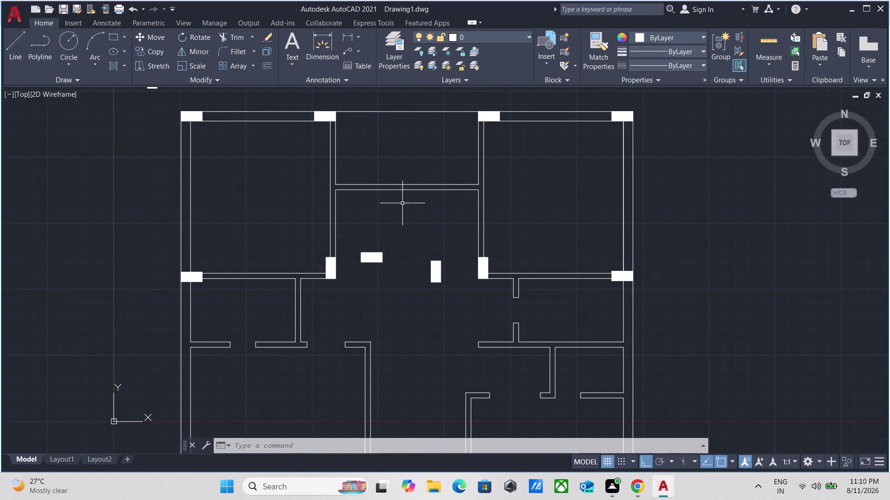
scroll(up, 3)
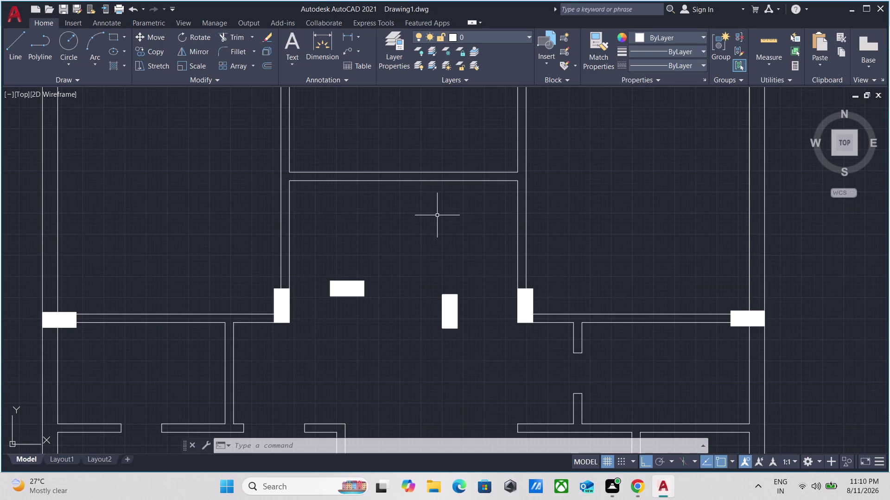
scroll(down, 3)
scroll(up, 3)
middle_drag(438, 214, 429, 221)
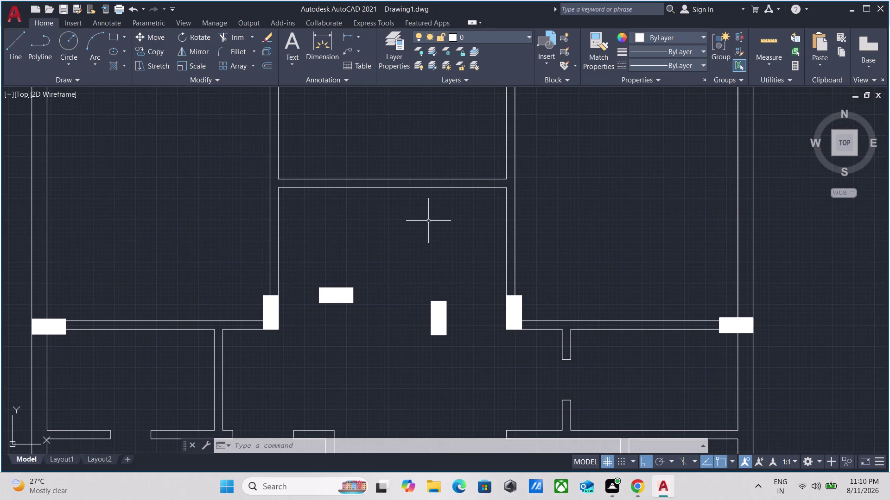
Draw a short line at the wall end, select it, then clear the selection.
key(l)
key(Return)
scroll(up, 3)
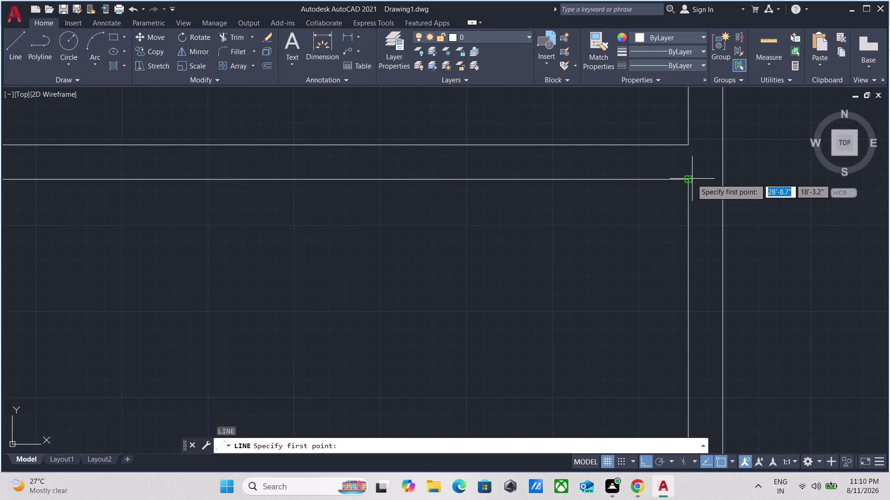
click(690, 178)
click(726, 177)
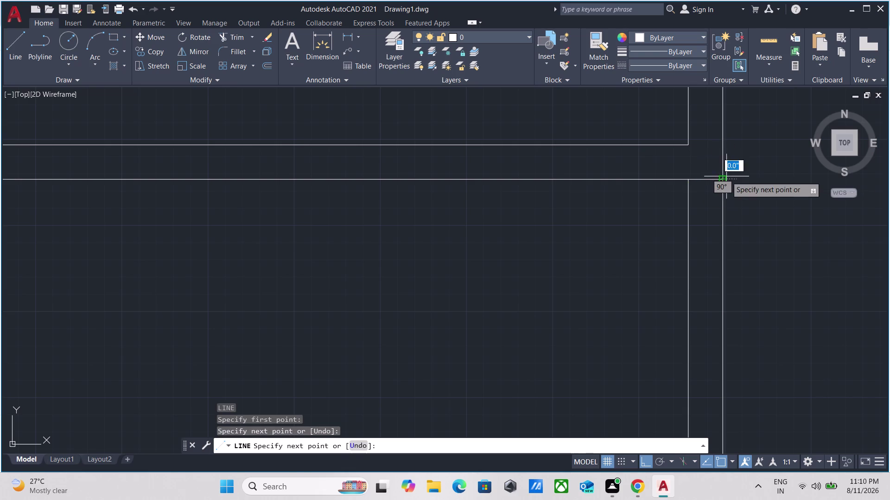
key(Escape)
scroll(up, 3)
drag(714, 195, 704, 188)
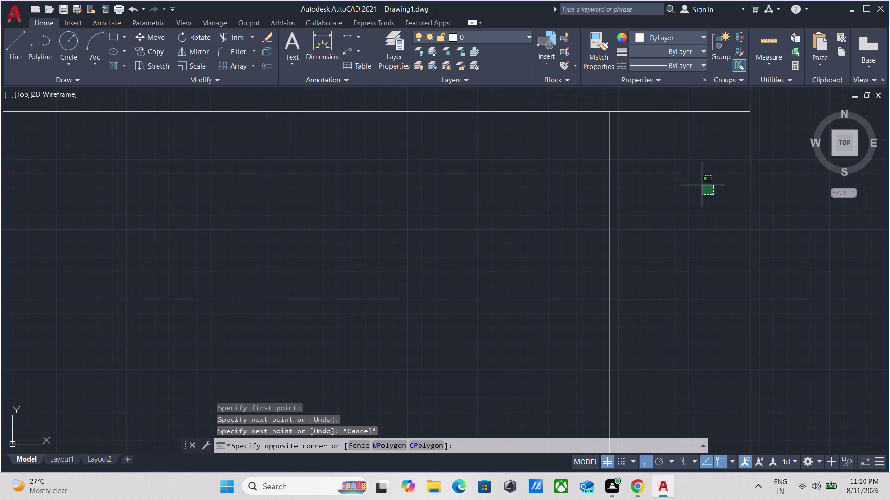
drag(704, 188, 699, 183)
click(649, 92)
scroll(down, 3)
key(Escape)
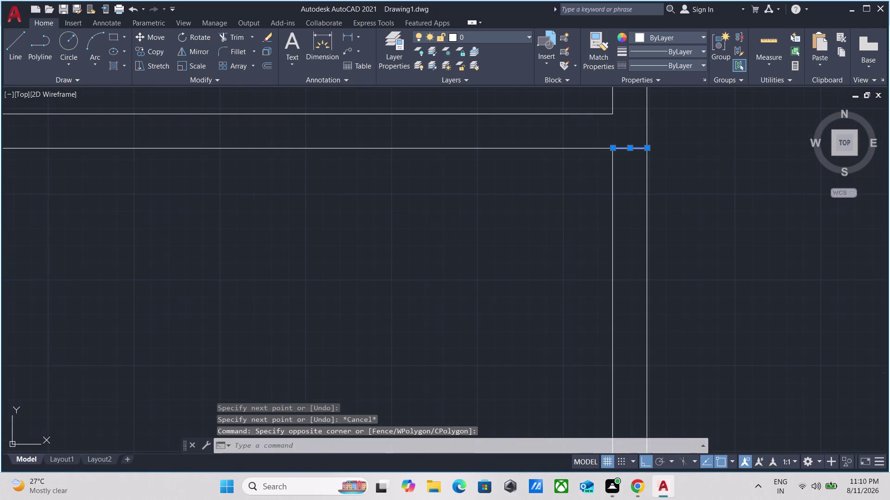
middle_drag(473, 220, 769, 250)
scroll(down, 3)
scroll(up, 3)
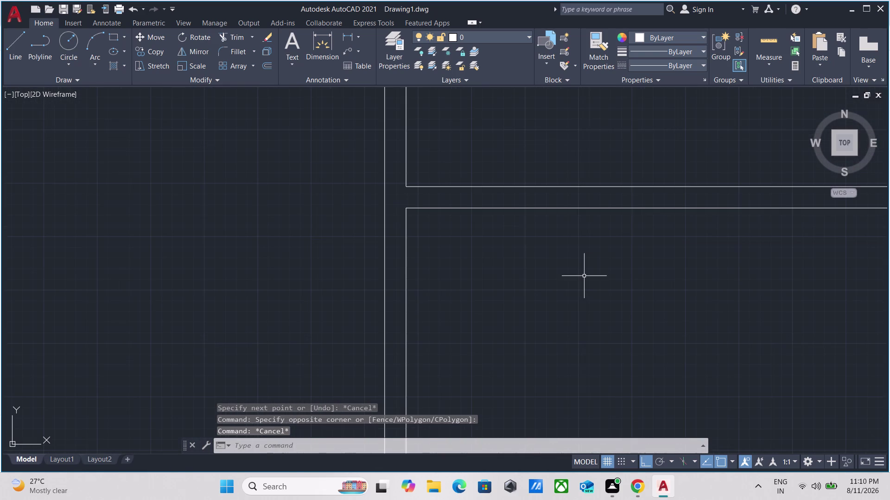
Draw a line from the horizontal wall edge's end to the vertical wall line, and select it.
key(l)
key(Return)
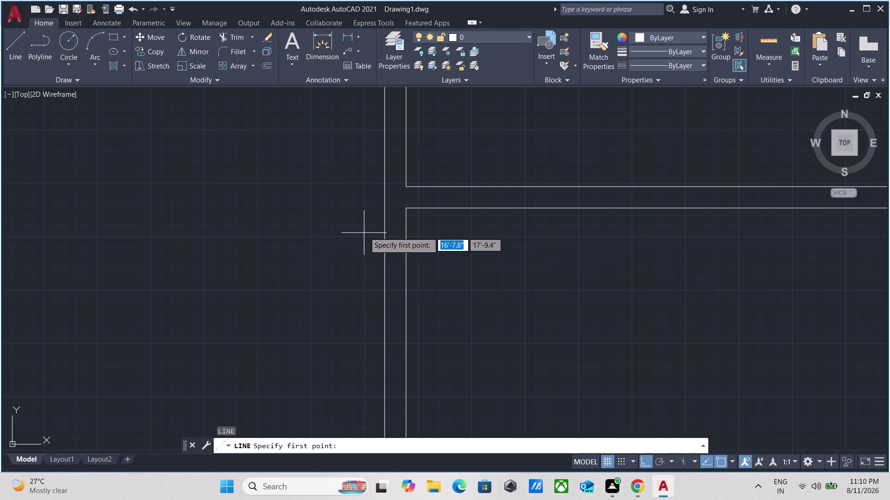
scroll(up, 3)
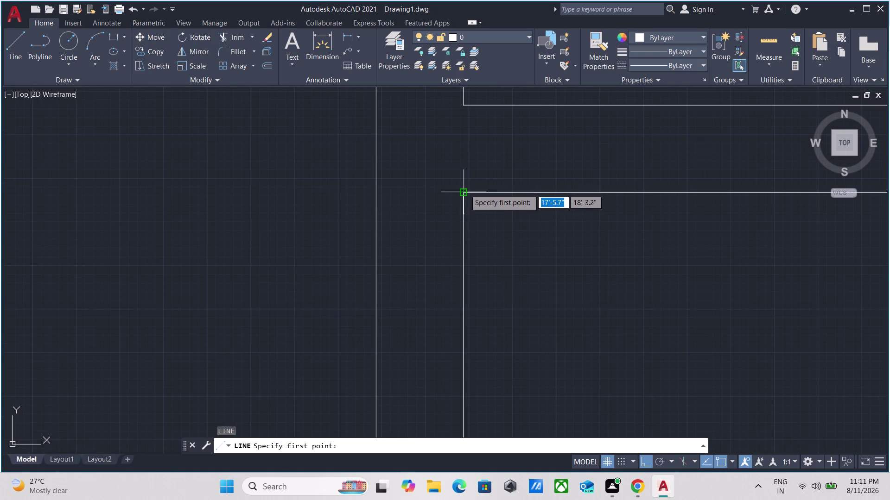
click(465, 191)
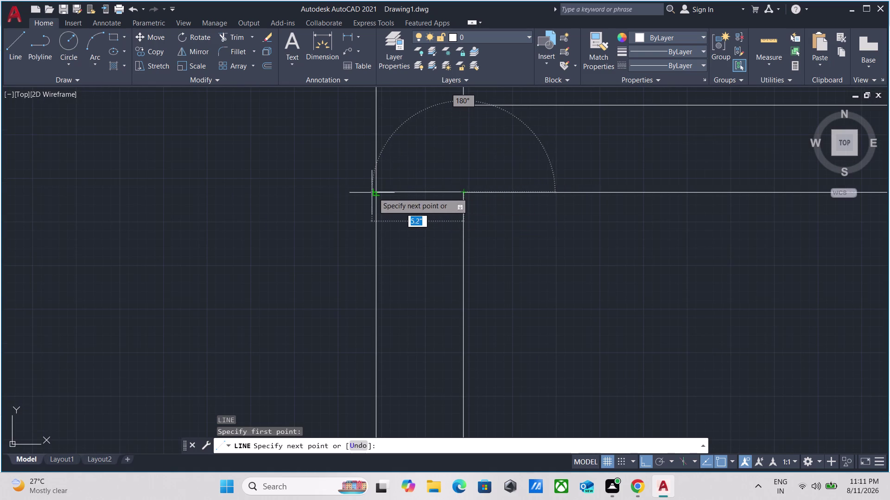
click(378, 191)
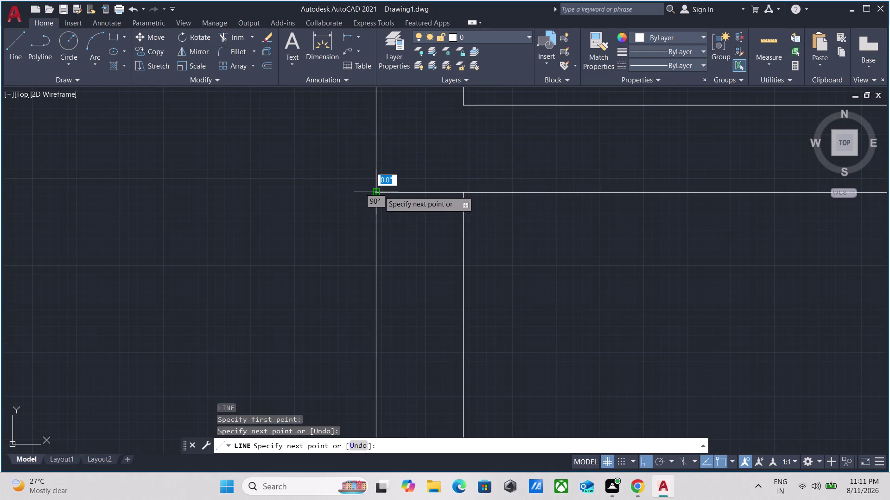
key(Escape)
scroll(up, 3)
drag(428, 209, 420, 194)
click(392, 111)
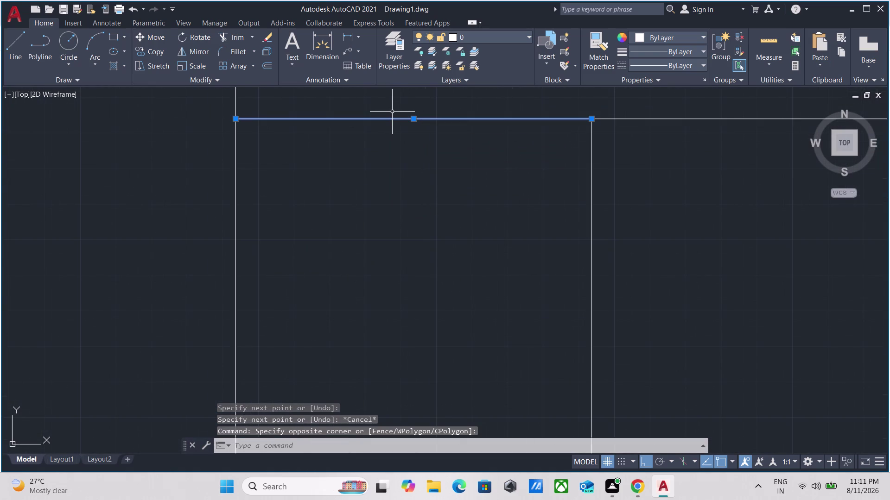
key(o)
key(Return)
Offset the wall edge by 6" and then 3' to mark the door gap.
scroll(down, 3)
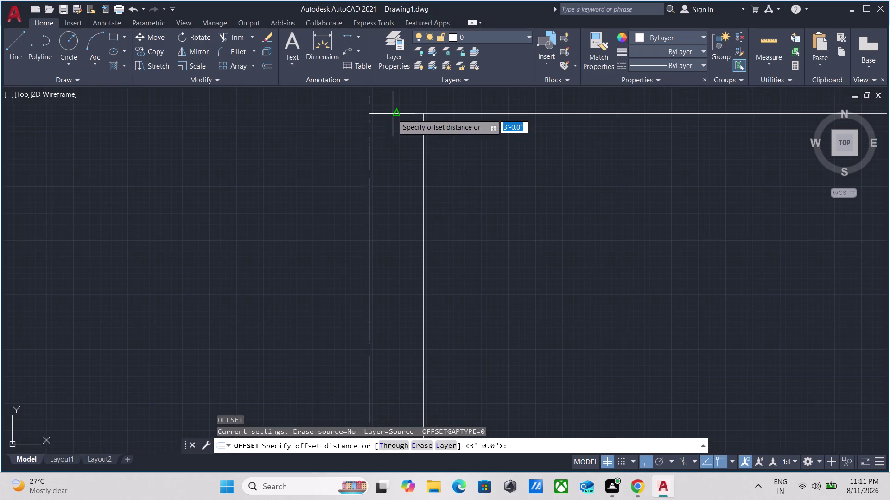
click(393, 116)
click(394, 140)
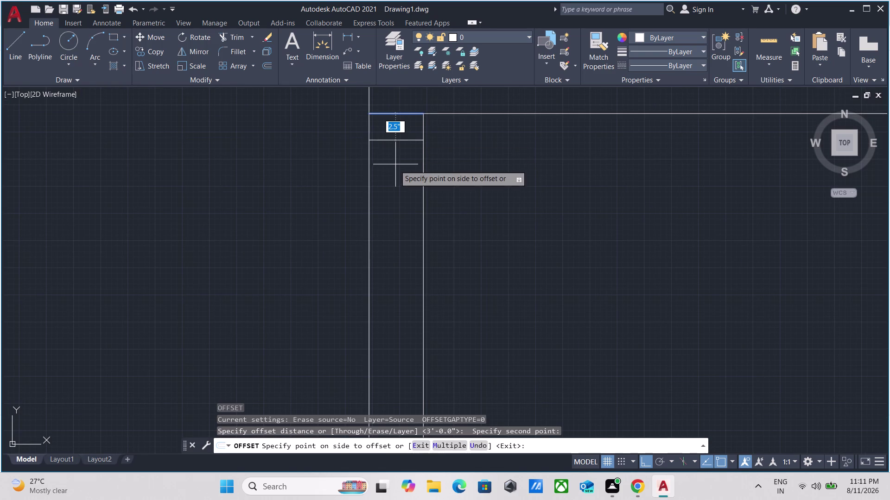
key(6)
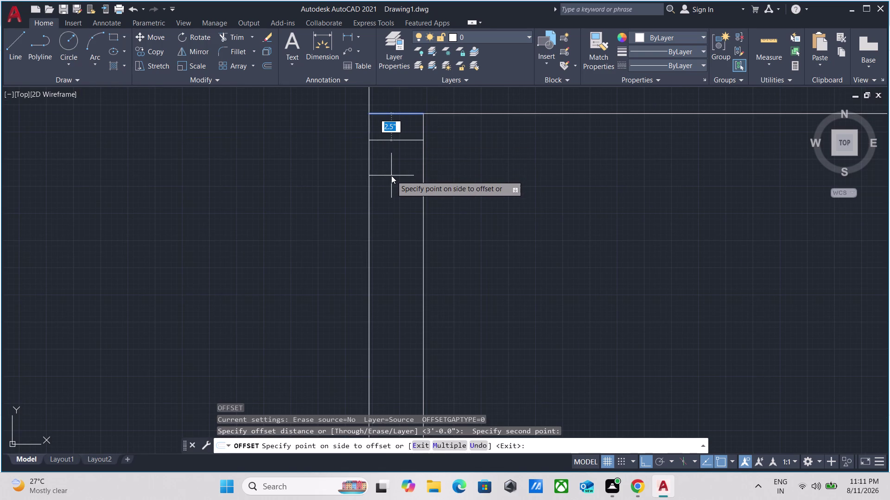
key(shift+quotedbl)
key(Return)
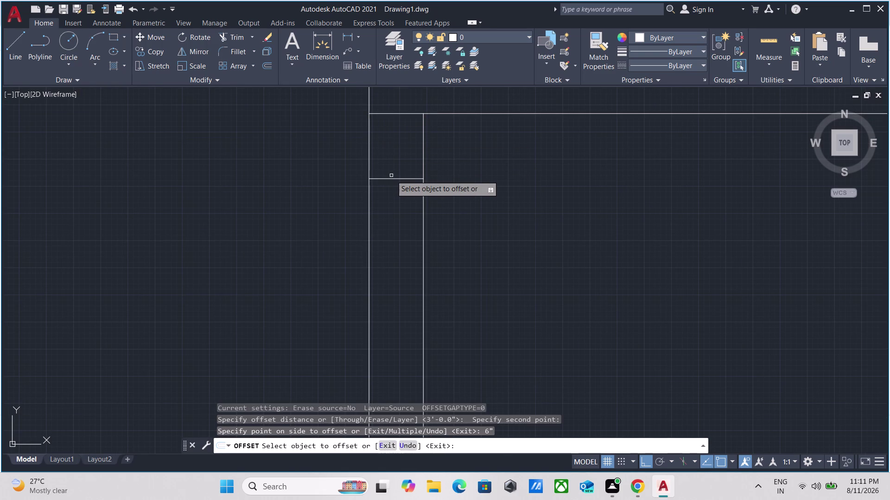
scroll(down, 3)
scroll(up, 3)
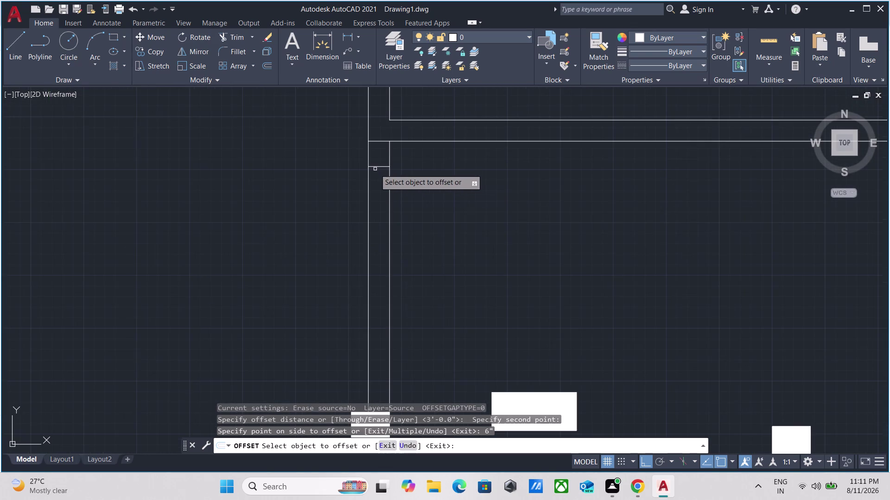
click(374, 167)
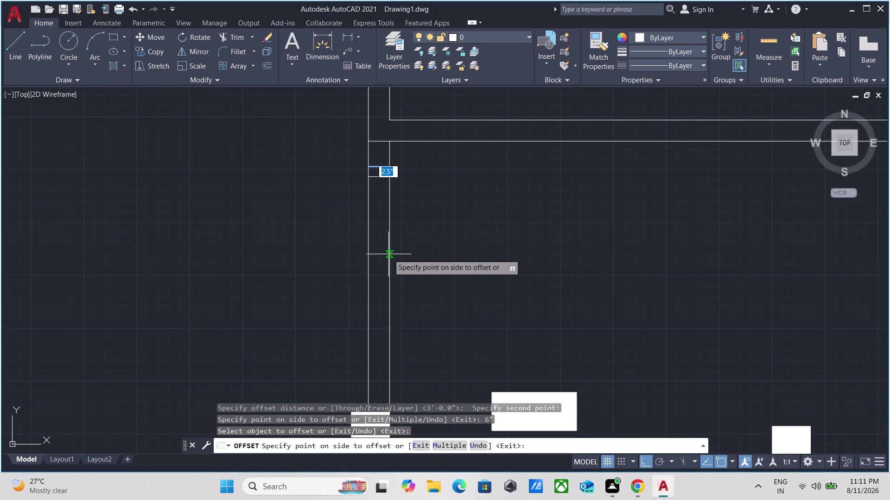
key(3)
key(apostrophe)
key(Return)
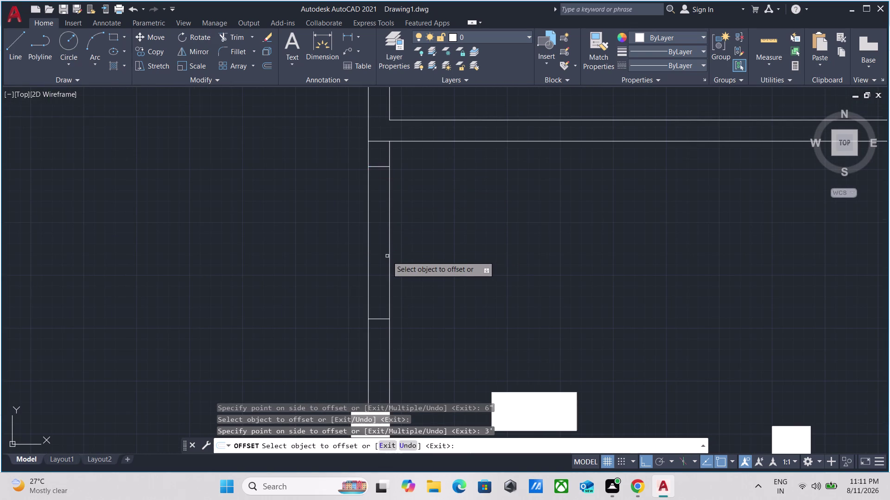
scroll(down, 3)
key(Escape)
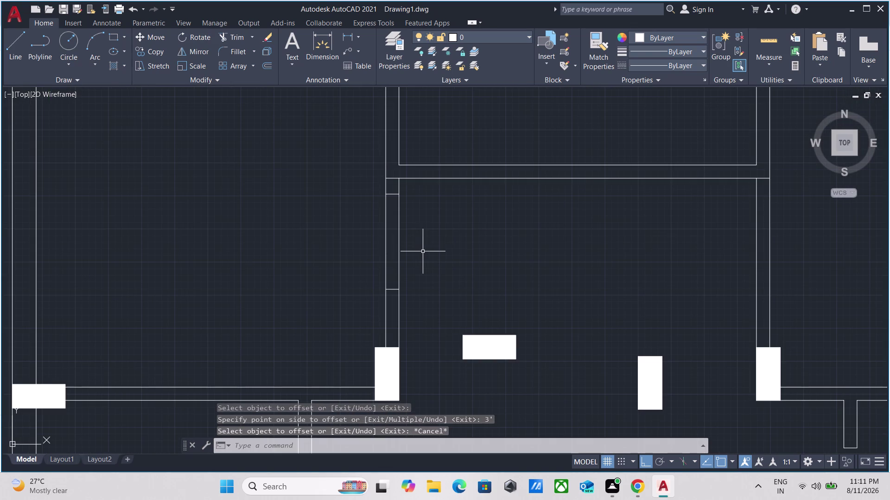
Trim the wall lines between the offset lines to open the doorway.
text(TR)
key(Return)
click(423, 250)
click(263, 251)
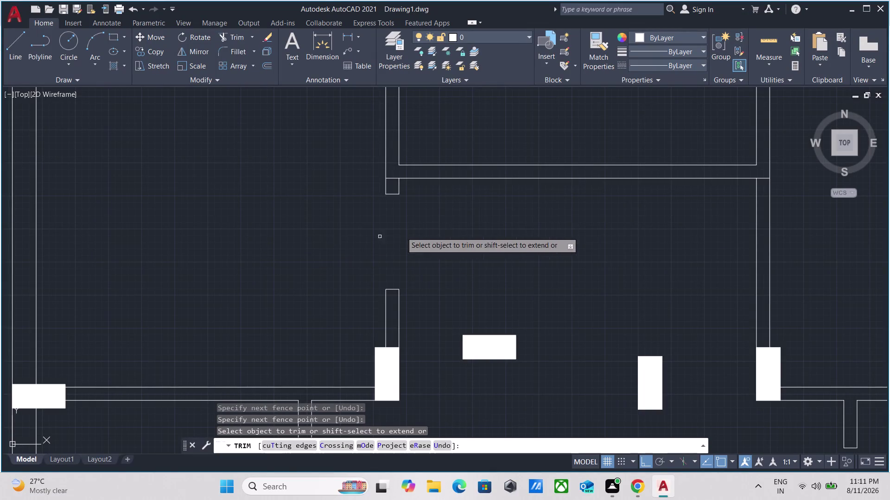
scroll(up, 3)
drag(432, 195, 431, 192)
click(429, 155)
scroll(down, 3)
scroll(down, 3)
middle_drag(611, 200, 408, 170)
scroll(up, 3)
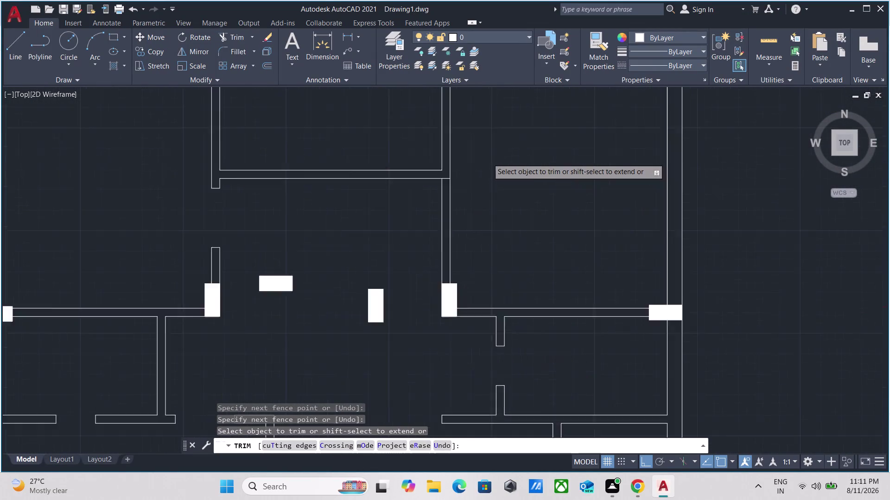
scroll(up, 3)
key(Escape)
scroll(up, 3)
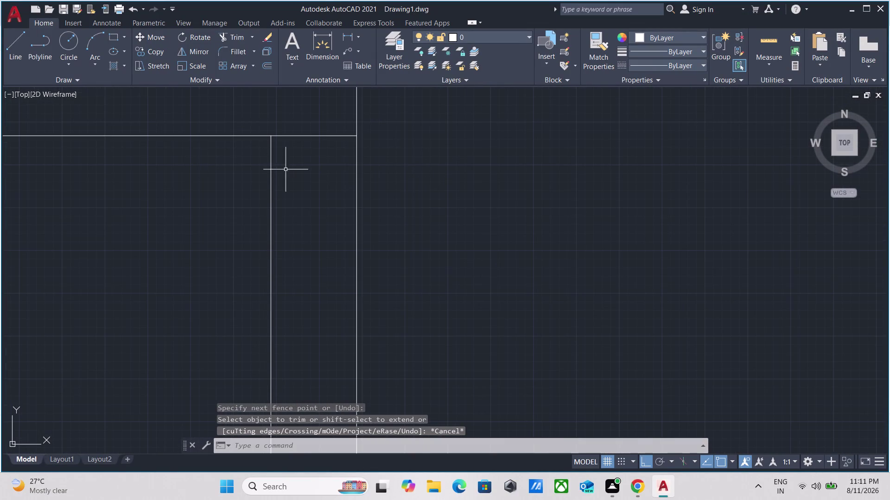
click(318, 163)
click(298, 134)
key(o)
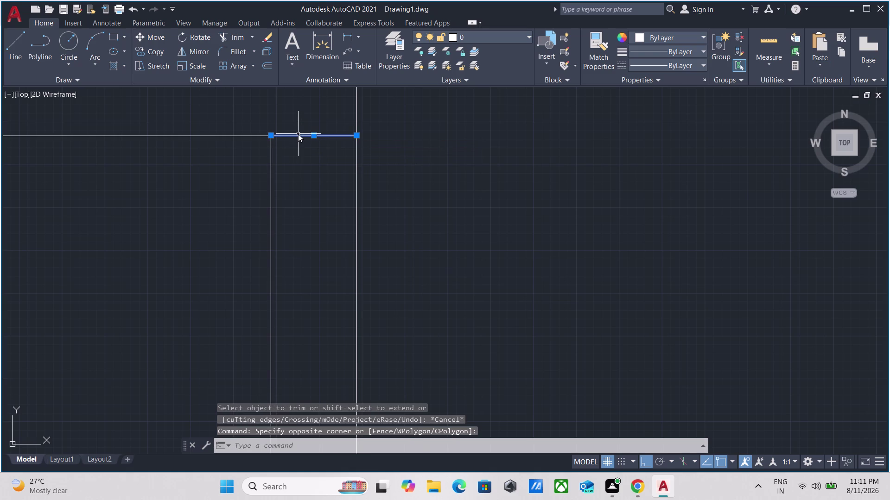
key(Return)
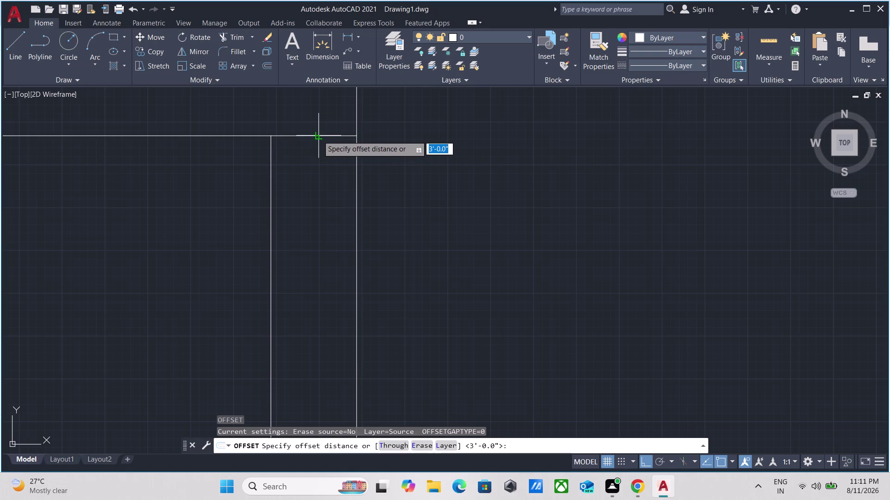
click(318, 136)
click(317, 193)
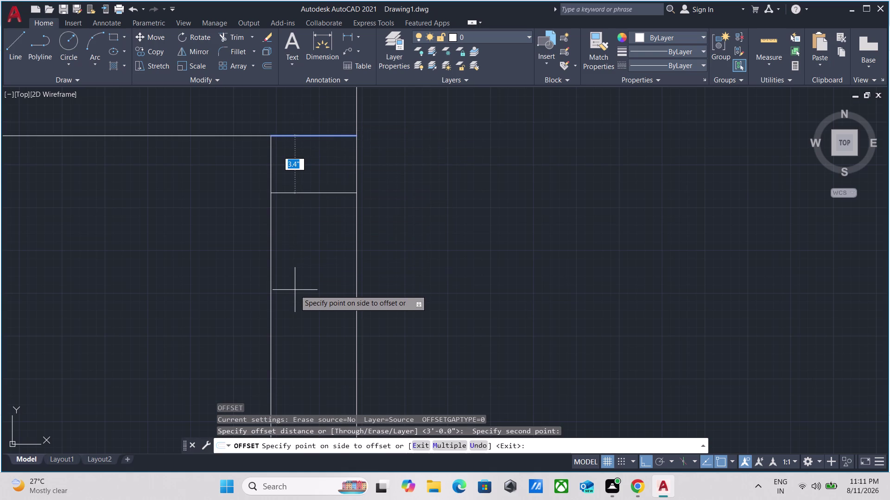
text(3')
key(Return)
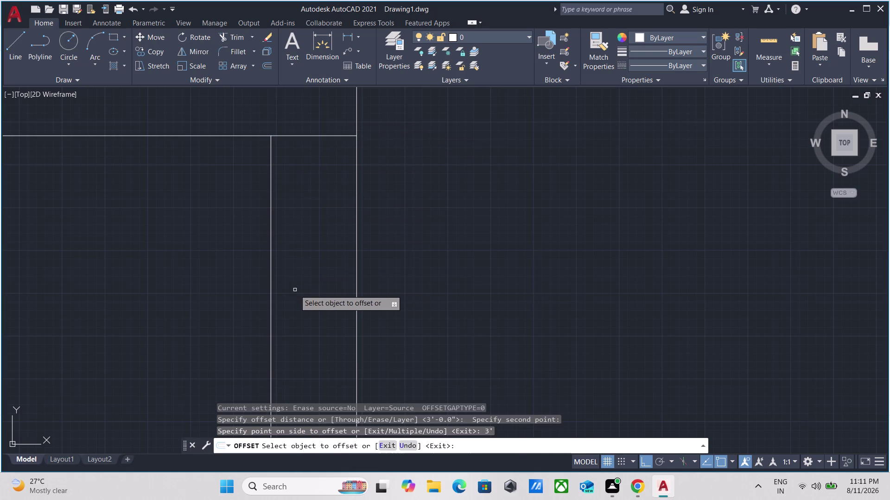
scroll(down, 3)
key(Escape)
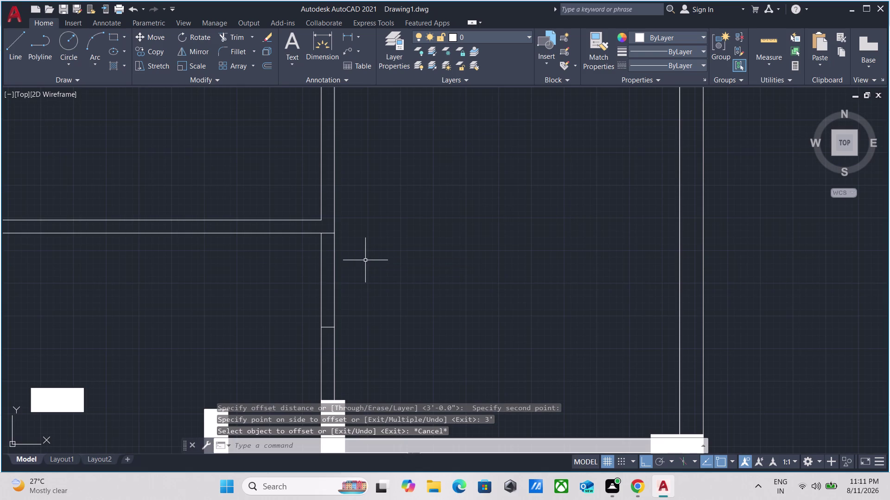
text(TR)
key(Return)
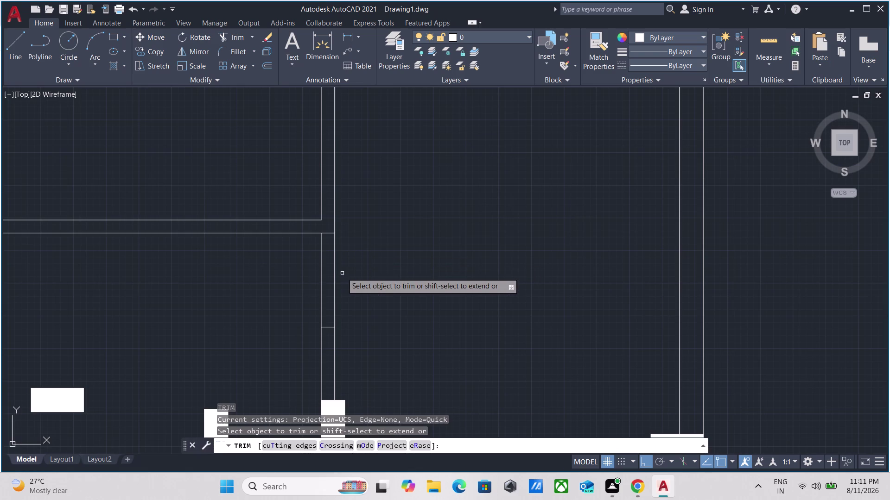
click(342, 273)
click(215, 287)
scroll(down, 3)
middle_drag(218, 284, 294, 256)
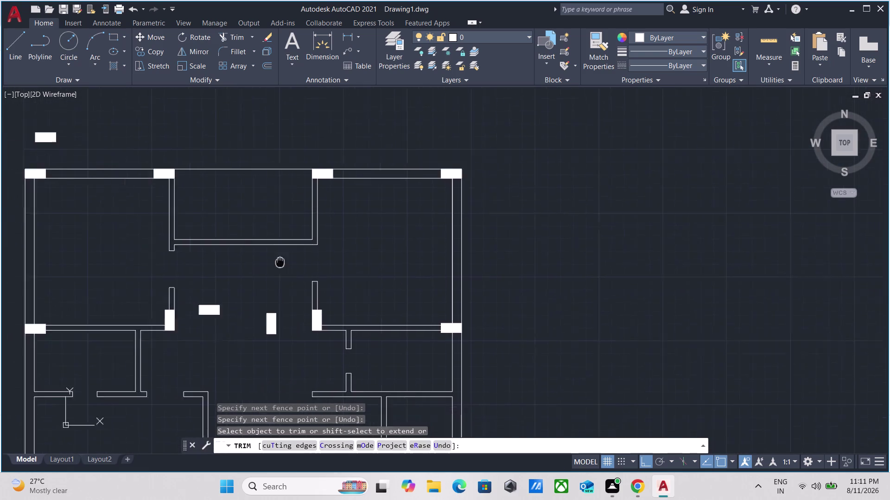
middle_drag(295, 256, 353, 241)
scroll(up, 3)
scroll(up, 3)
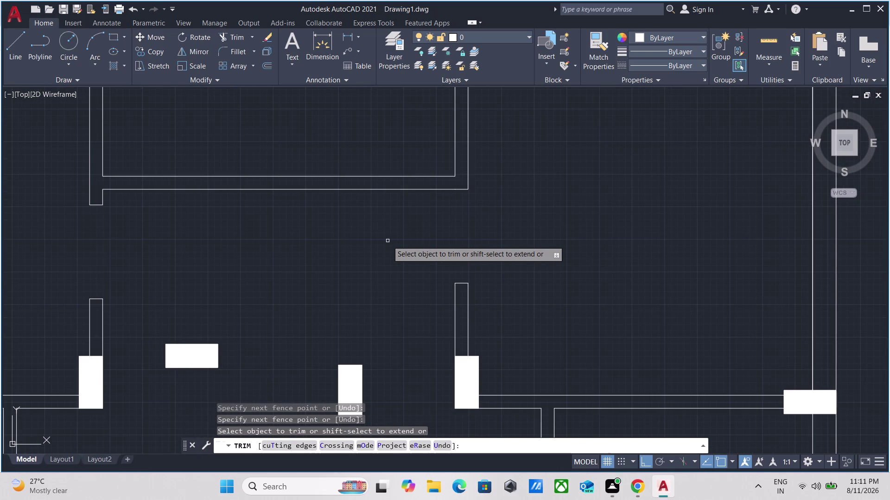
key(ctrl+z)
scroll(down, 3)
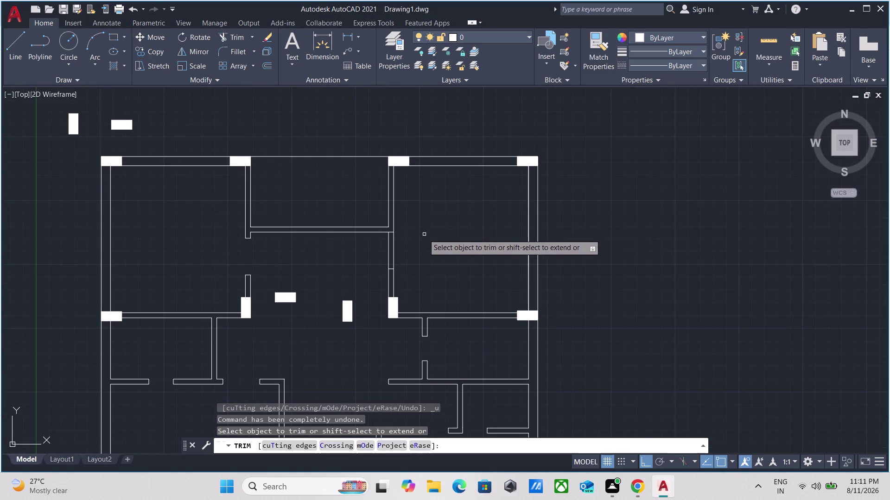
key(Escape)
scroll(up, 3)
scroll(up, 3)
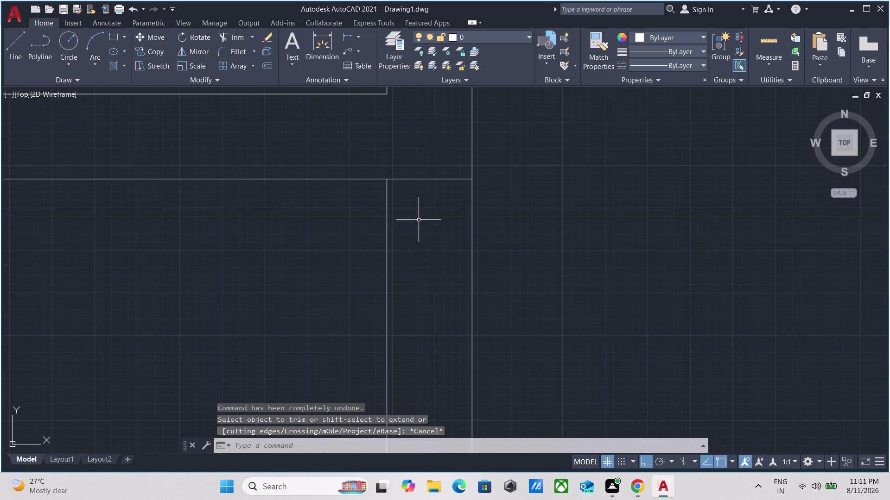
Offset the wall's top edge down by 6".
drag(430, 203, 427, 196)
click(414, 164)
key(o)
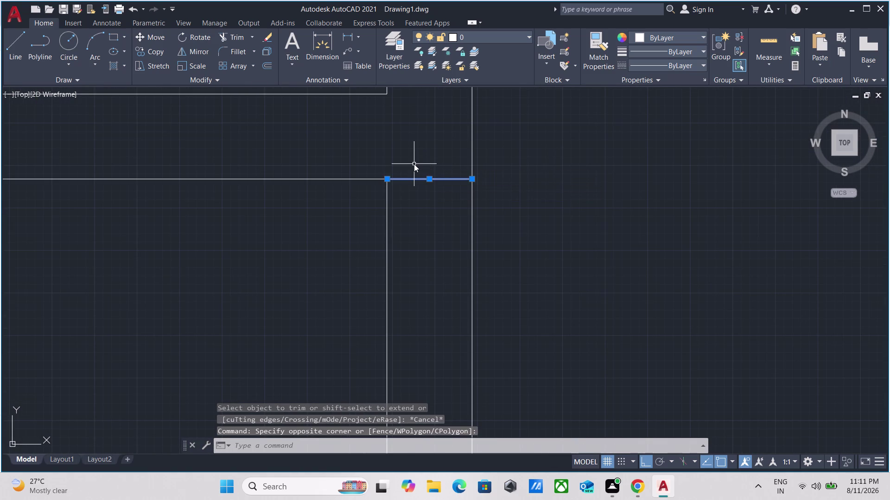
key(Return)
click(426, 179)
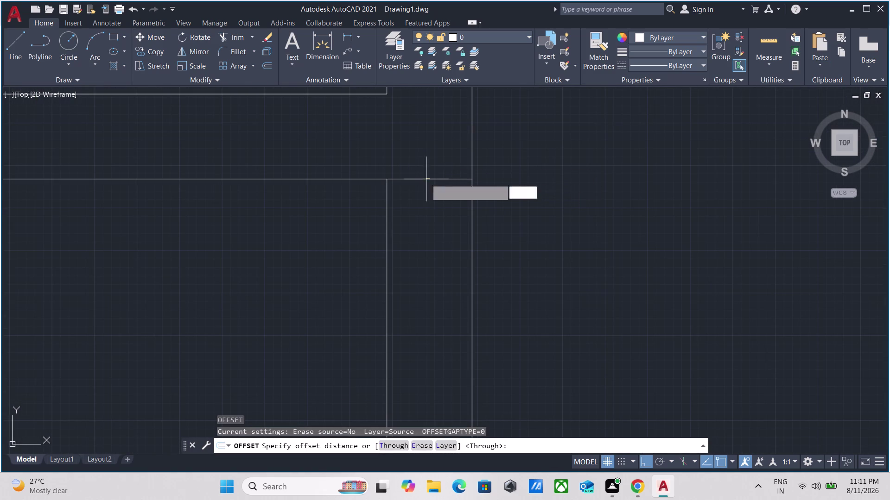
drag(416, 233, 416, 227)
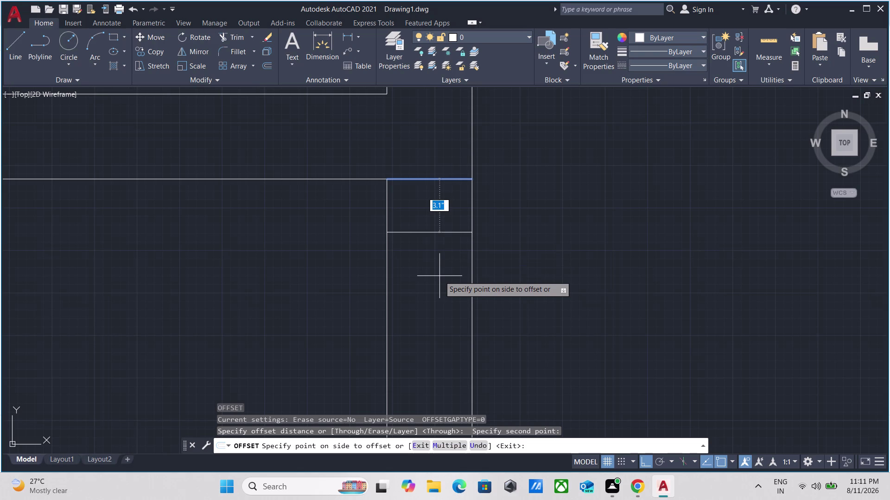
key(6)
key(shift+quotedbl)
key(Return)
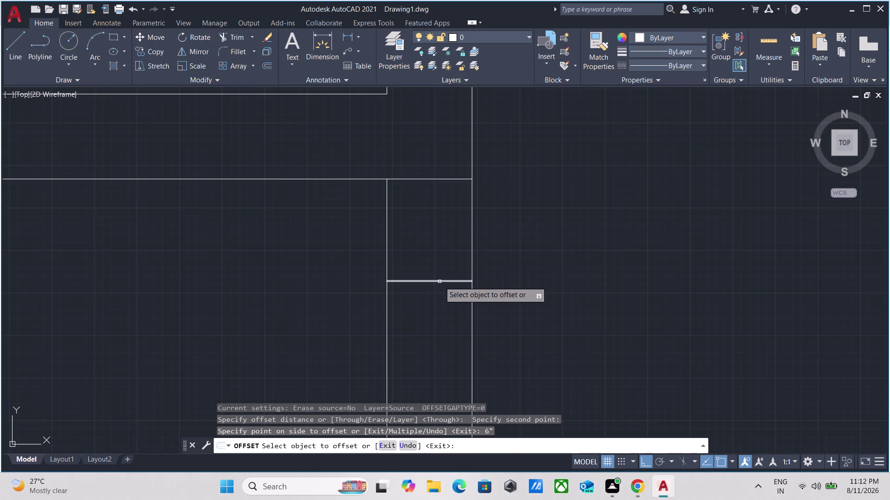
scroll(down, 3)
middle_drag(426, 333, 449, 204)
scroll(up, 3)
scroll(up, 3)
scroll(down, 3)
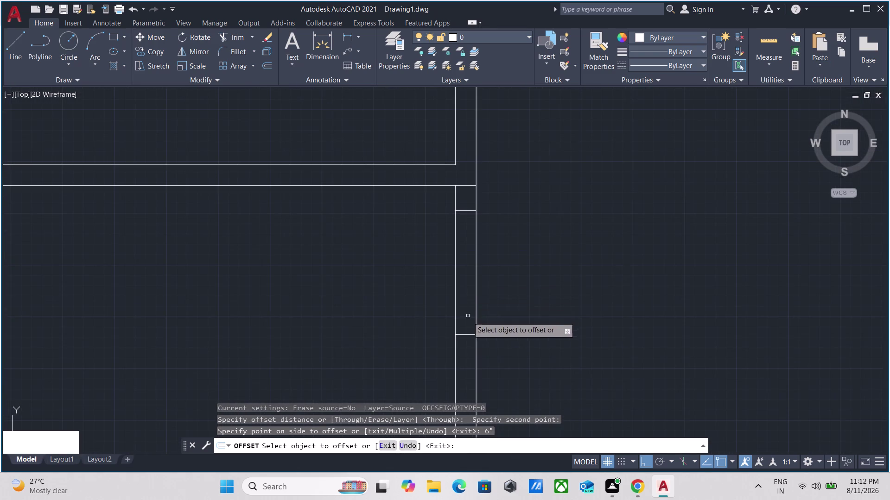
key(Escape)
Delete the extra horizontal line in the wall and select the short cross line.
scroll(up, 3)
drag(469, 342, 470, 306)
click(456, 234)
right_click(455, 236)
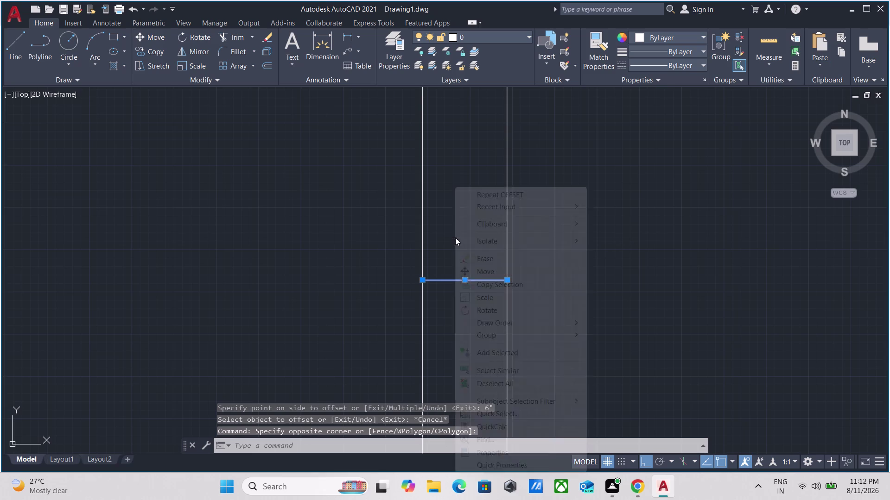
click(503, 258)
scroll(down, 3)
middle_drag(427, 157, 427, 274)
scroll(up, 3)
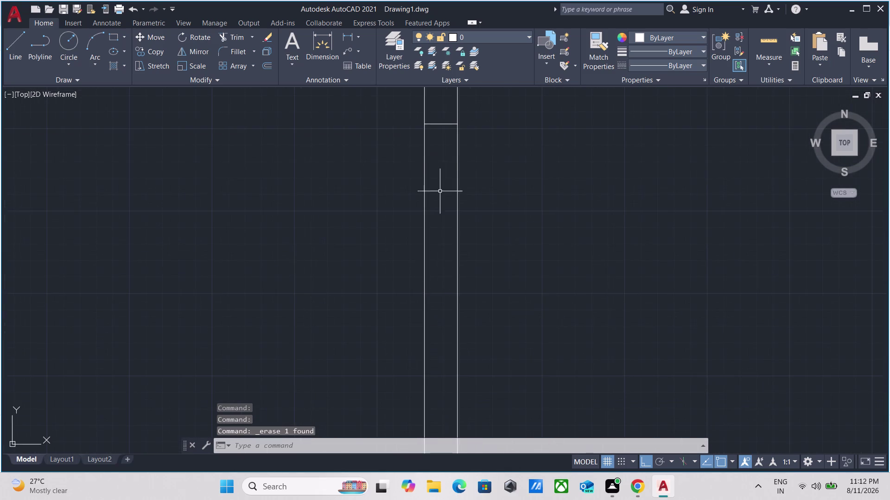
scroll(up, 3)
middle_drag(442, 153, 426, 241)
click(426, 232)
click(420, 200)
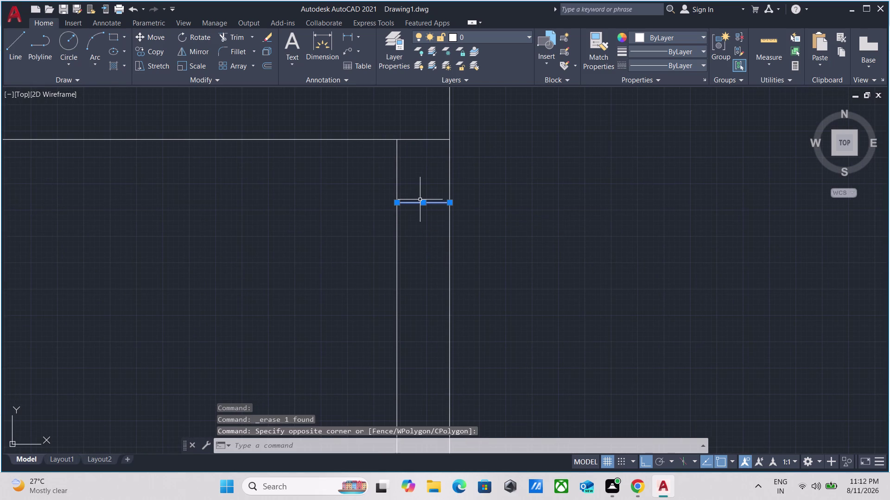
Offset the short cross line 3' down the wall for the door width.
key(o)
key(Return)
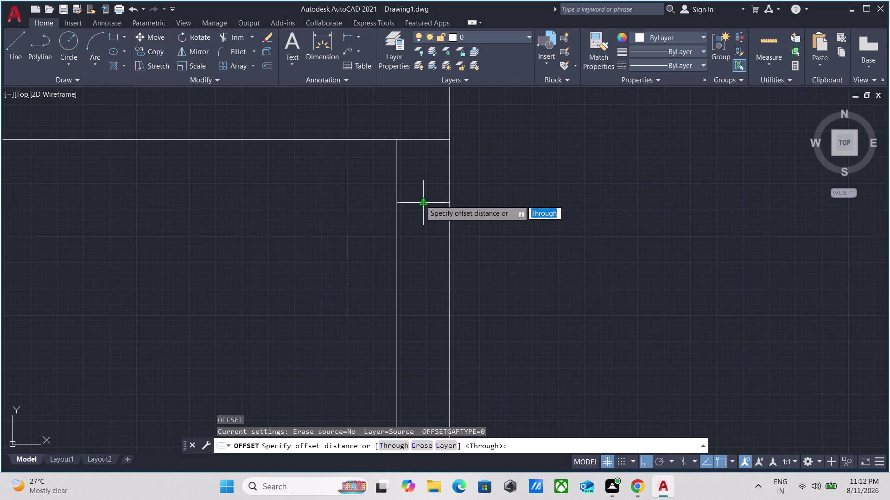
click(420, 201)
click(413, 288)
scroll(down, 3)
middle_drag(449, 223, 456, 192)
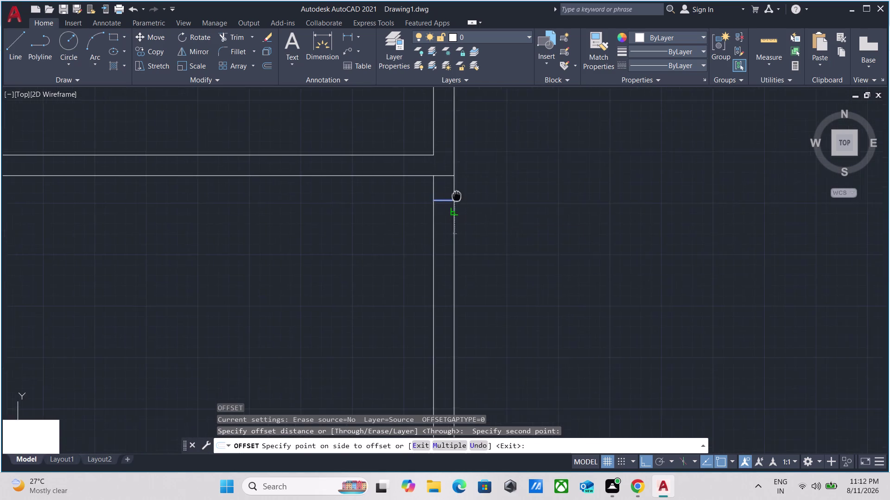
middle_drag(457, 192, 460, 134)
scroll(up, 3)
text(3)
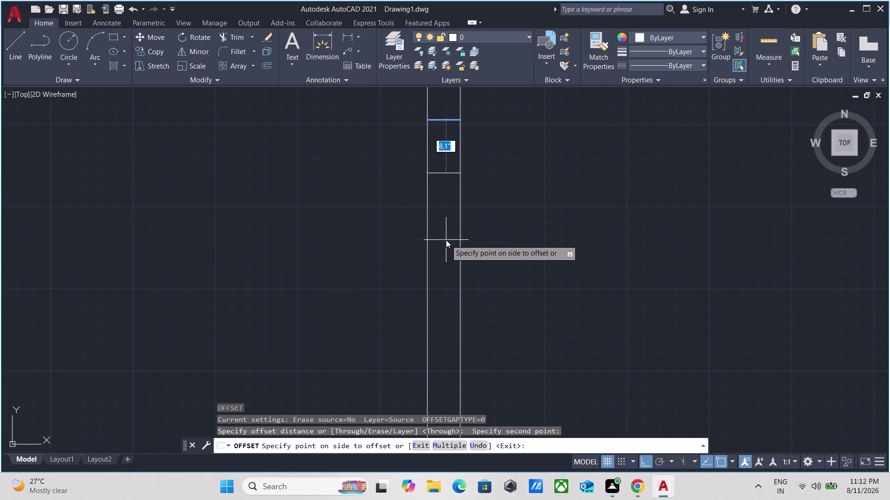
text(')
key(Return)
scroll(down, 3)
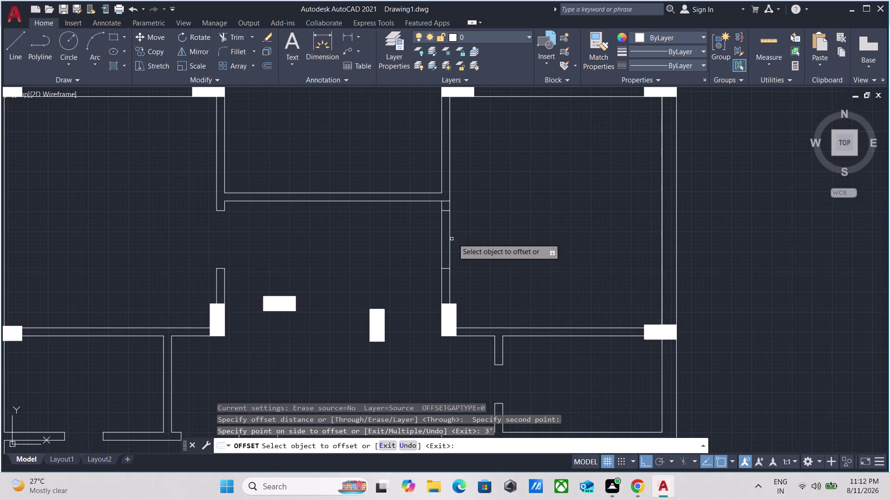
key(Escape)
Trim the wall segments between the door lines to cut the opening.
text(TR)
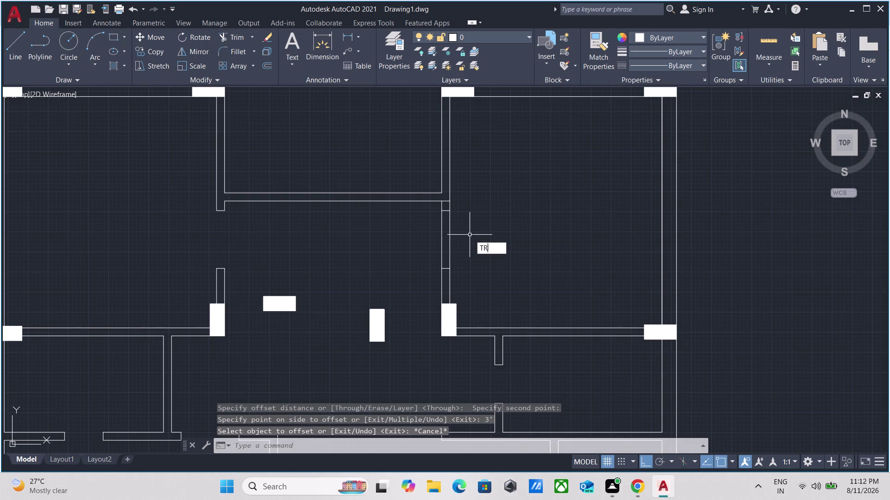
key(Return)
click(469, 235)
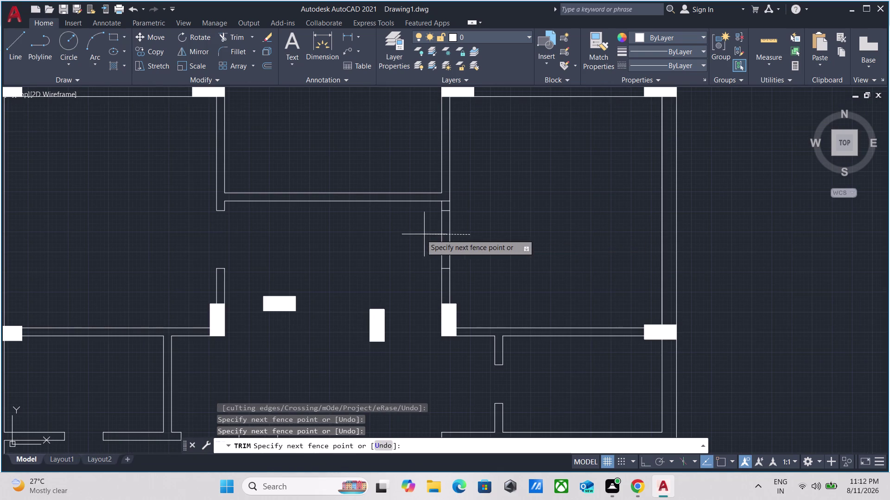
click(405, 235)
scroll(up, 3)
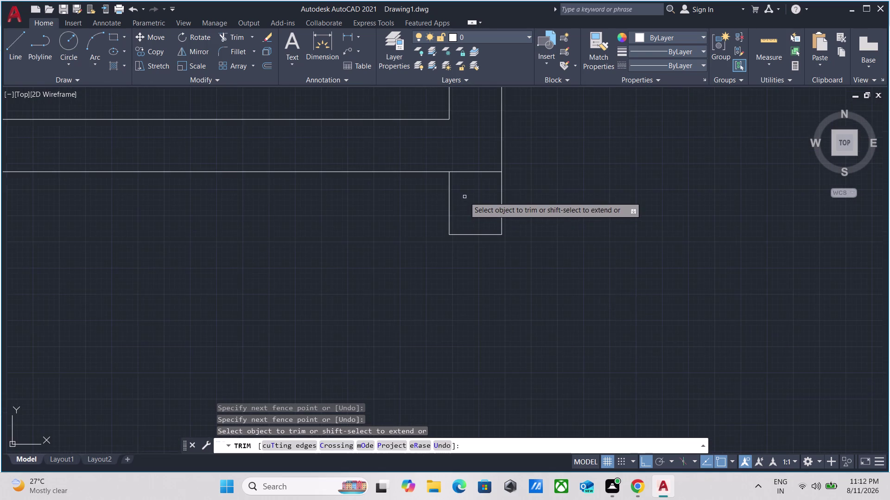
scroll(up, 3)
click(473, 192)
click(493, 97)
scroll(down, 3)
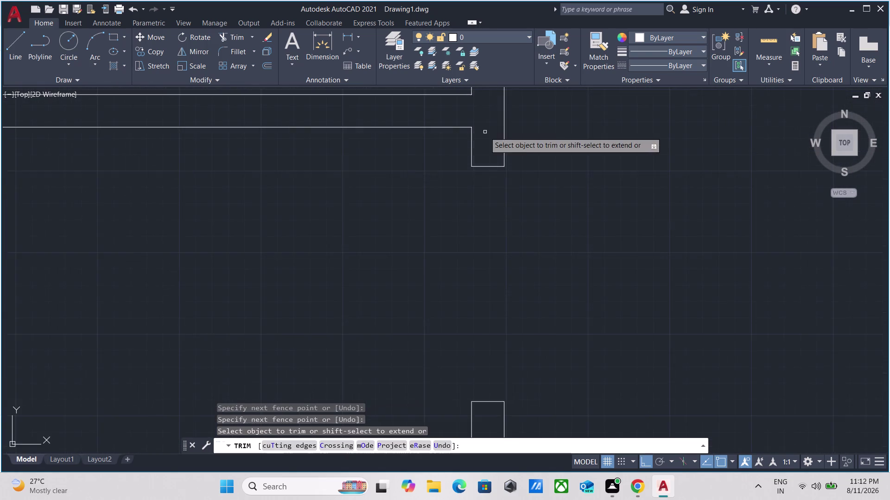
scroll(down, 3)
middle_drag(427, 188, 425, 233)
key(Escape)
scroll(down, 3)
middle_drag(426, 234, 476, 232)
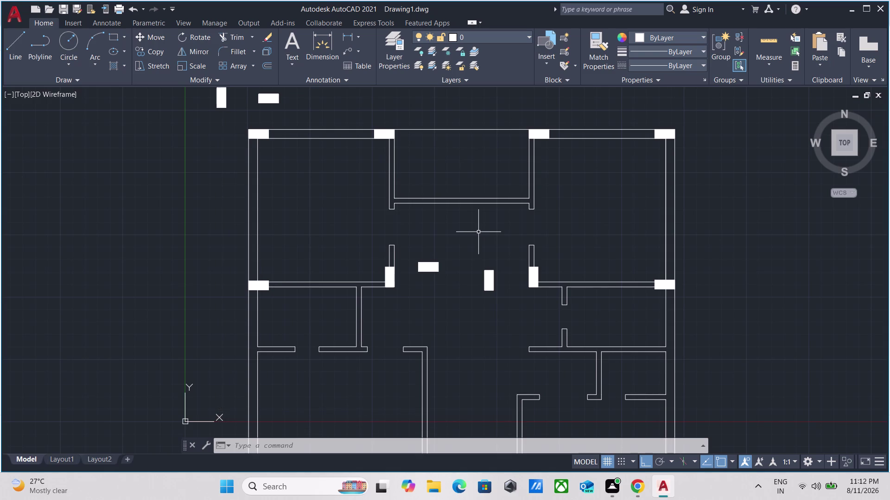
scroll(down, 3)
middle_drag(477, 231, 479, 110)
scroll(up, 3)
middle_drag(425, 233, 391, 208)
scroll(down, 3)
scroll(up, 3)
middle_drag(472, 233, 482, 142)
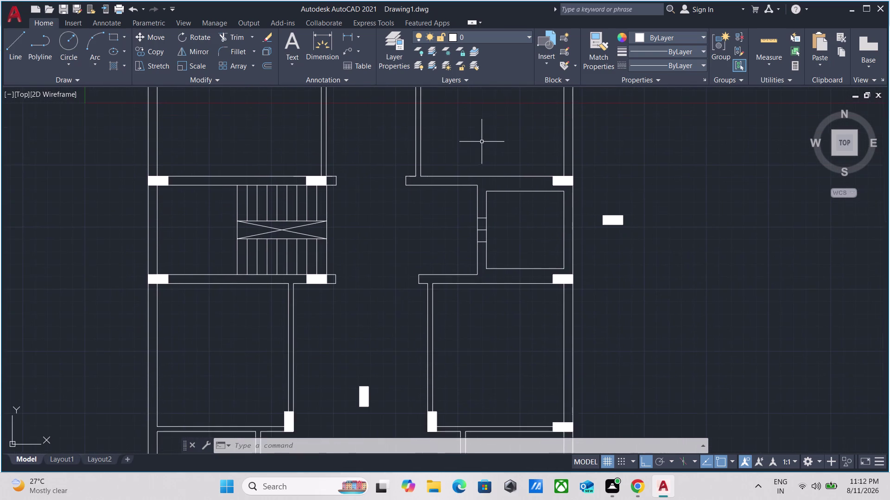
scroll(down, 3)
middle_drag(393, 227, 403, 197)
scroll(up, 3)
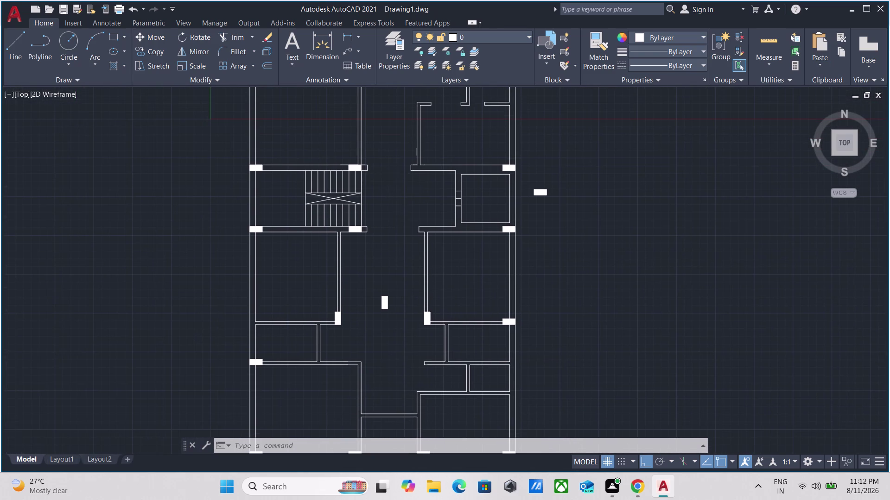
scroll(up, 3)
scroll(up, 3)
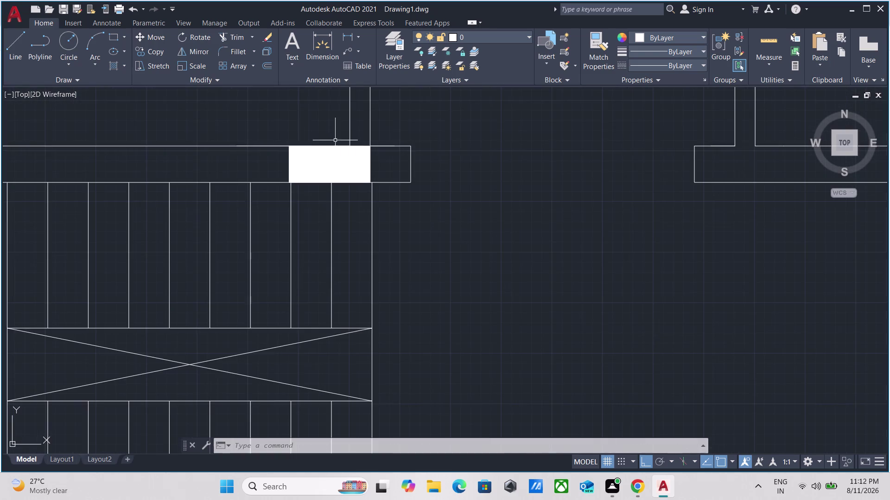
scroll(up, 3)
scroll(down, 3)
scroll(down, 3)
middle_drag(478, 233, 452, 169)
scroll(down, 3)
middle_drag(469, 229, 453, 148)
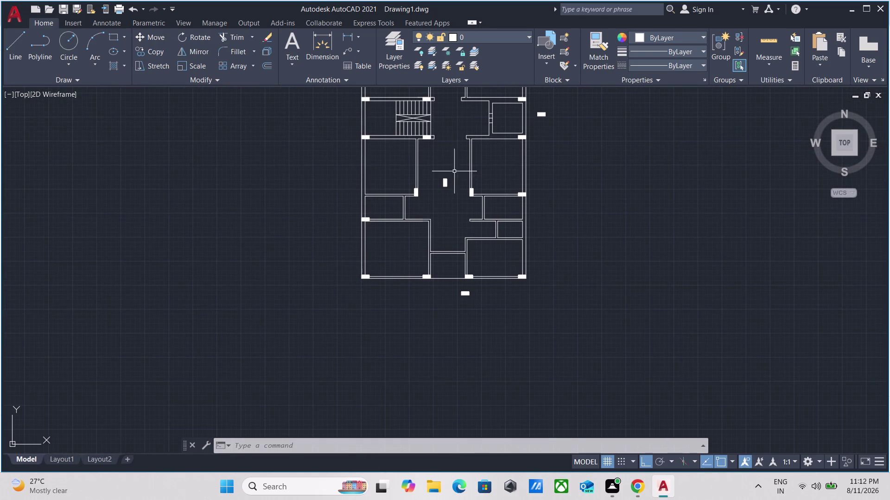
scroll(up, 3)
scroll(down, 3)
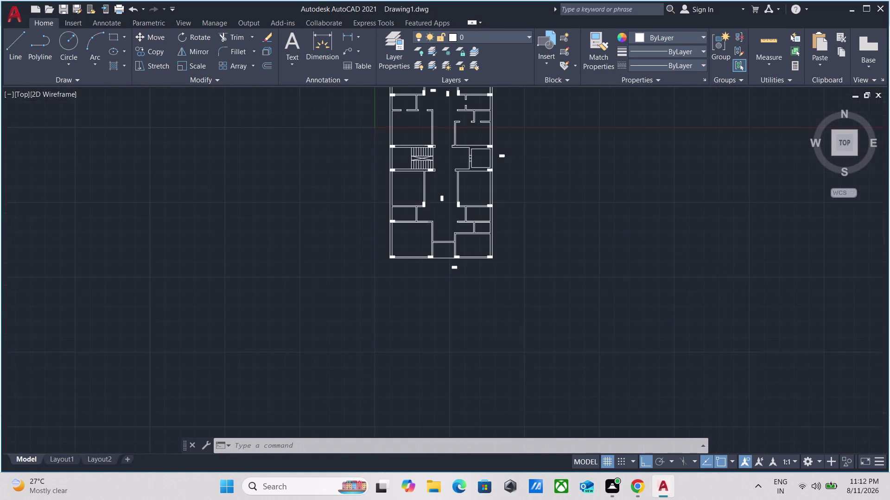
scroll(up, 3)
scroll(down, 3)
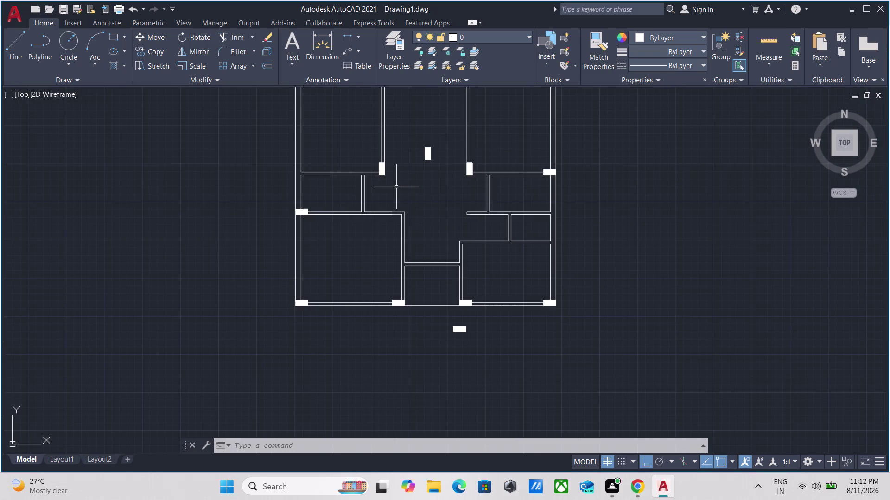
scroll(down, 3)
scroll(down, 3)
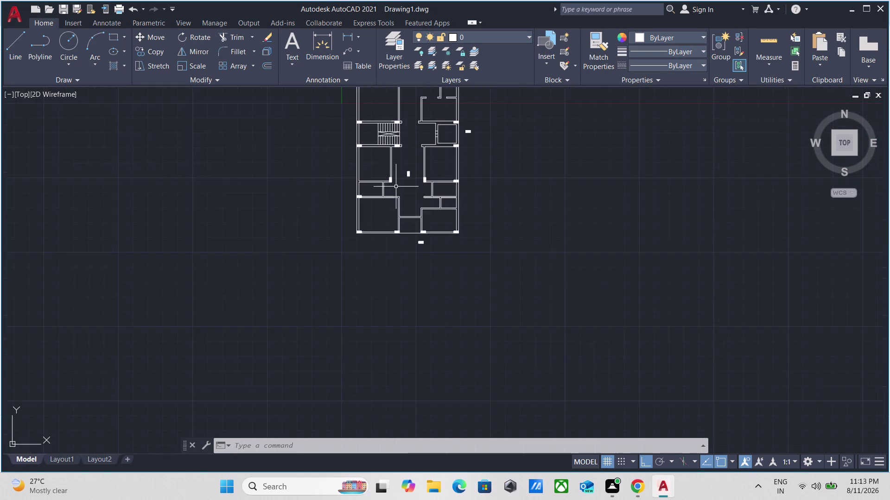
scroll(up, 3)
middle_drag(396, 187, 376, 219)
scroll(up, 3)
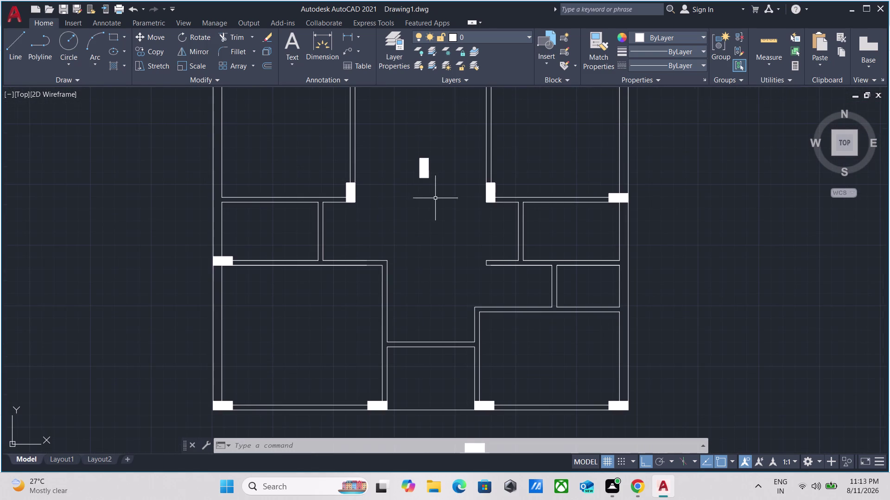
Window-select the first stray column in the corridor and erase it.
drag(436, 198, 427, 193)
click(412, 139)
right_click(411, 142)
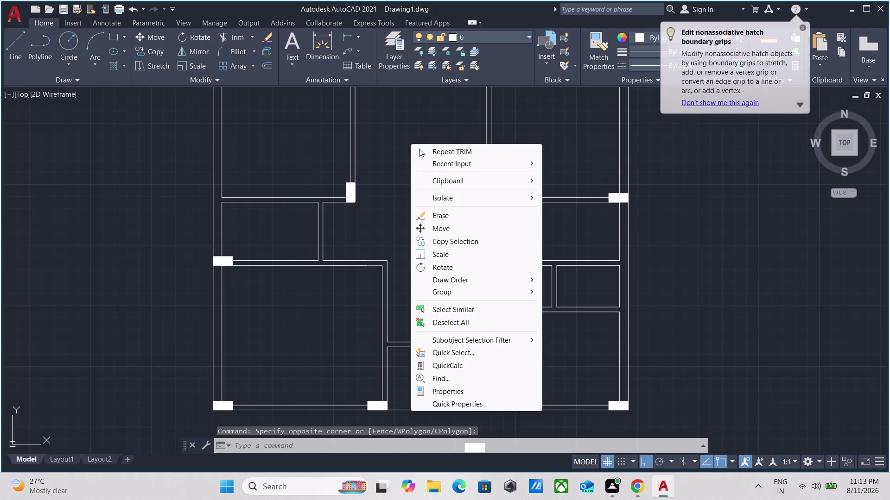
click(456, 212)
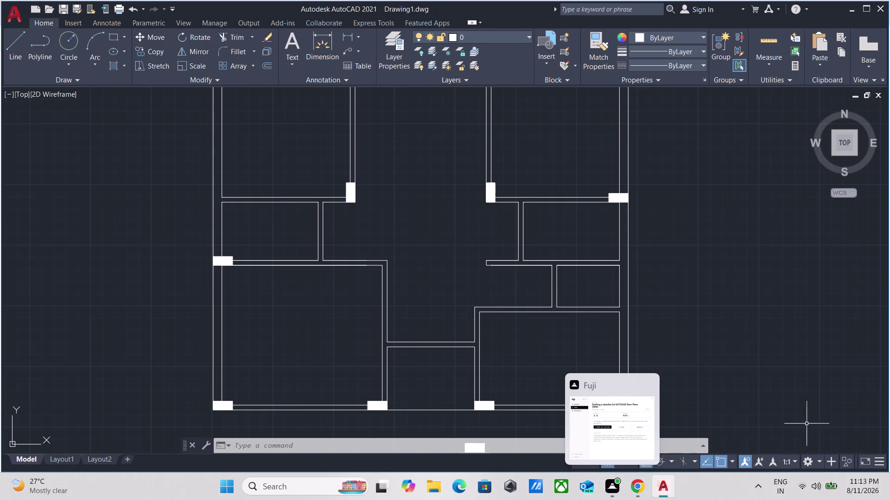
Select the remaining loose corridor columns and erase them from the context menu.
middle_drag(453, 213, 404, 327)
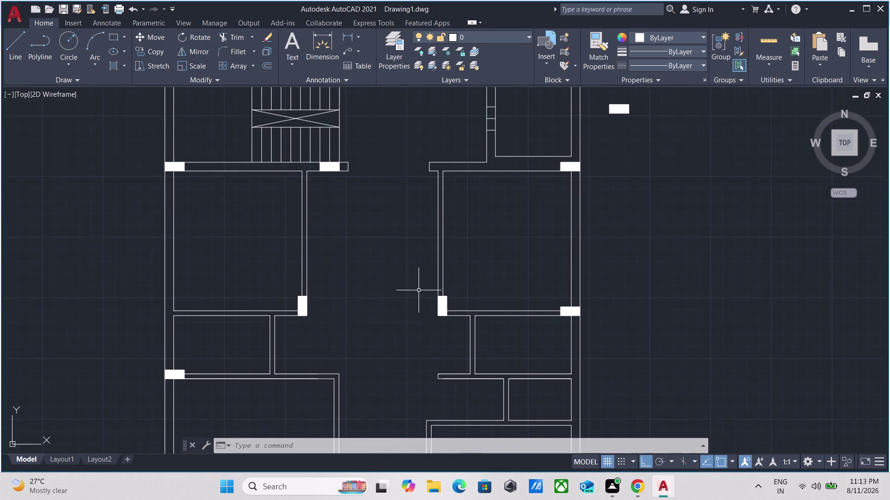
scroll(down, 3)
middle_drag(423, 257, 402, 323)
scroll(up, 3)
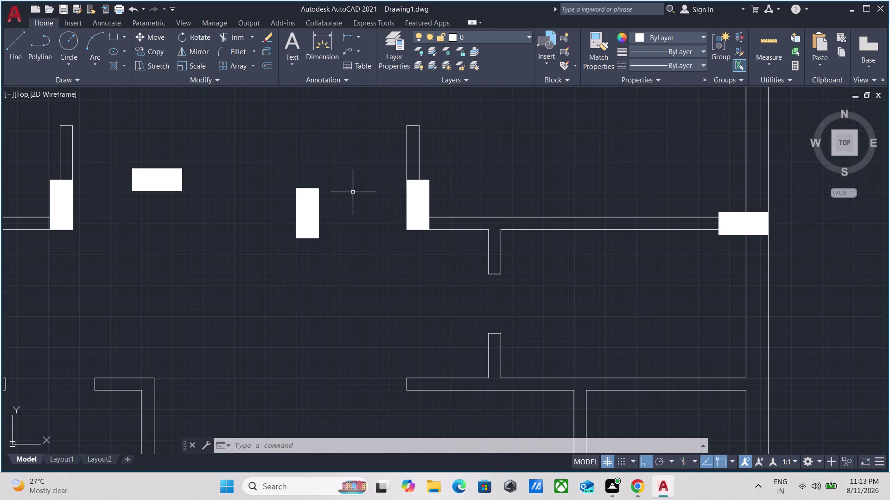
scroll(up, 3)
drag(389, 352, 375, 337)
click(145, 116)
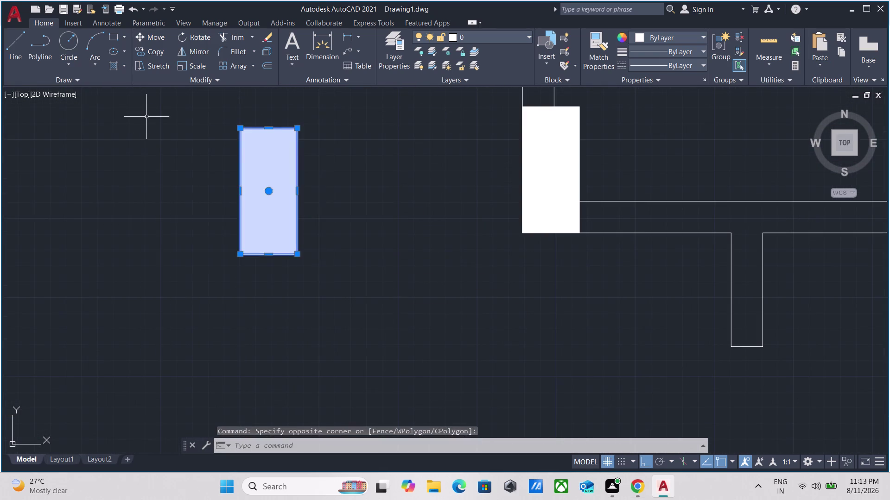
scroll(down, 3)
middle_drag(147, 118, 345, 234)
click(310, 251)
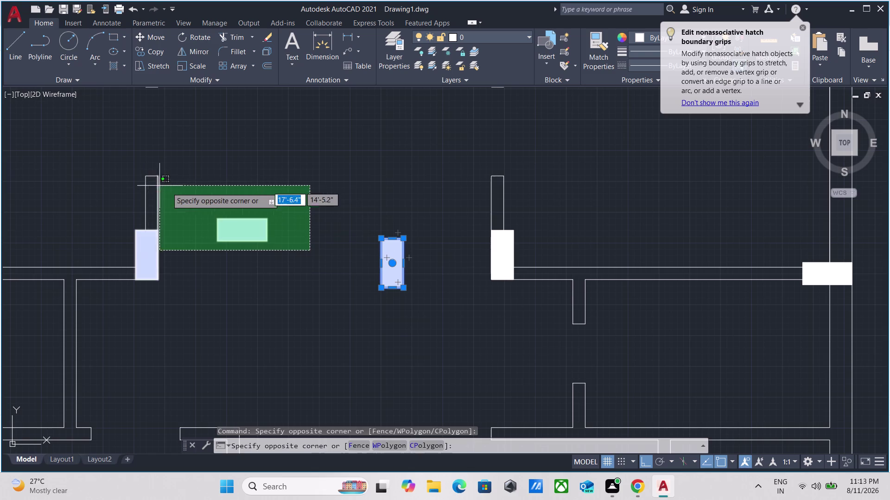
click(204, 201)
right_click(204, 201)
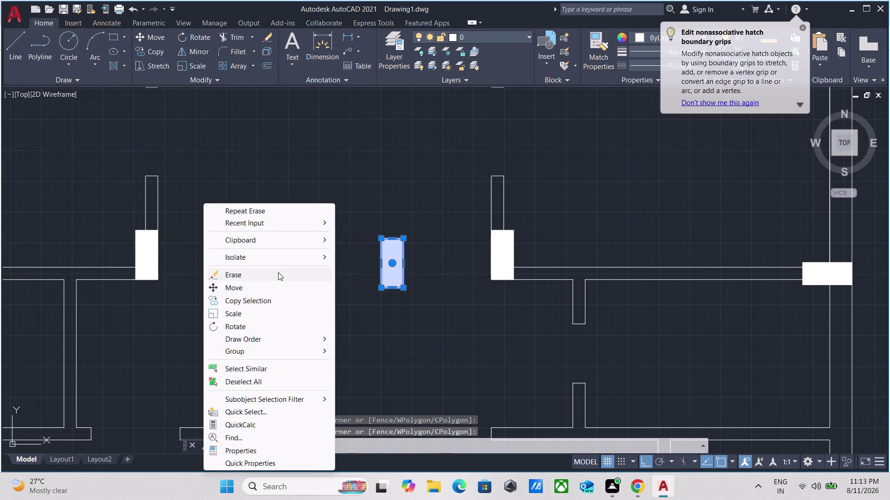
click(278, 273)
Pan over the cleaned corridor, upper rooms and staircase to the wall below it.
scroll(down, 3)
middle_drag(310, 249, 325, 165)
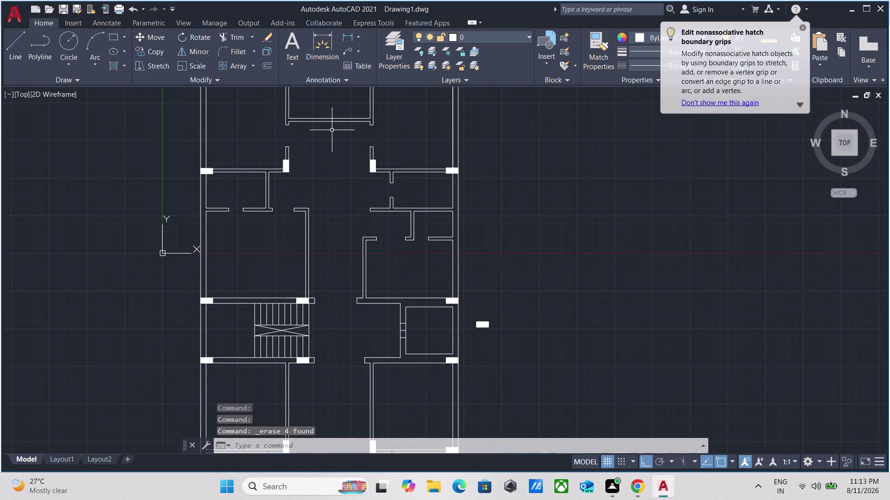
scroll(down, 3)
middle_drag(332, 132, 326, 174)
scroll(up, 3)
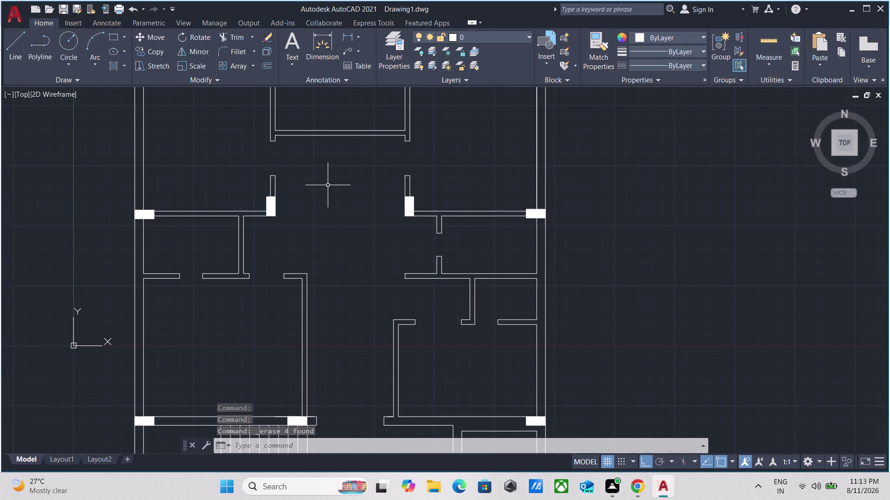
scroll(down, 3)
middle_drag(342, 192, 361, 139)
scroll(up, 3)
scroll(down, 3)
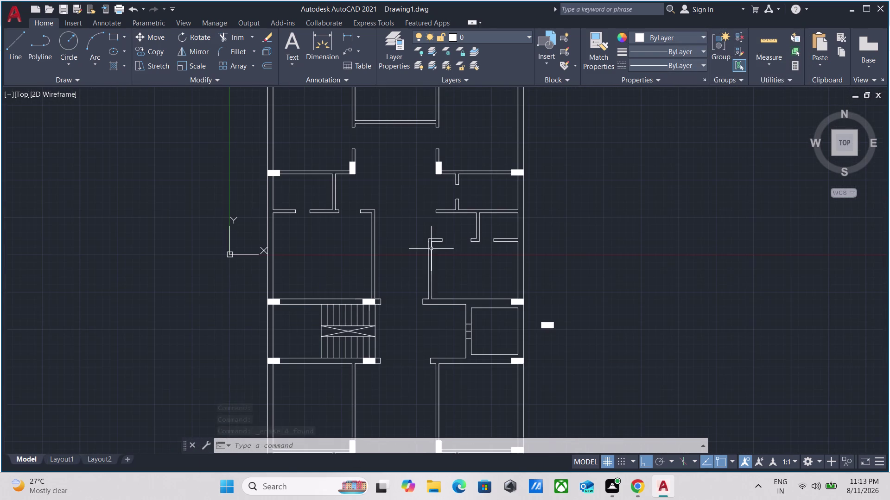
middle_drag(435, 249, 439, 90)
scroll(up, 3)
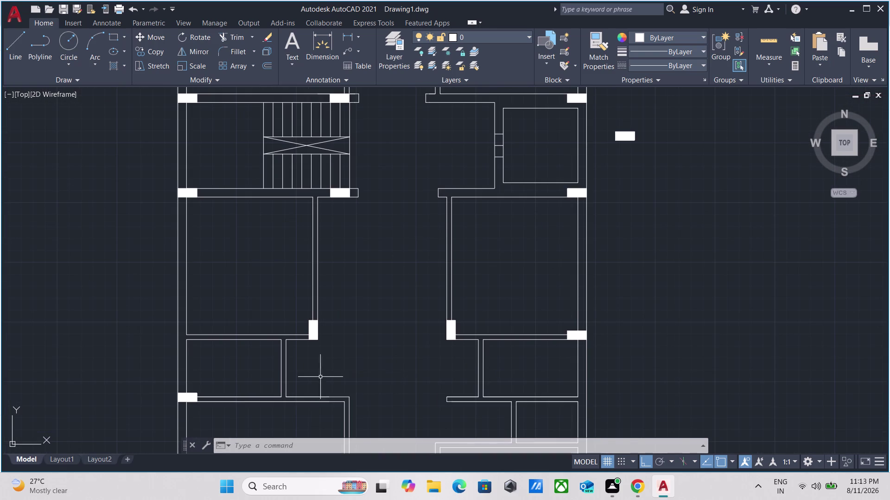
scroll(up, 3)
scroll(down, 3)
middle_drag(313, 371, 315, 381)
scroll(up, 3)
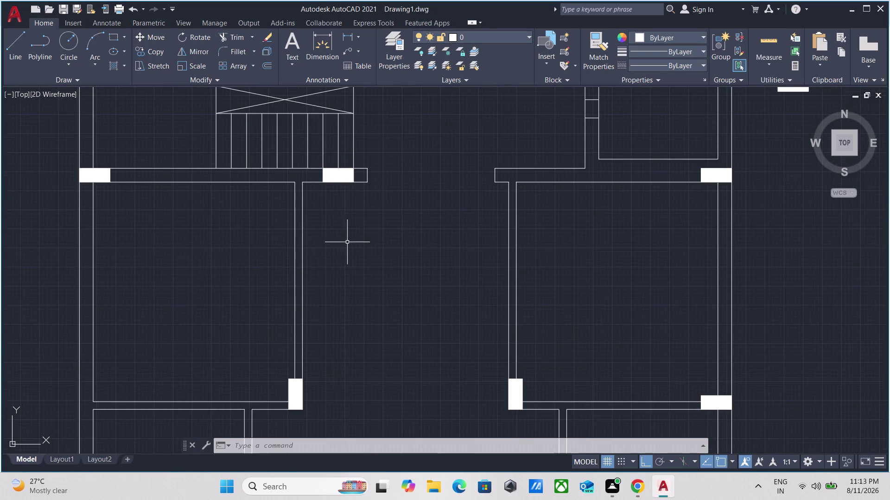
middle_drag(347, 242, 354, 309)
scroll(up, 3)
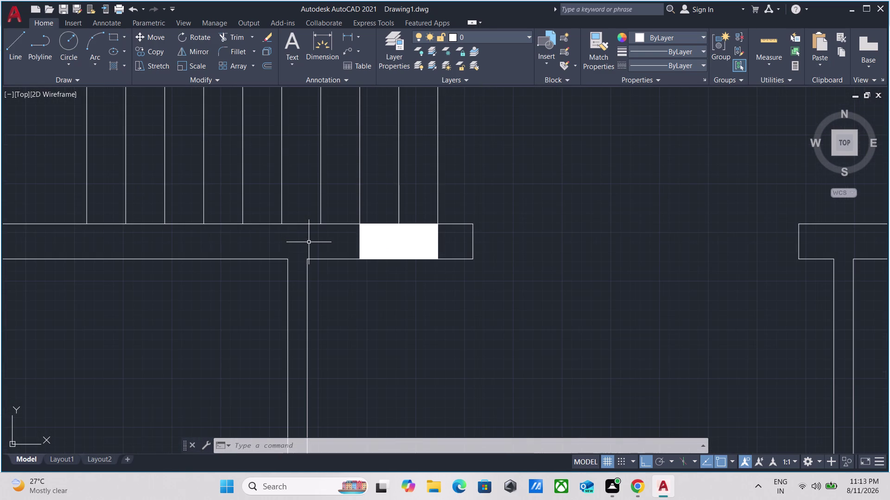
Draw a line across the left interior wall at its corner.
key(l)
key(Return)
scroll(down, 3)
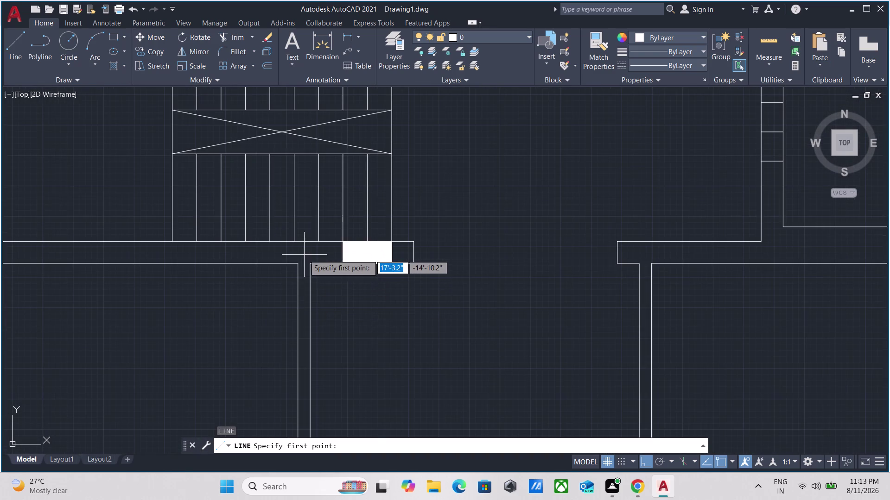
scroll(up, 3)
click(318, 275)
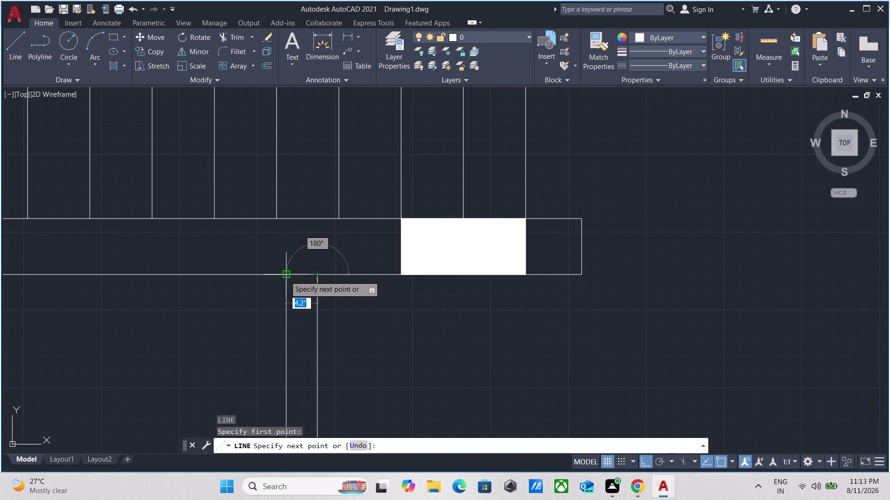
click(285, 277)
key(Escape)
scroll(up, 3)
drag(342, 285, 339, 280)
click(326, 245)
Start OFFSET with a distance of 1' for the cross line.
key(o)
key(Return)
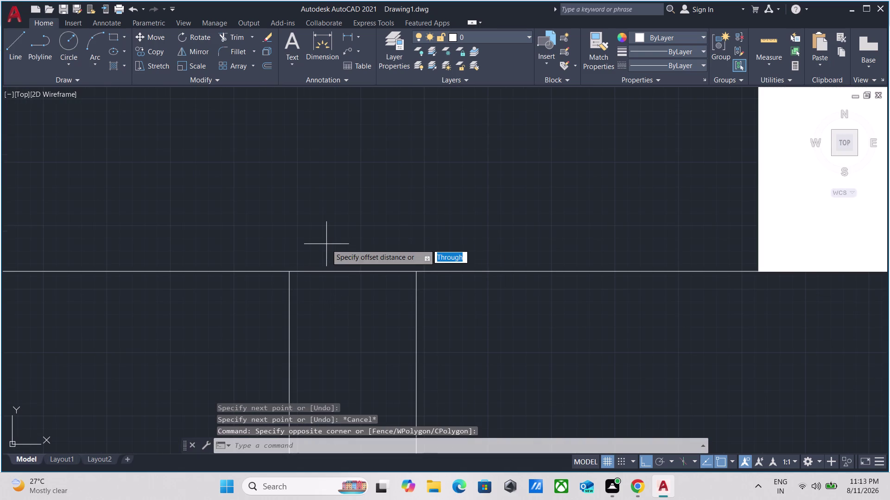
click(357, 271)
click(359, 320)
scroll(down, 3)
middle_drag(361, 245, 361, 219)
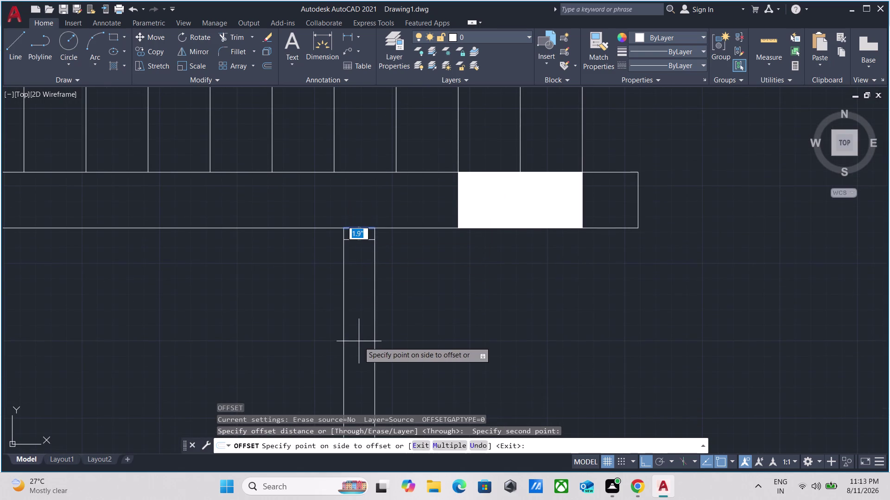
text(1')
key(Return)
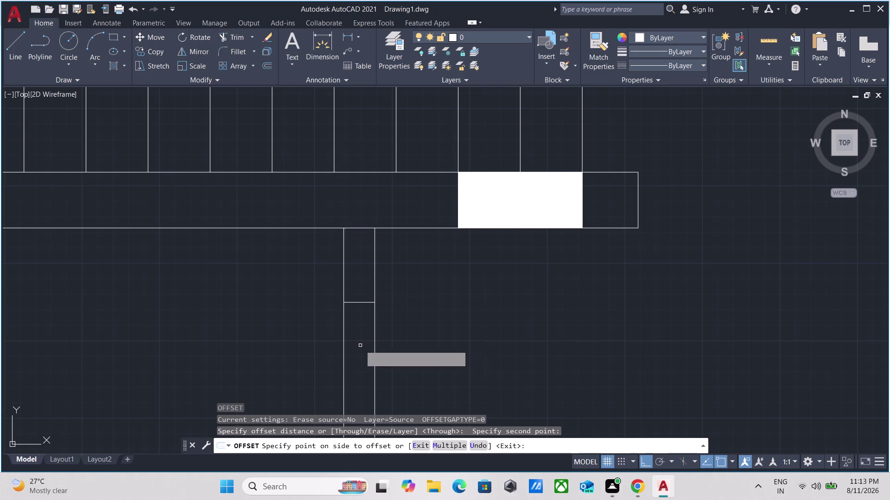
Offset the cross line 3' to mark the door opening width.
scroll(down, 3)
middle_drag(359, 344, 356, 279)
scroll(up, 3)
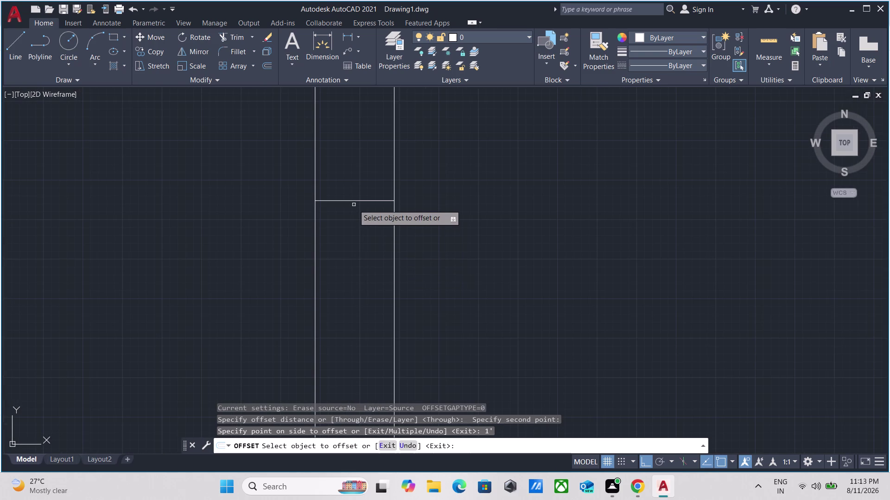
click(354, 199)
click(354, 202)
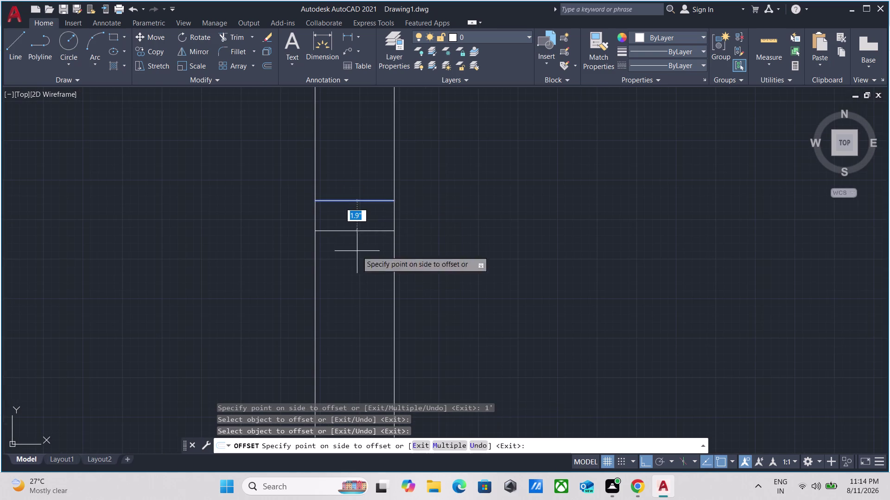
key(3)
key(apostrophe)
key(Return)
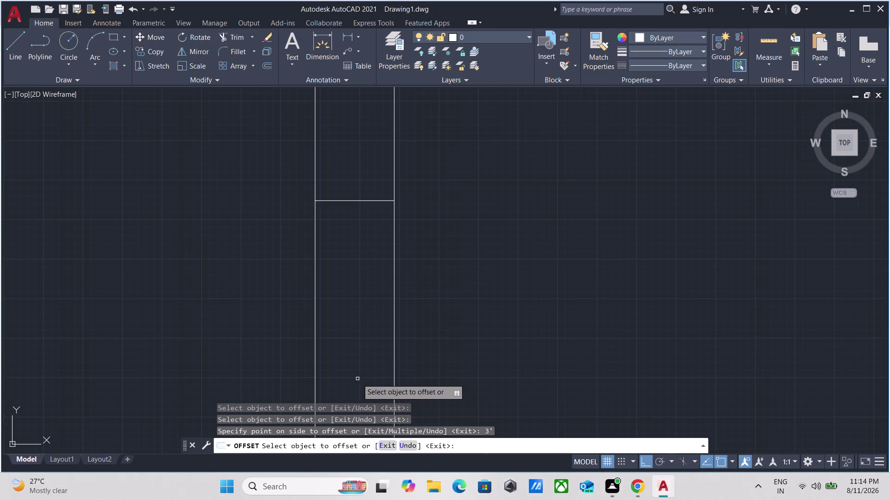
scroll(down, 3)
middle_drag(401, 338, 428, 200)
scroll(up, 3)
key(Escape)
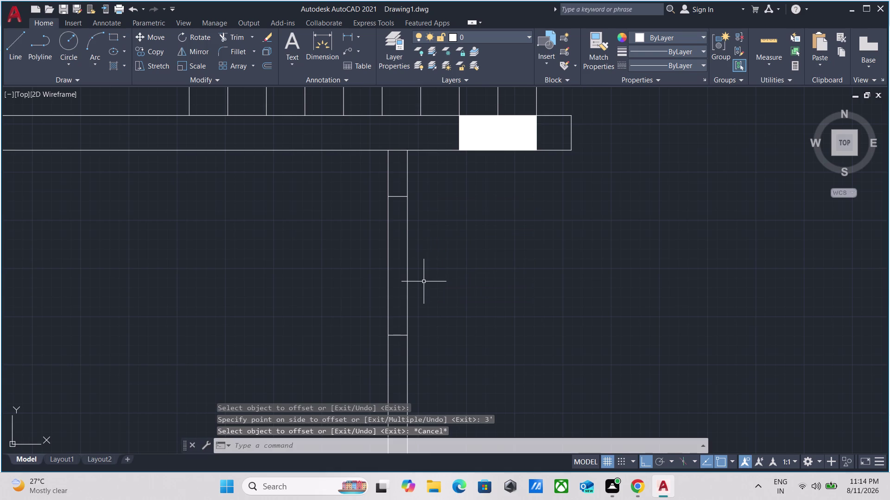
TRIM the wall lines between the opening lines, leaving a short stub.
text(TR)
key(Return)
click(424, 278)
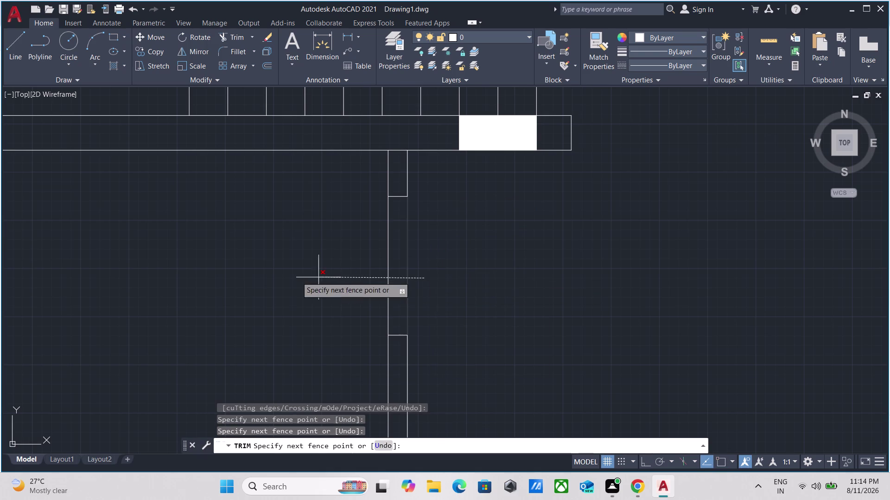
click(274, 276)
scroll(down, 3)
scroll(up, 3)
scroll(up, 3)
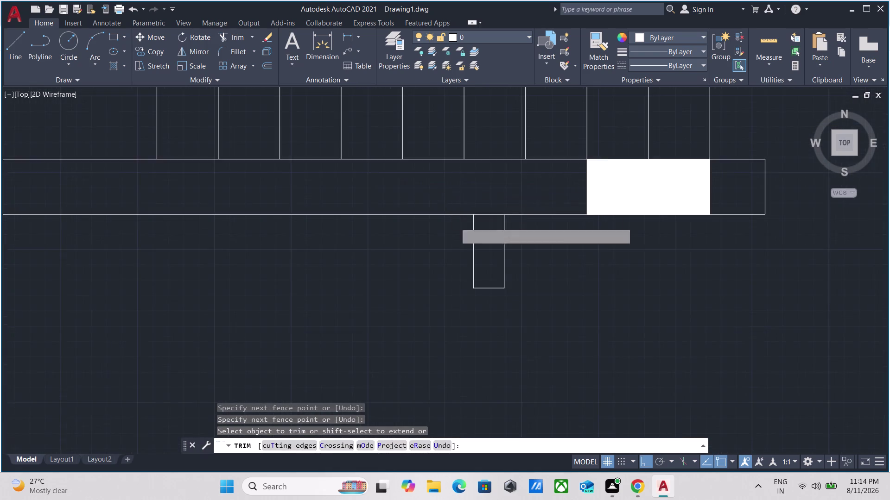
click(508, 240)
click(499, 172)
key(Escape)
scroll(down, 3)
scroll(up, 3)
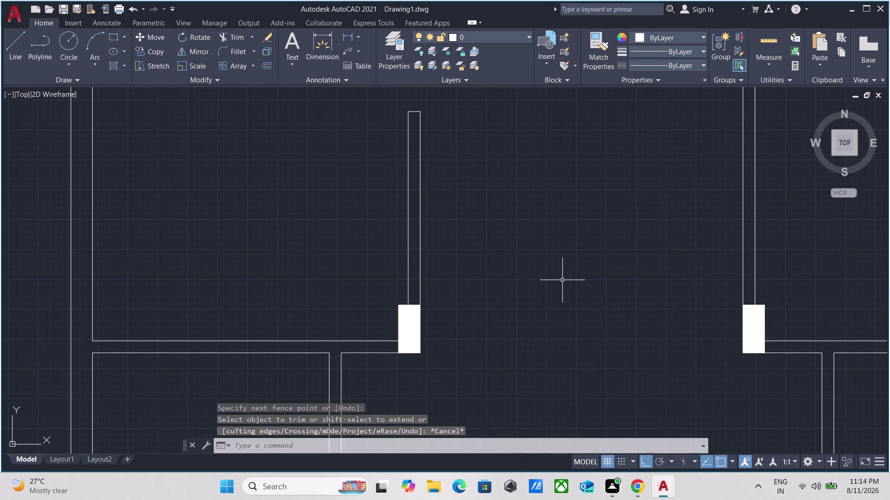
Draw a line across the right interior wall at its top junction.
middle_drag(563, 280, 387, 406)
key(l)
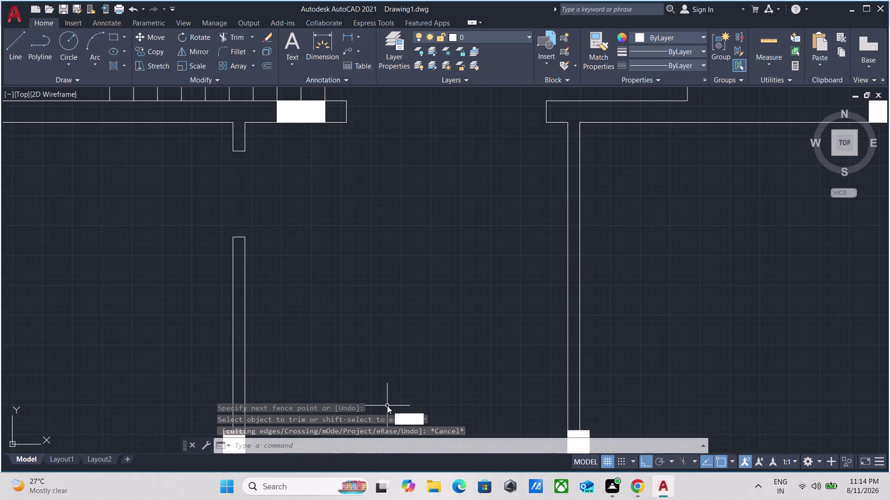
key(Return)
scroll(up, 3)
scroll(down, 3)
middle_drag(540, 141, 415, 264)
scroll(up, 3)
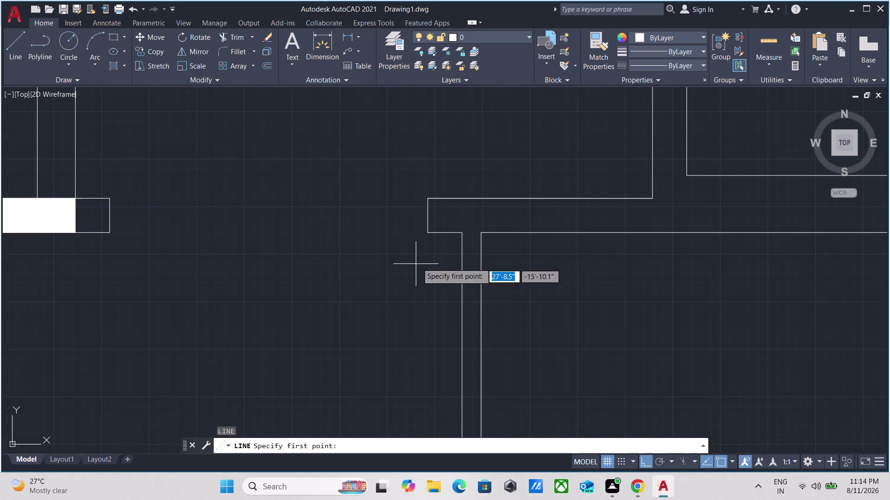
scroll(up, 3)
click(514, 185)
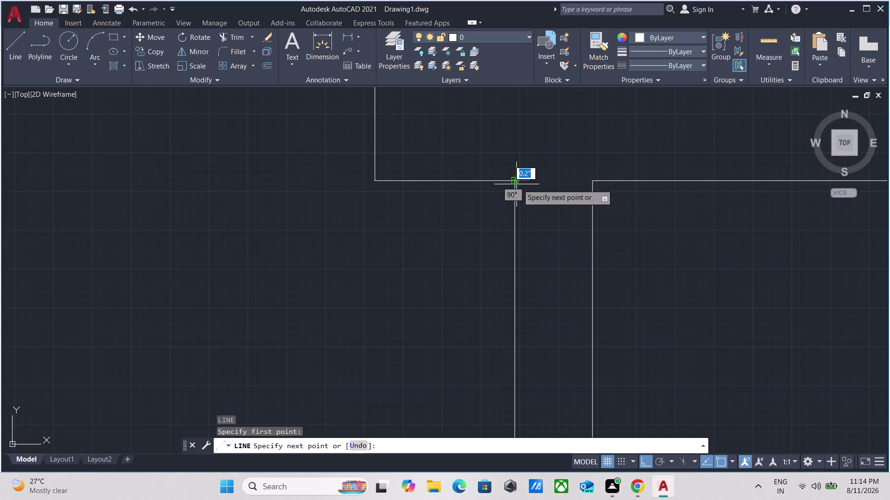
click(592, 182)
key(Escape)
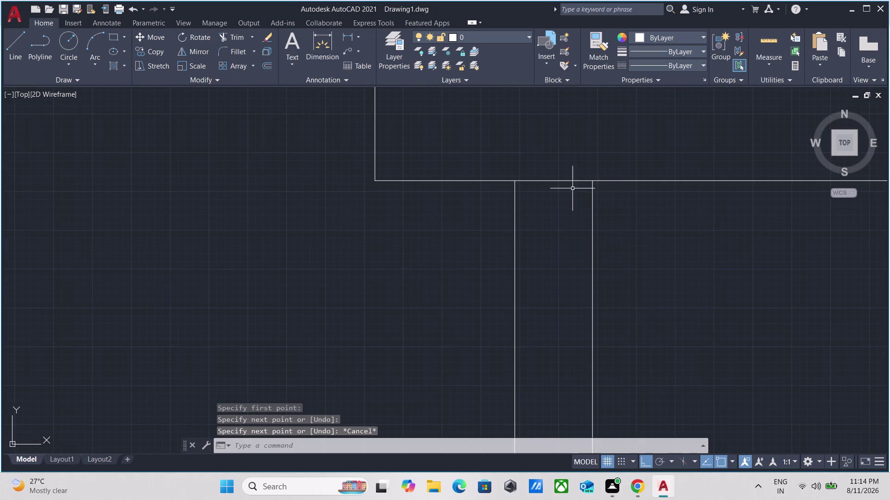
Offset the closing line 1' downward.
scroll(up, 3)
drag(574, 186, 568, 181)
click(544, 155)
key(o)
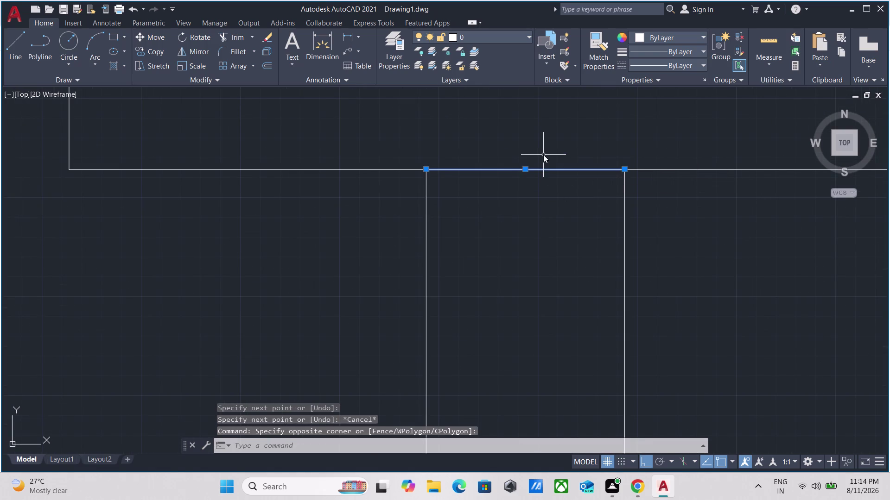
key(Return)
click(526, 169)
click(502, 306)
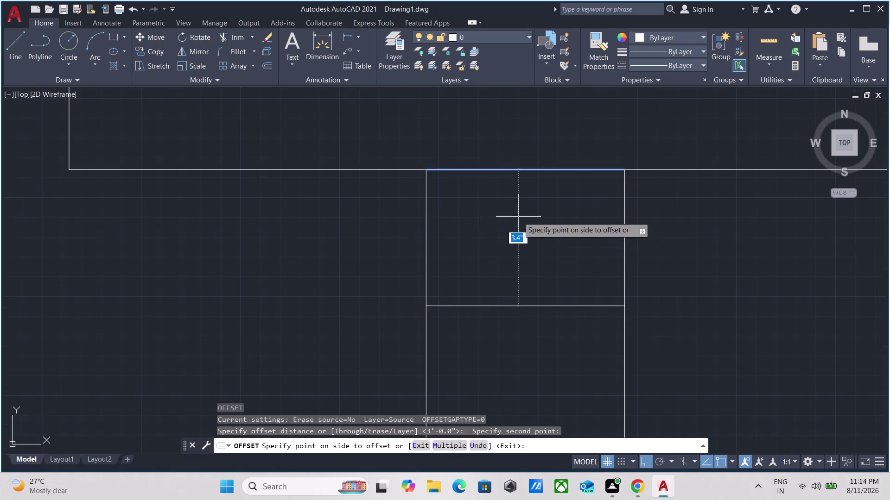
scroll(down, 3)
scroll(down, 3)
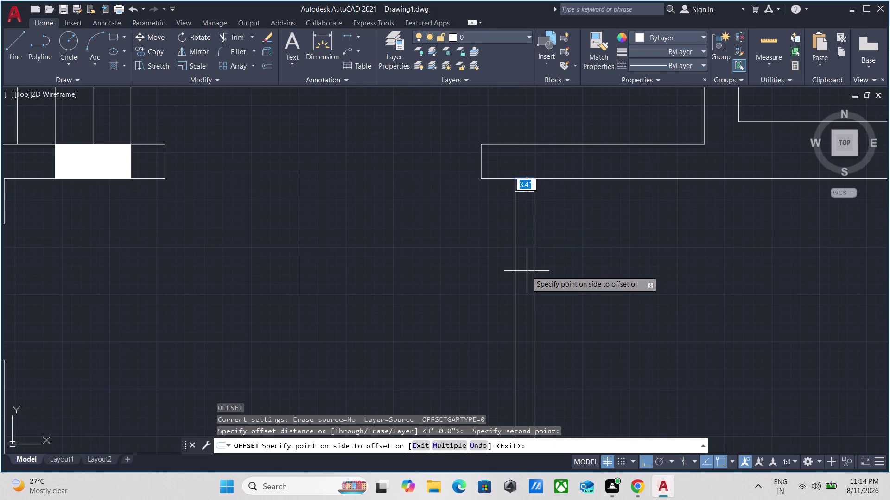
key(1)
key(apostrophe)
key(Return)
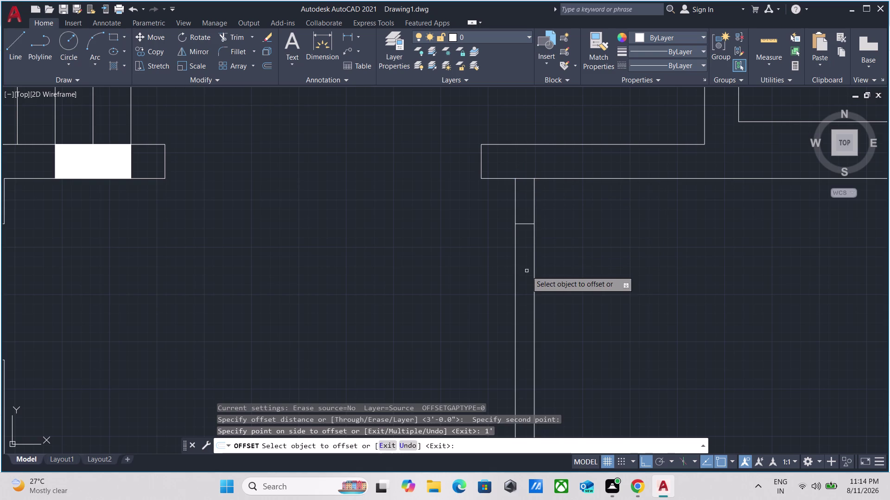
Offset the new line a further 3' down for the doorway.
click(519, 224)
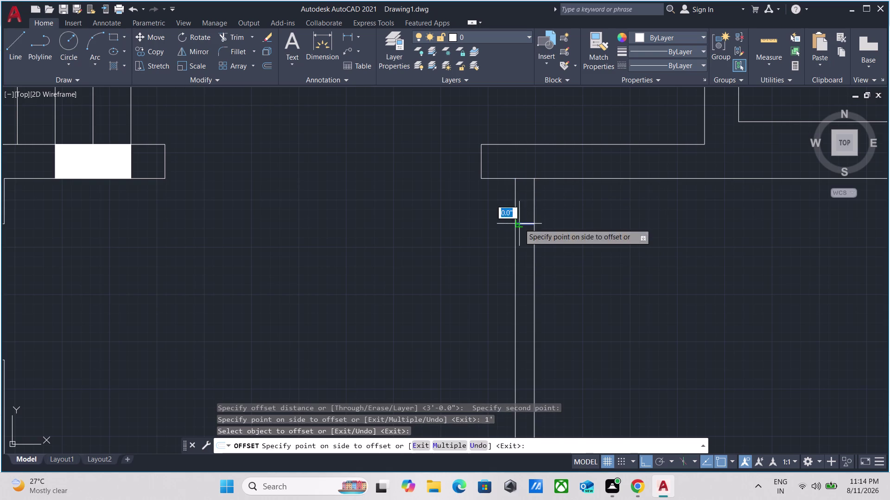
text(3)
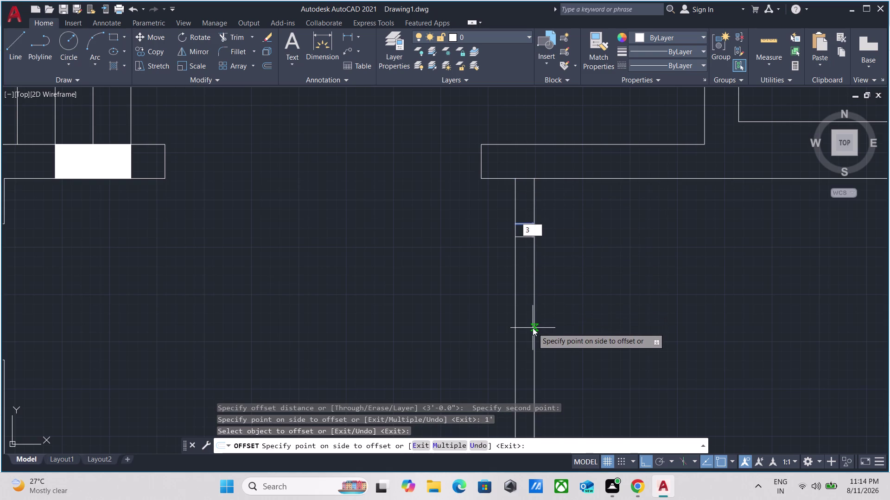
text(')
key(Return)
scroll(down, 3)
key(Escape)
scroll(up, 3)
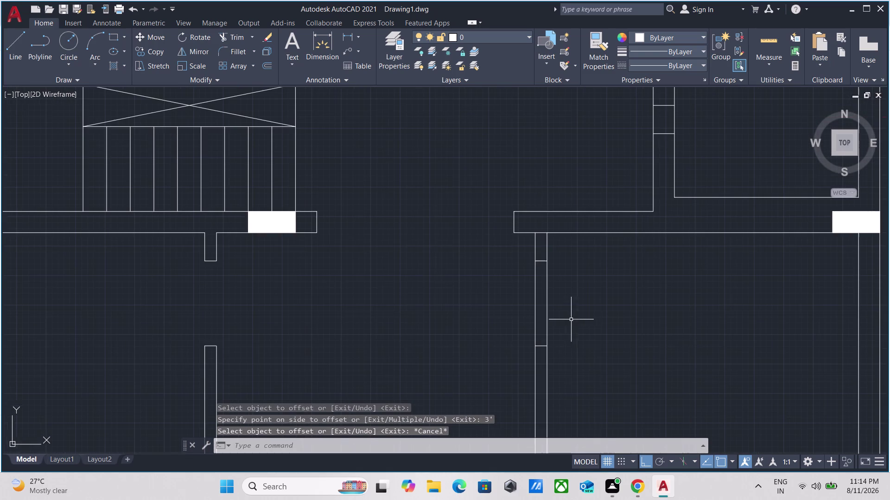
scroll(up, 3)
TRIM the wall lines and leftover segments between the offset lines.
text(TR)
key(Return)
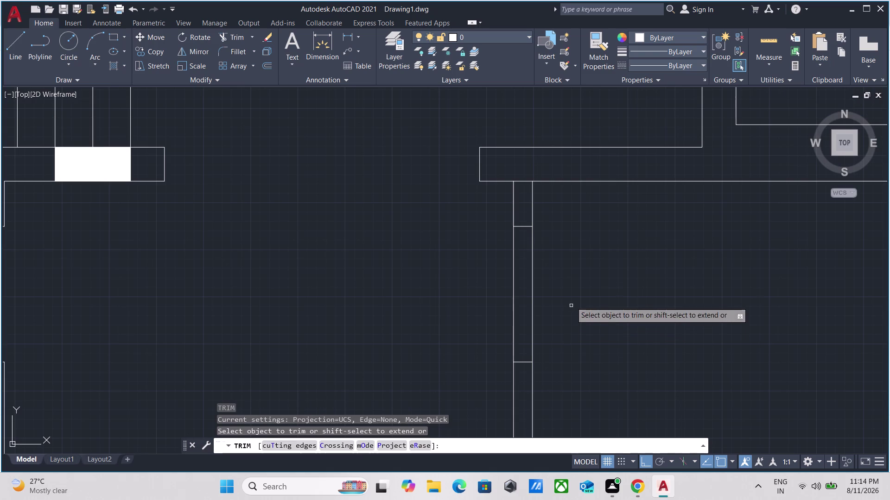
click(570, 290)
click(239, 253)
scroll(up, 3)
click(561, 212)
click(564, 163)
key(Escape)
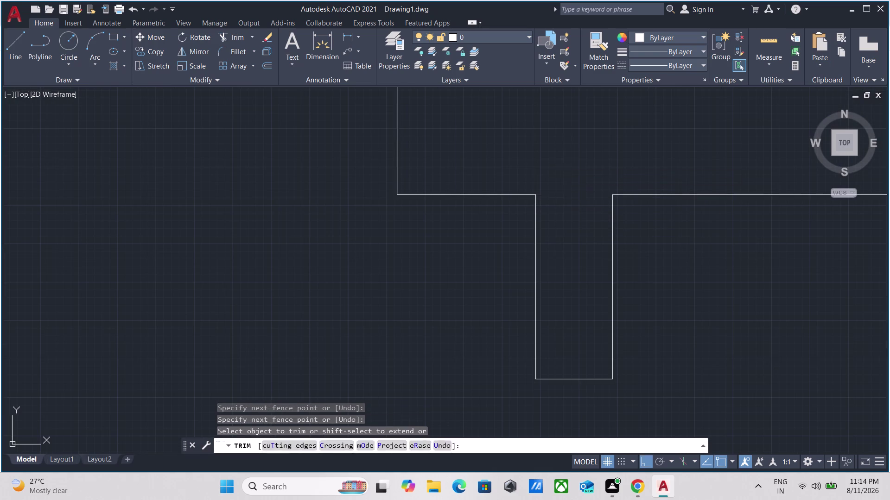
Zoom and pan out to review the trimmed wall stubs and nearby rooms.
scroll(down, 3)
scroll(down, 3)
scroll(up, 3)
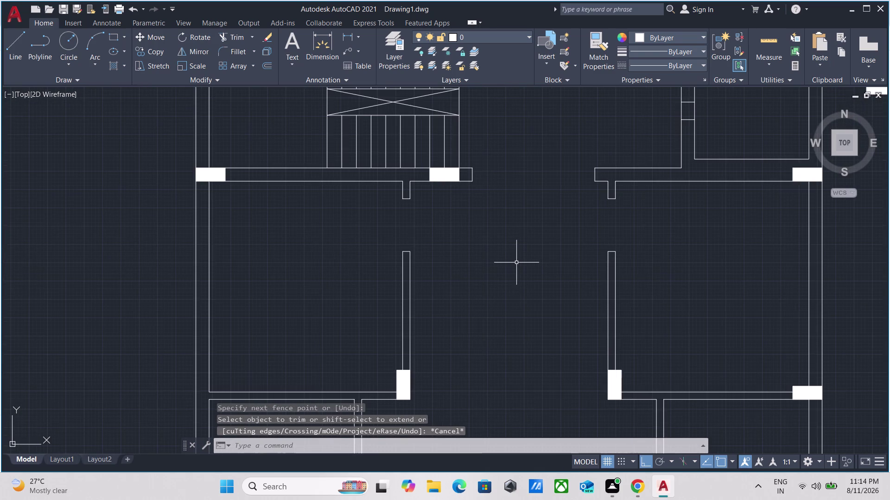
scroll(down, 3)
middle_drag(515, 262, 499, 188)
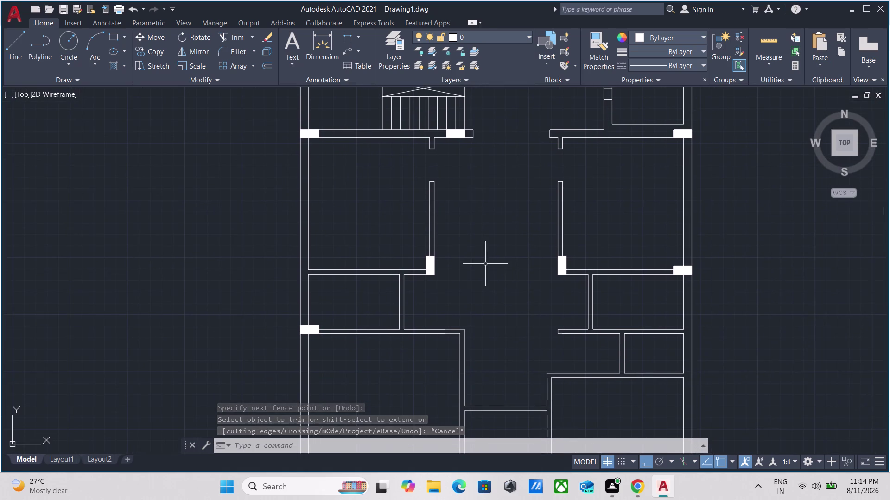
middle_drag(478, 282, 483, 251)
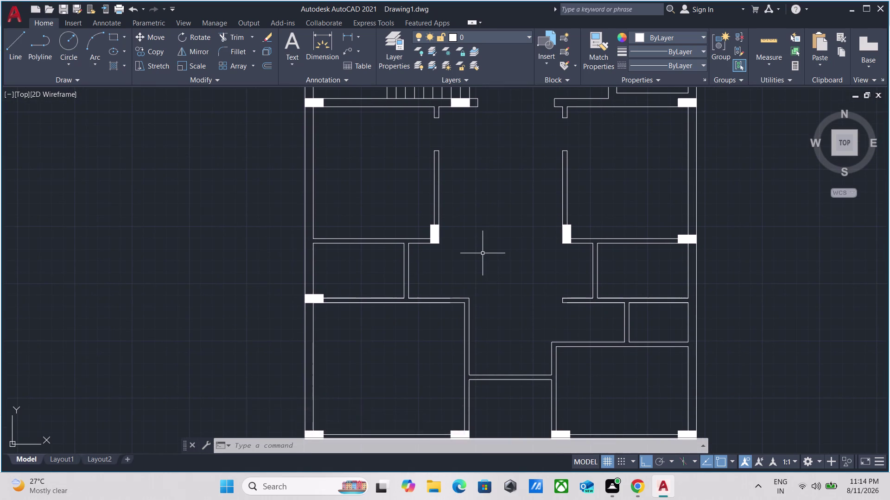
scroll(up, 3)
scroll(down, 3)
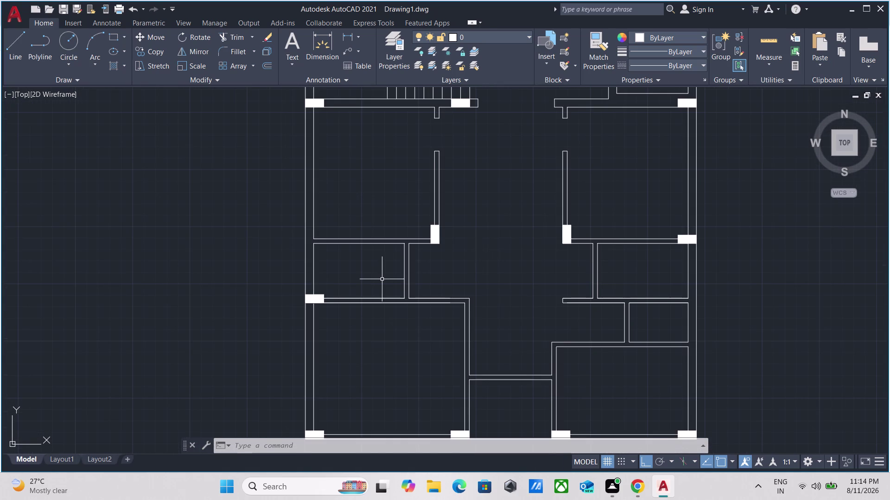
scroll(up, 3)
scroll(down, 3)
scroll(up, 3)
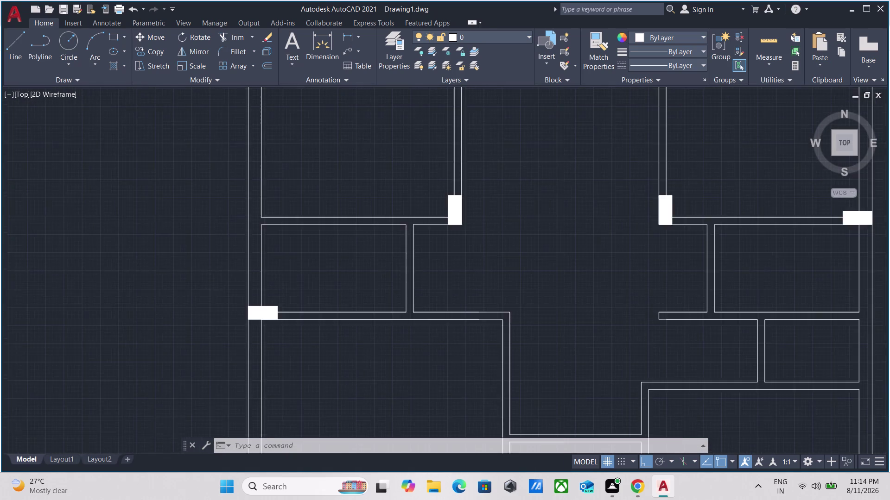
scroll(down, 3)
scroll(up, 3)
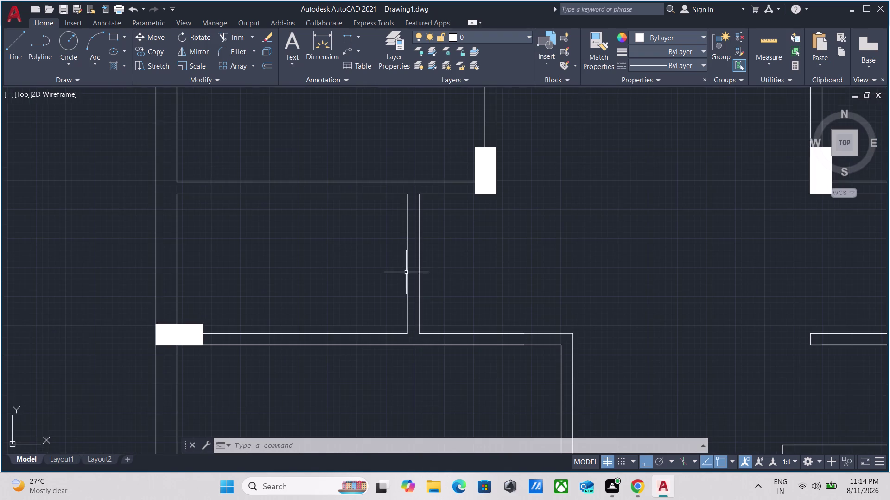
scroll(down, 3)
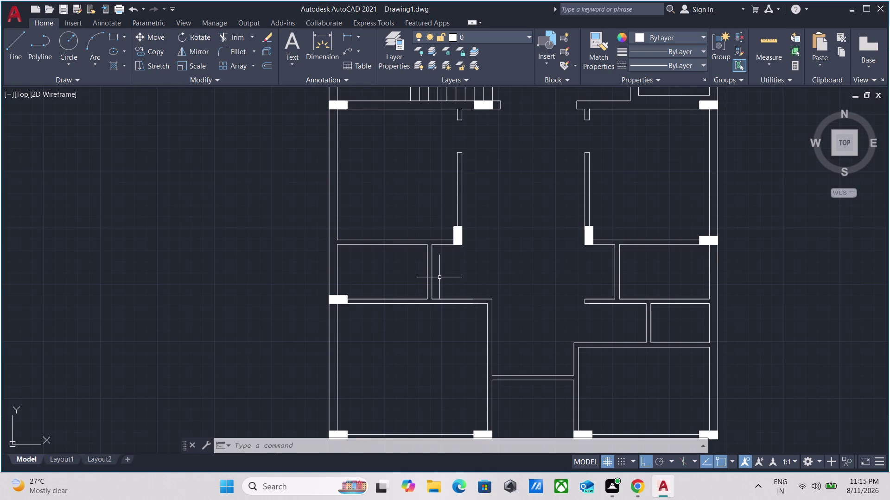
scroll(down, 3)
scroll(up, 3)
scroll(up, 3)
middle_drag(402, 307, 411, 341)
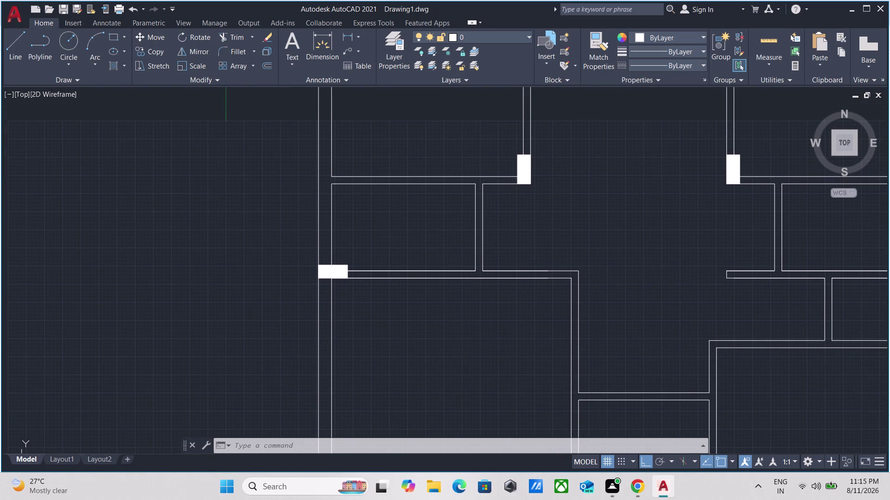
Draw a cross line perpendicular across the wall, from one wall edge to the other.
key(l)
key(Return)
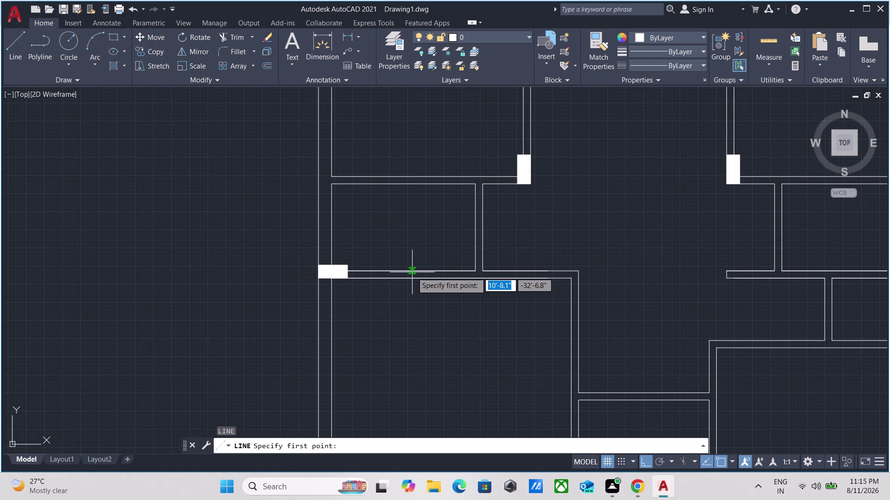
click(401, 271)
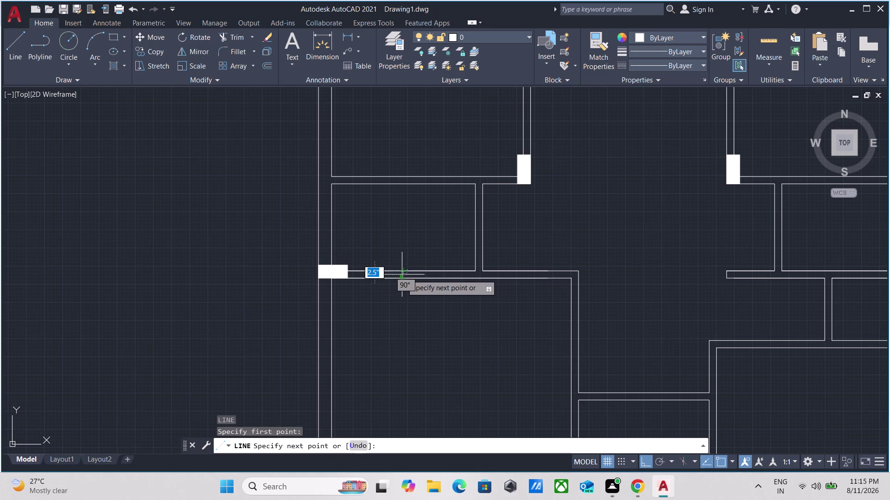
scroll(up, 3)
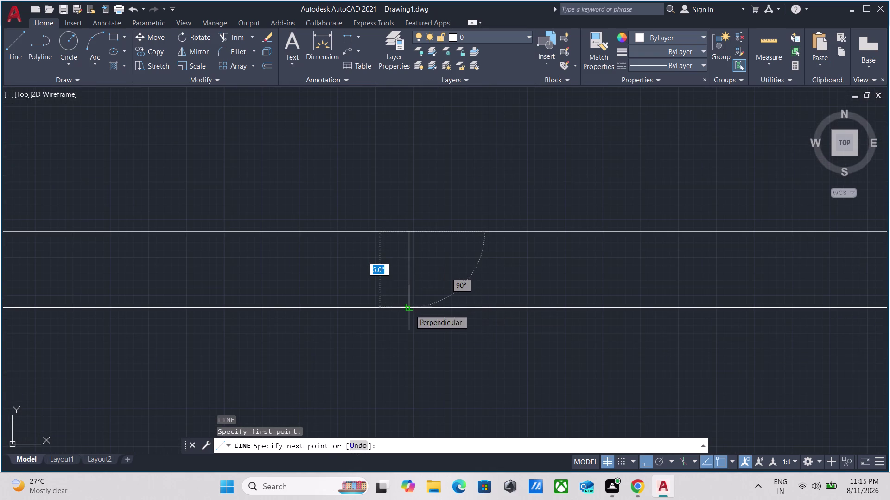
click(409, 309)
scroll(up, 3)
key(Escape)
drag(432, 251, 417, 244)
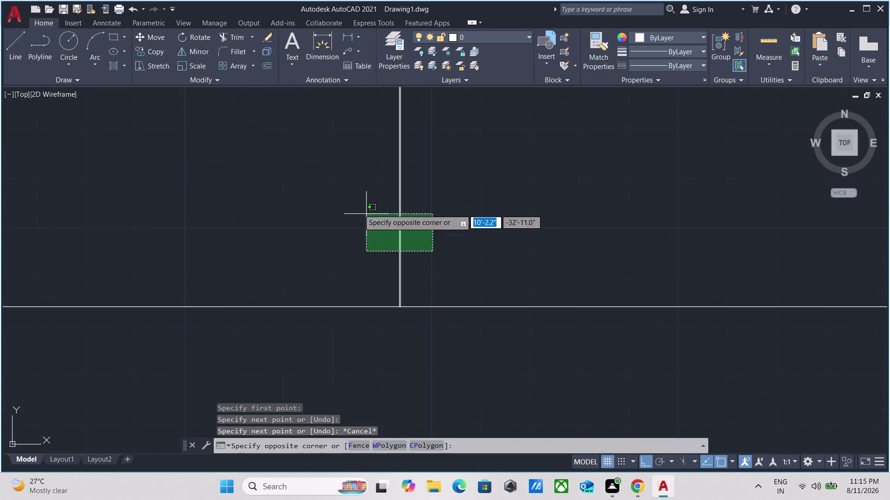
click(347, 201)
Offset the cross line by 1' to create a second door line.
key(o)
key(Return)
scroll(down, 3)
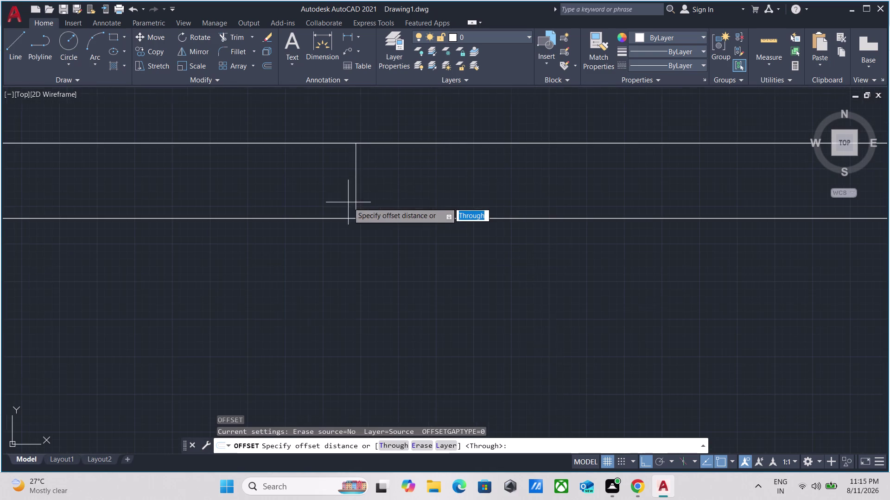
click(358, 179)
click(381, 174)
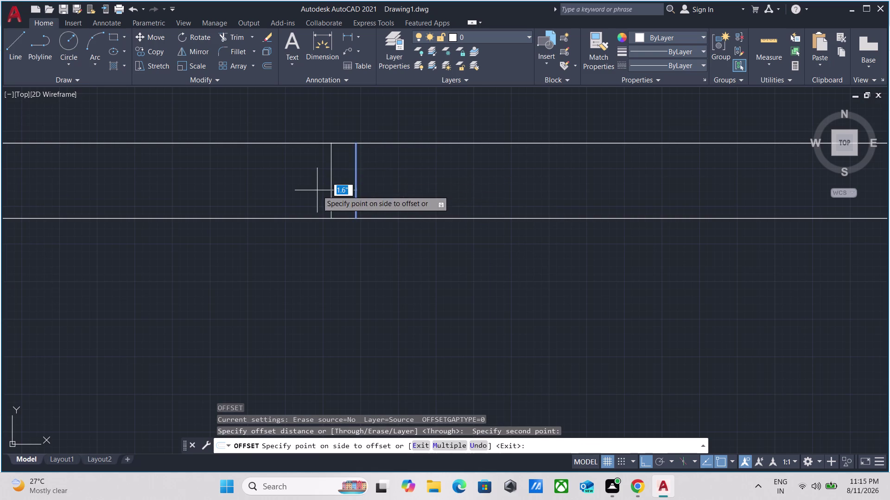
key(1)
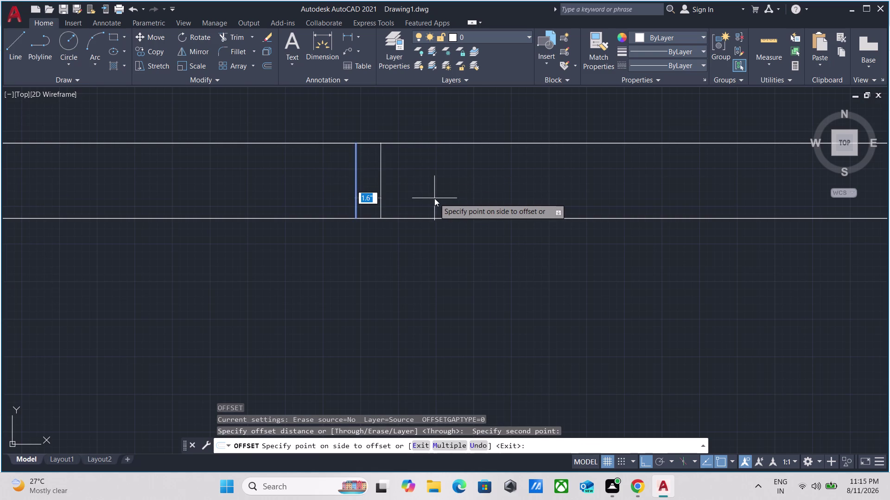
key(apostrophe)
key(Return)
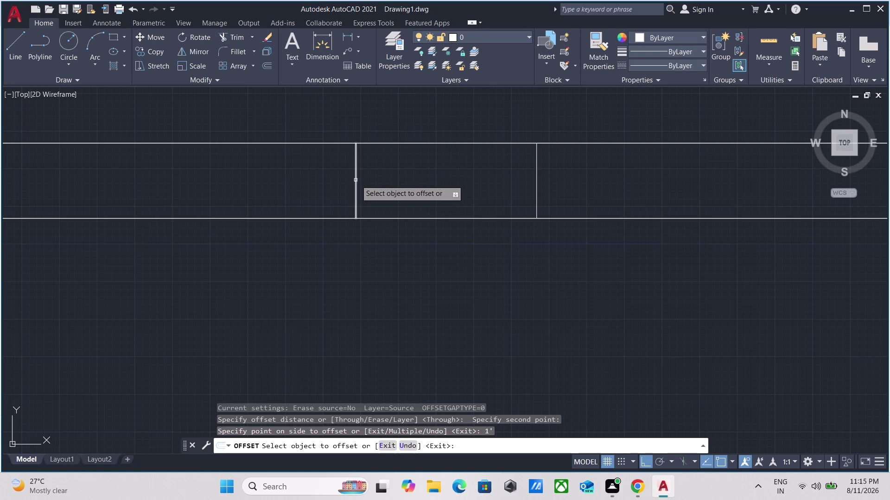
Offset the cross line again by 1' for another parallel door line.
click(356, 181)
key(1)
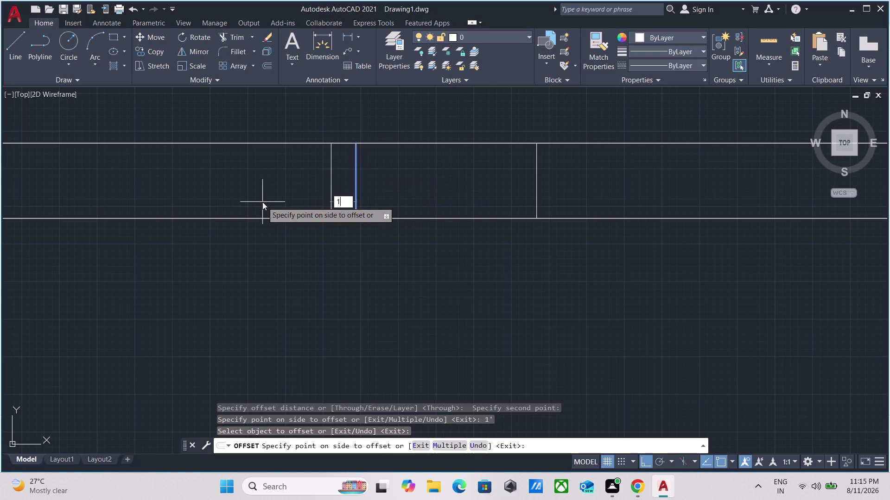
key(apostrophe)
key(Return)
scroll(down, 3)
scroll(up, 3)
key(grave)
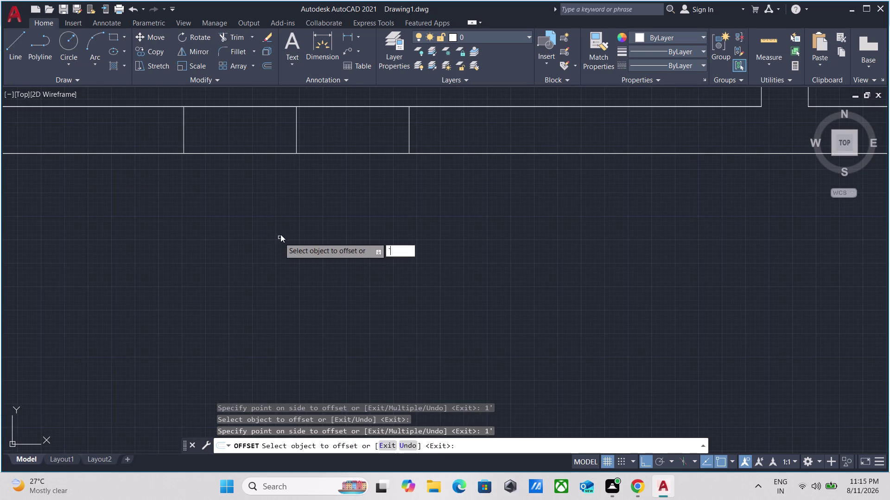
key(Escape)
Trim the wall lines between the door lines with a TR fence, leaving the doorway gap.
middle_drag(285, 233, 312, 306)
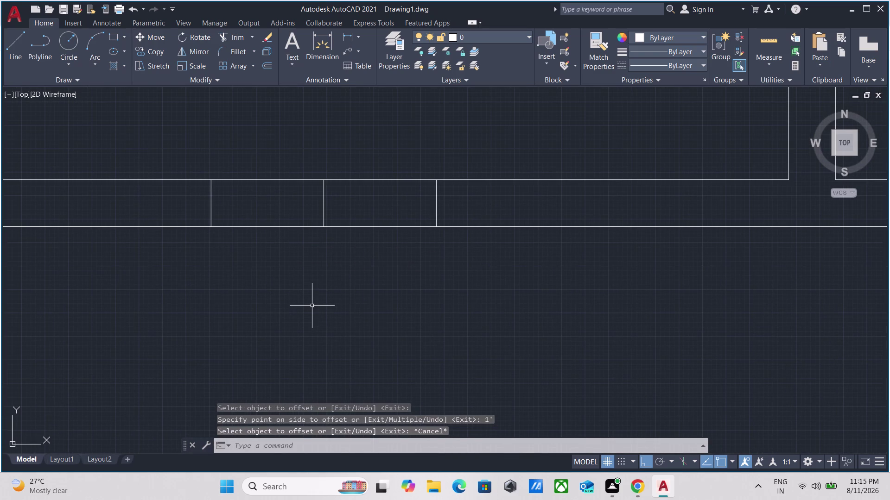
text(TR)
key(Return)
click(257, 245)
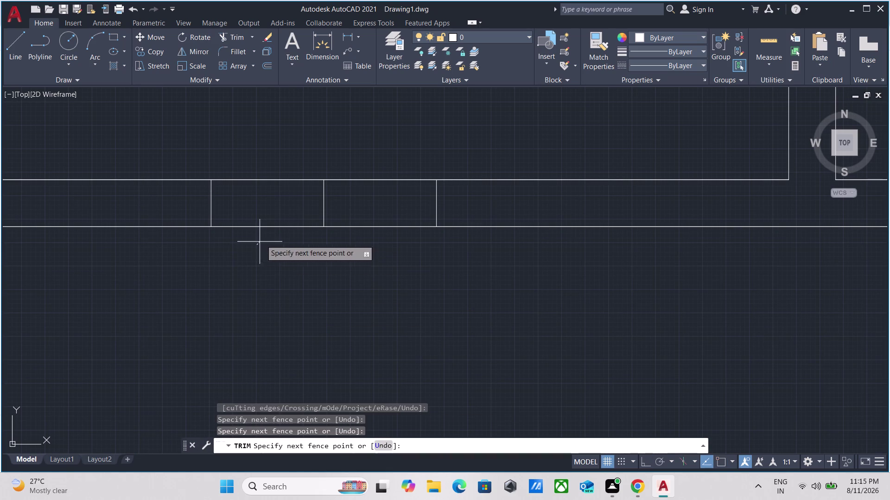
click(279, 147)
drag(350, 245, 351, 229)
click(368, 126)
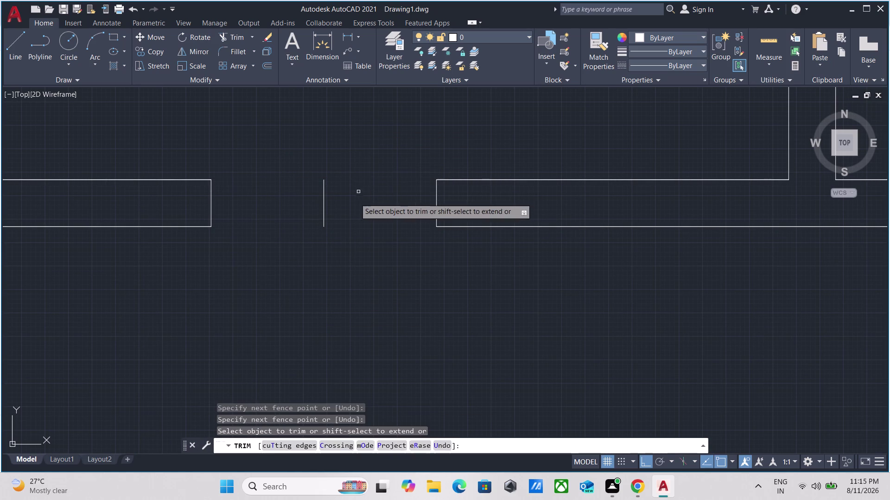
click(354, 198)
click(296, 197)
scroll(down, 3)
scroll(down, 3)
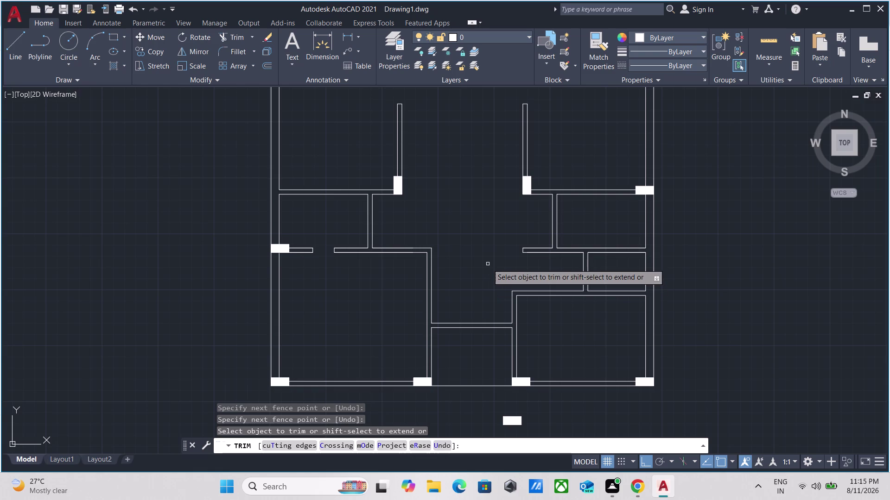
scroll(up, 3)
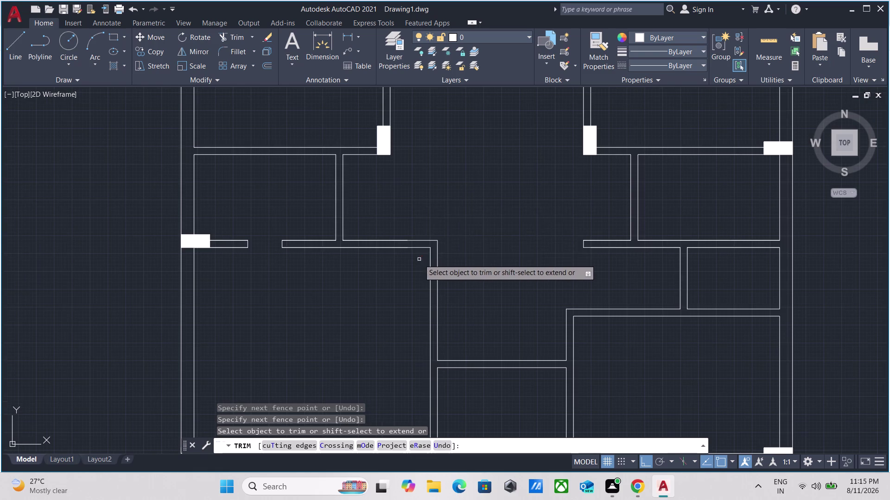
key(Escape)
scroll(up, 3)
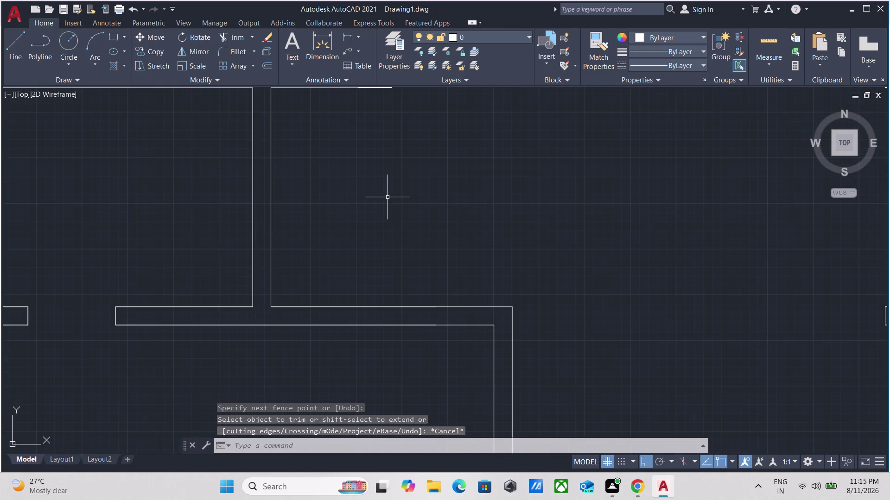
scroll(down, 3)
scroll(up, 3)
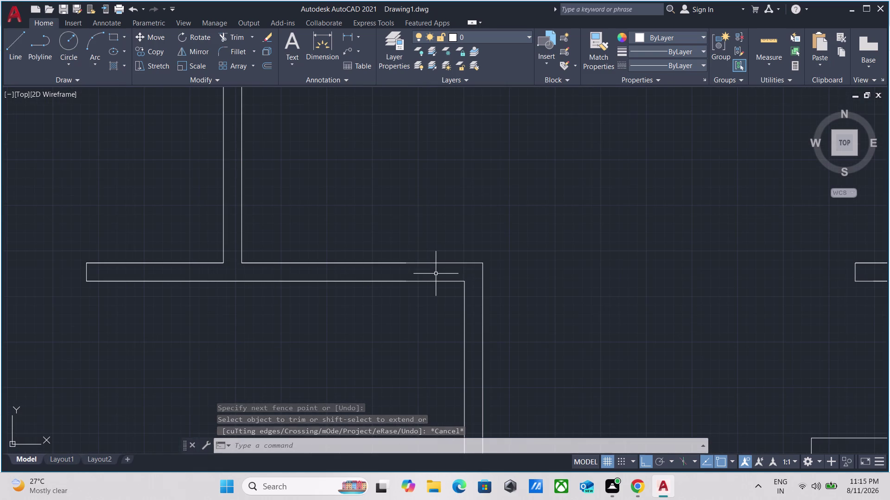
Start EXTEND, select lines near the wall corner, then cancel the selection.
text(EX)
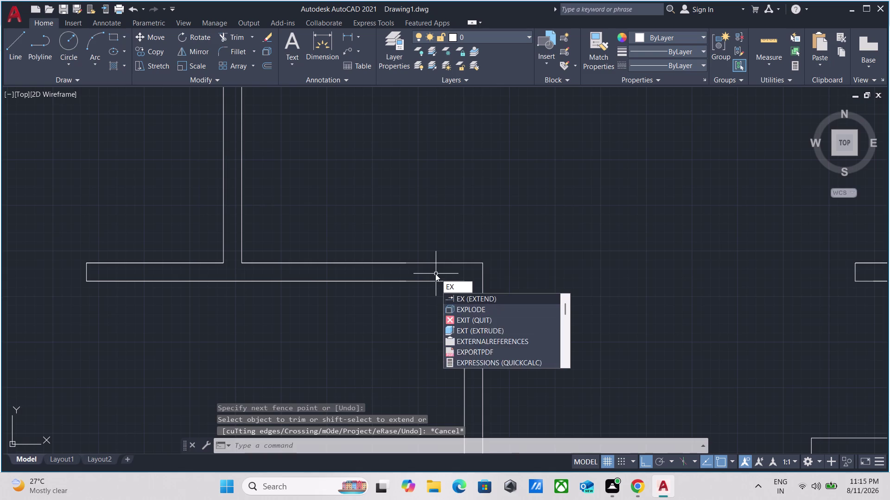
key(Return)
click(463, 285)
key(Escape)
scroll(up, 3)
drag(488, 245, 475, 242)
click(444, 243)
right_click(443, 244)
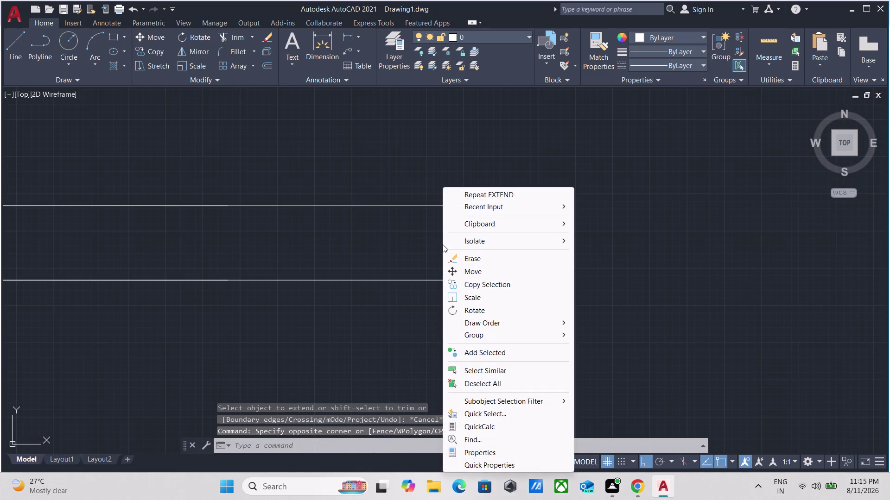
key(Escape)
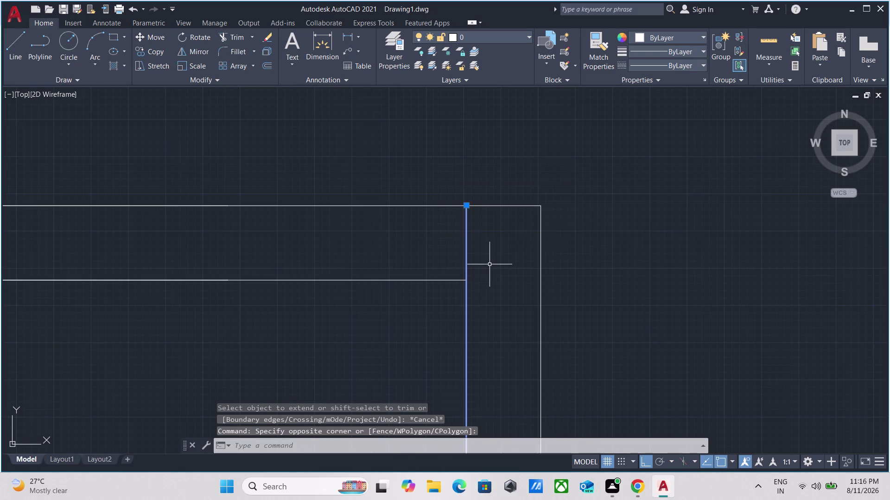
key(Escape)
Trim away the stray vertical line crossing the wall.
text(TR)
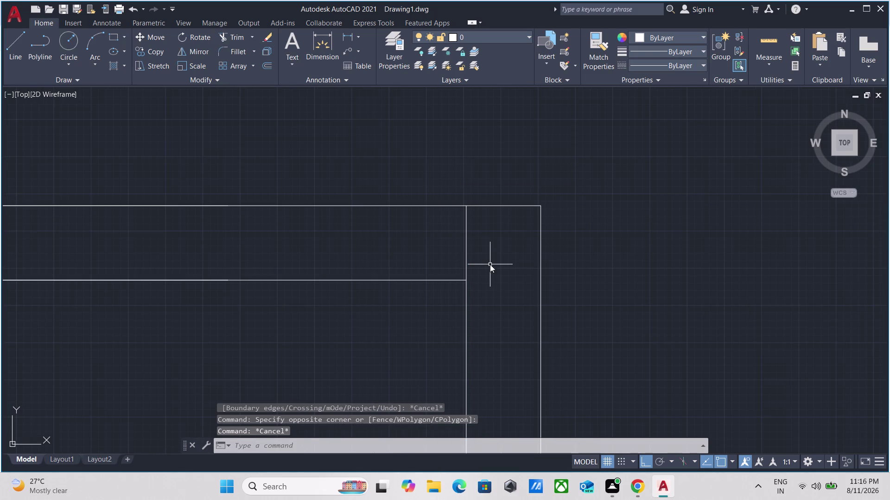
key(Return)
click(490, 248)
click(416, 261)
key(Escape)
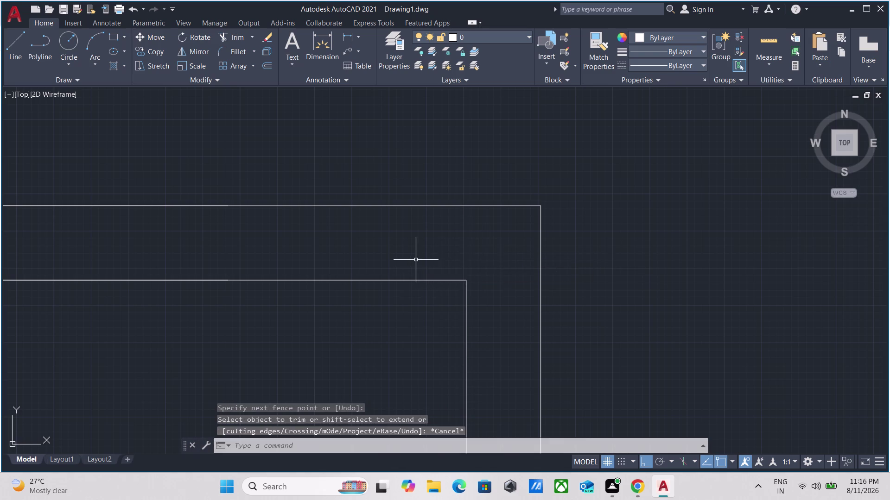
scroll(down, 3)
Draw a vertical line from the inner wall corner to the outer wall line.
key(l)
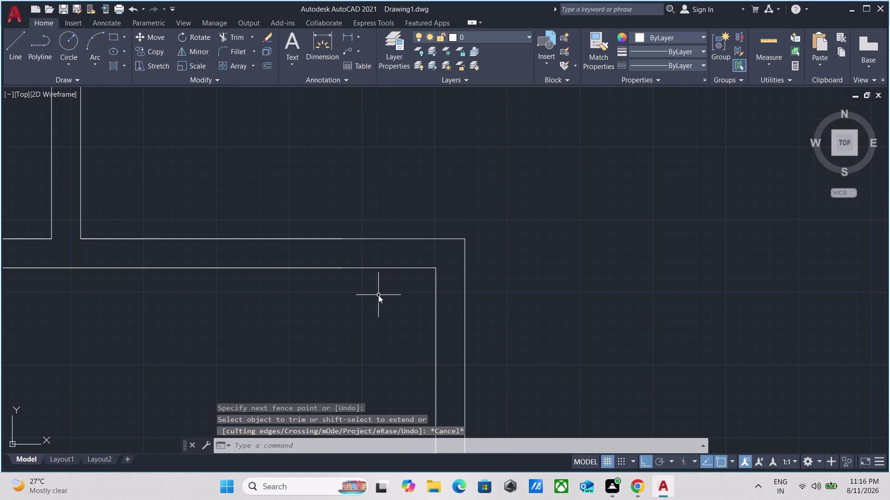
key(Return)
scroll(up, 3)
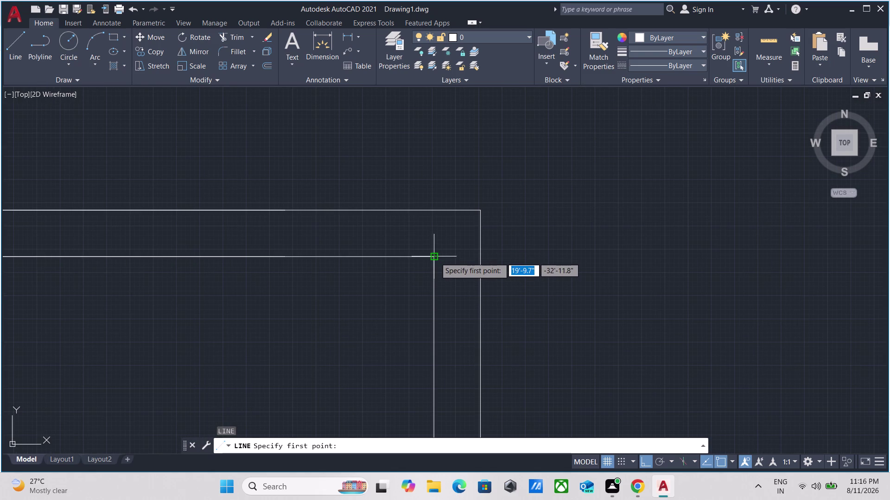
click(436, 256)
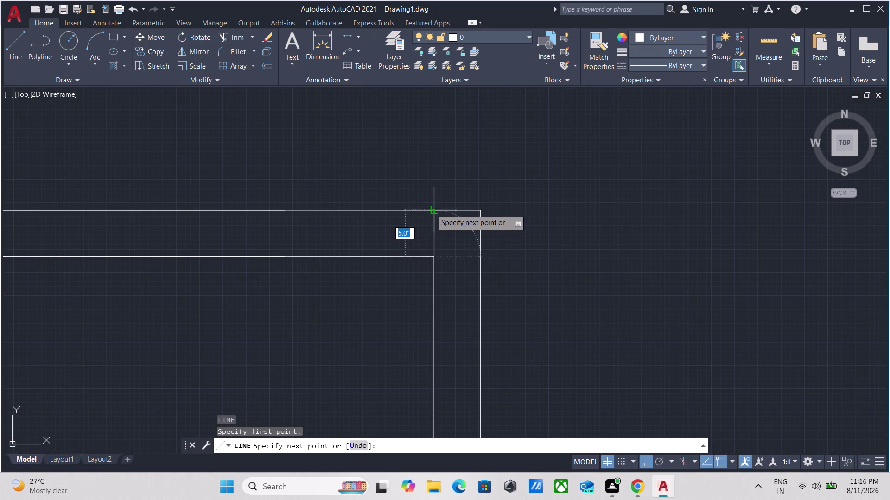
click(431, 209)
key(Escape)
scroll(up, 3)
drag(451, 245, 420, 240)
click(359, 229)
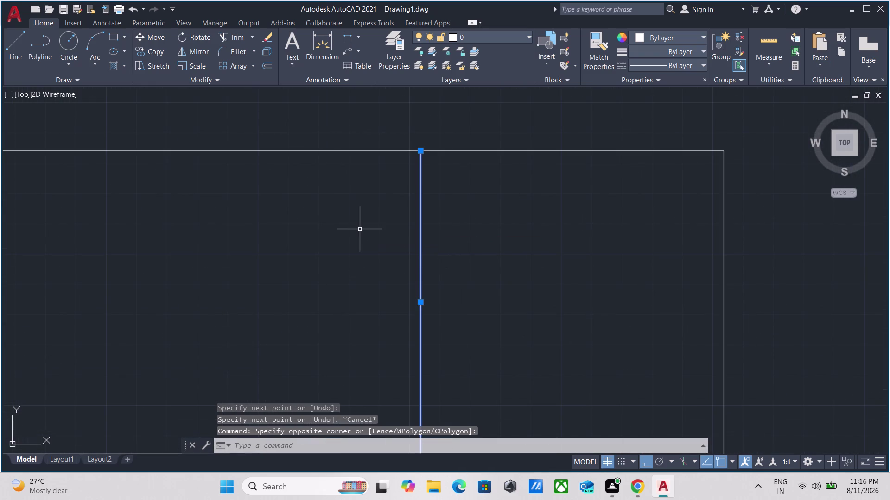
Offset the vertical line 6" to the left to form a parallel jamb line.
key(o)
key(Return)
scroll(down, 3)
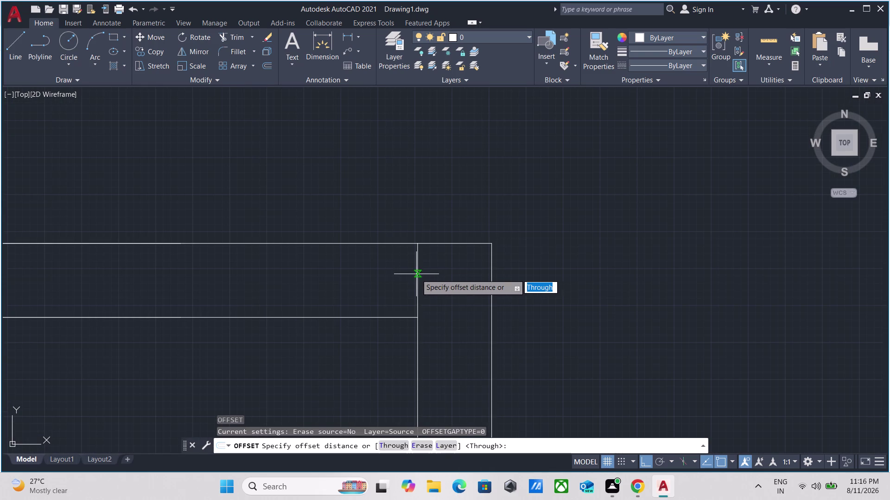
click(415, 281)
click(396, 281)
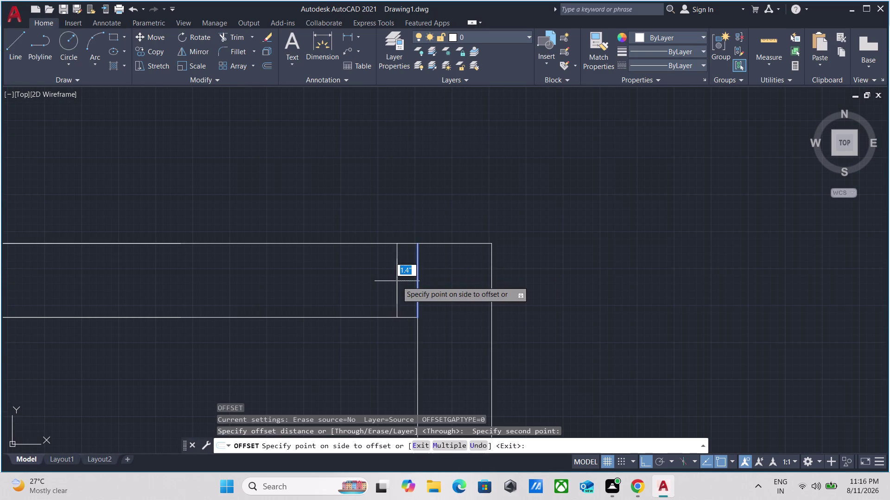
key(6)
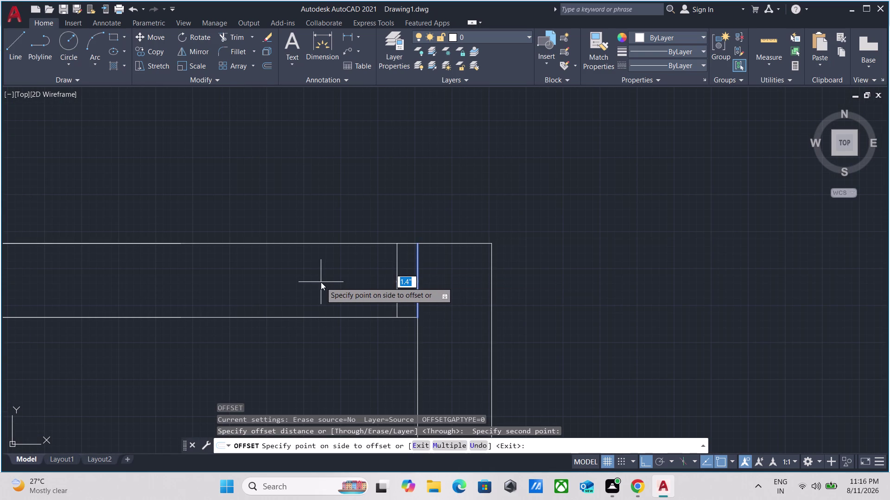
key(shift+quotedbl)
key(Return)
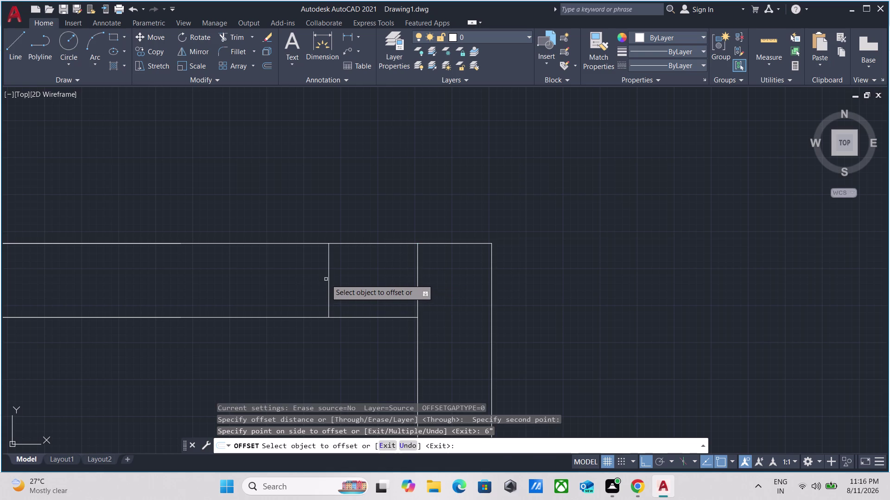
click(328, 278)
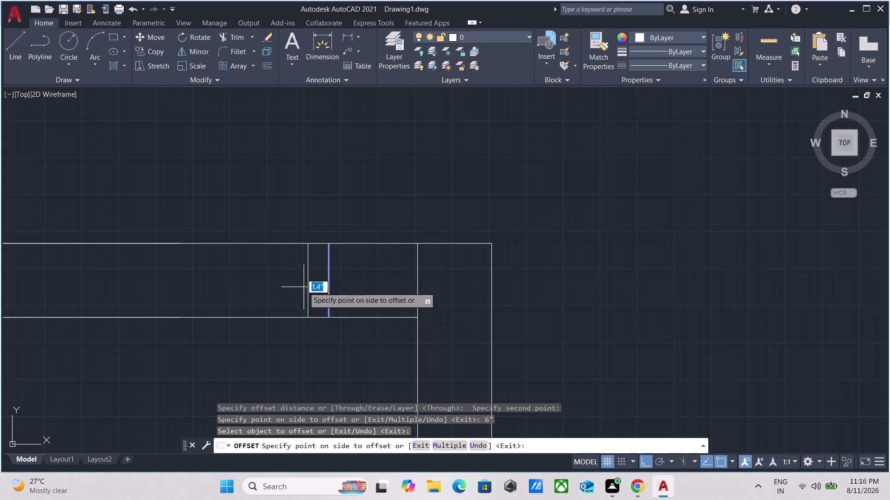